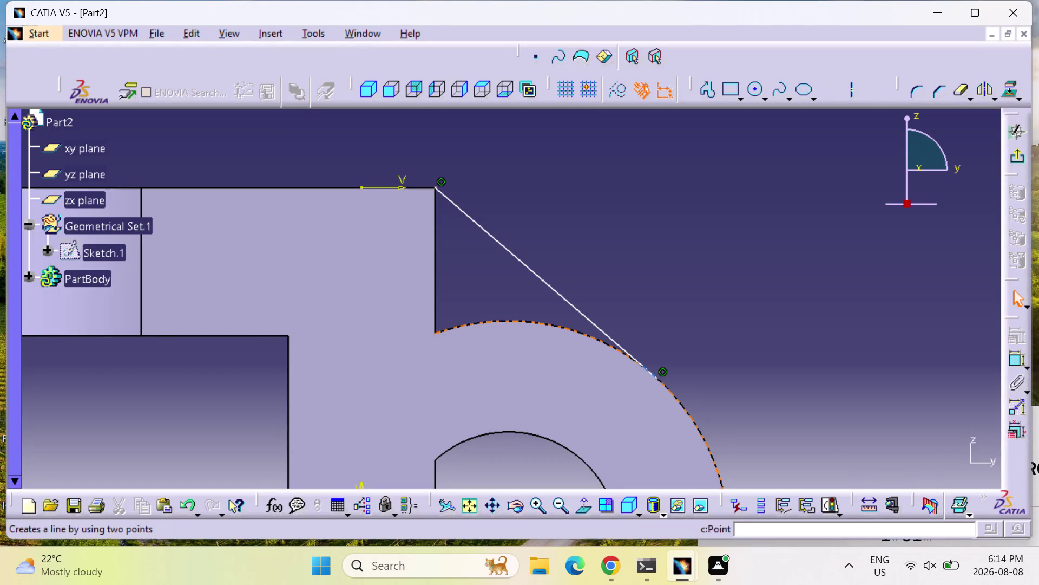
Leave the current sketch and return to the 3D part.
click(1013, 160)
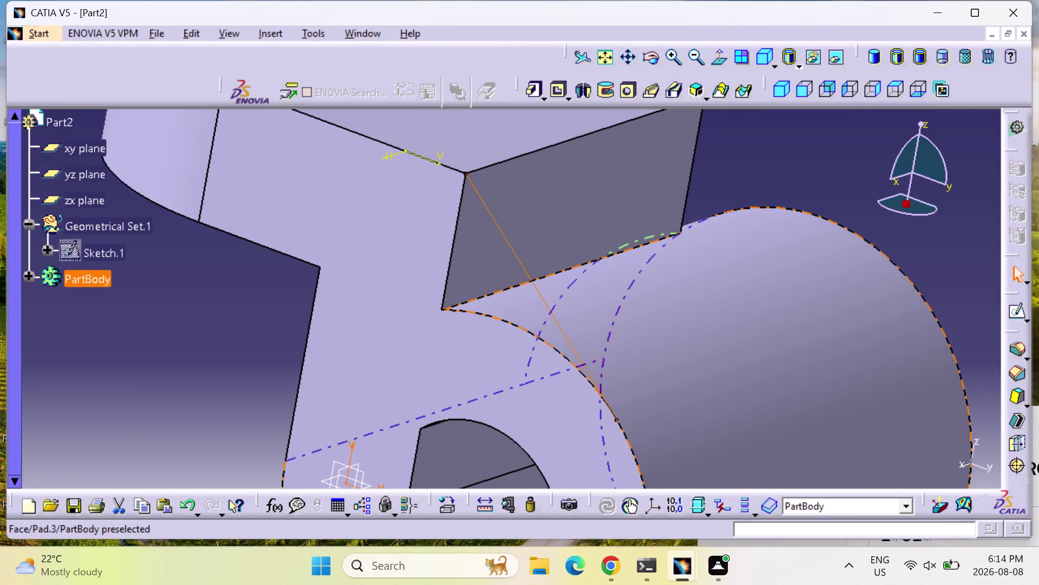
key(Escape)
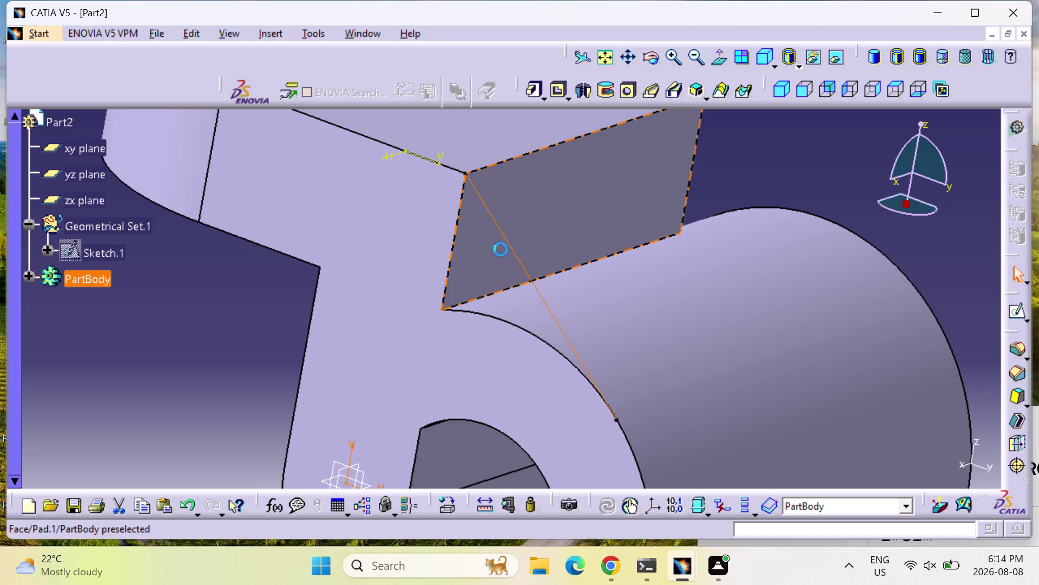
key(Escape)
key(Escape)
Delete the old Sketch.7 diagonal line and open a new sketch on the yz plane.
click(512, 243)
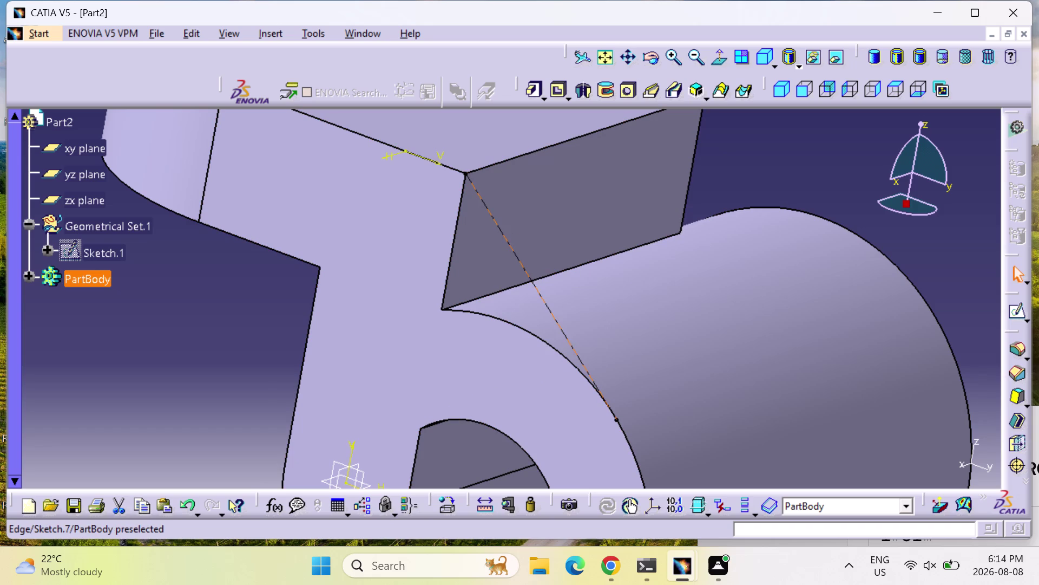
key(Delete)
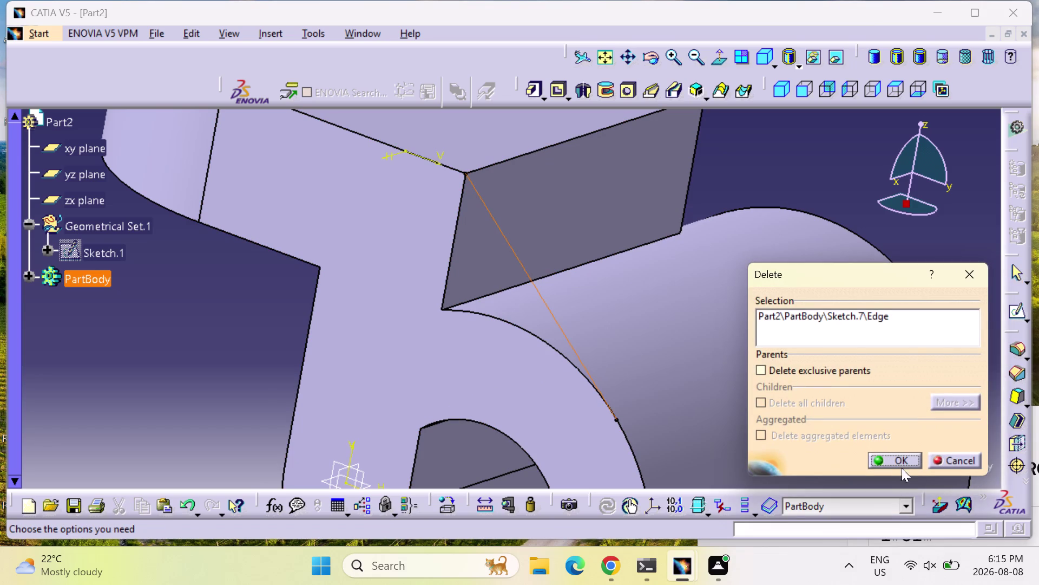
click(903, 461)
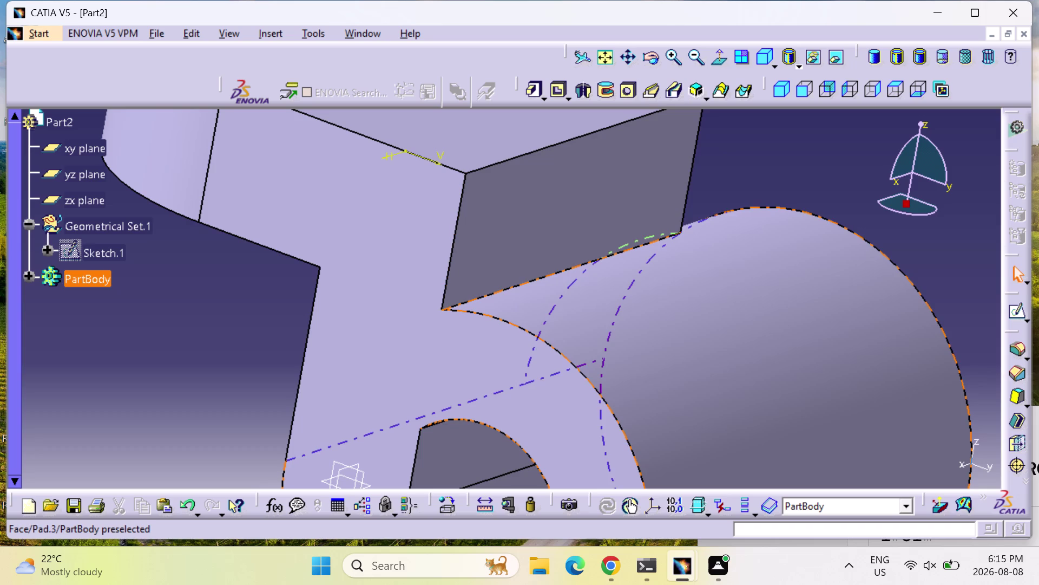
click(92, 206)
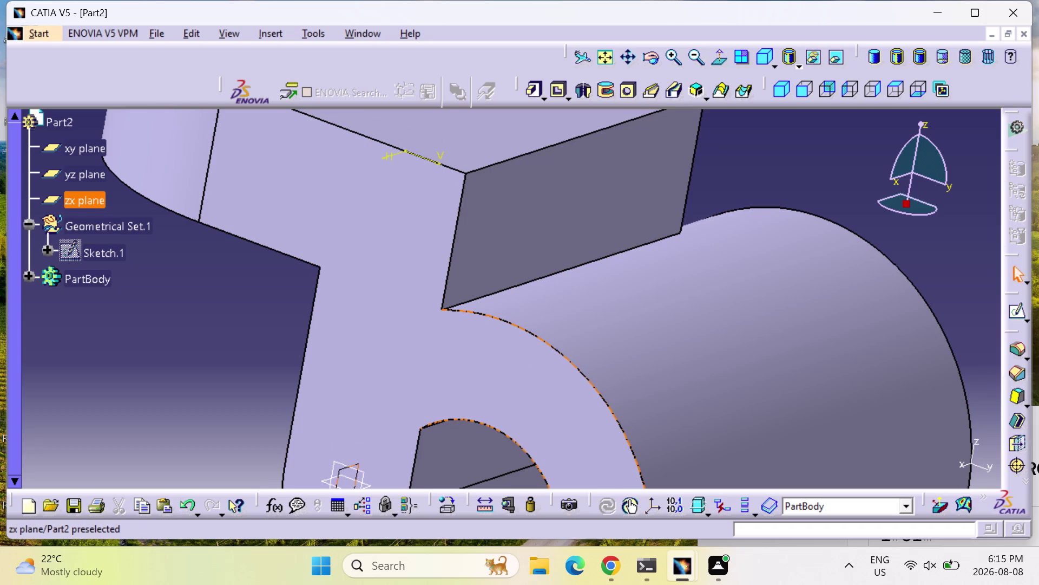
click(1020, 308)
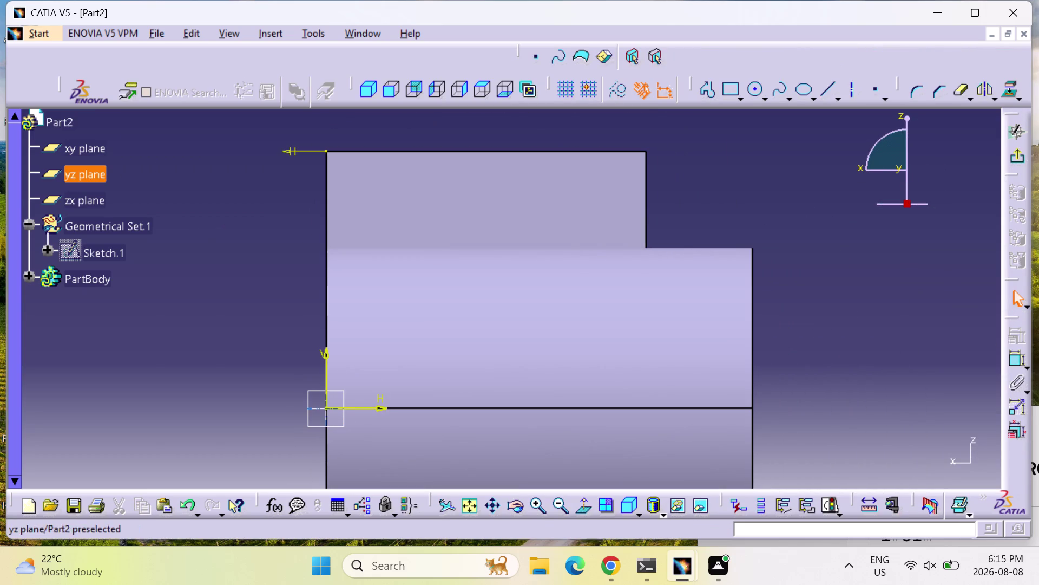
Leave the wrong-plane sketch and start a new sketch on the zx plane.
click(84, 173)
click(1021, 154)
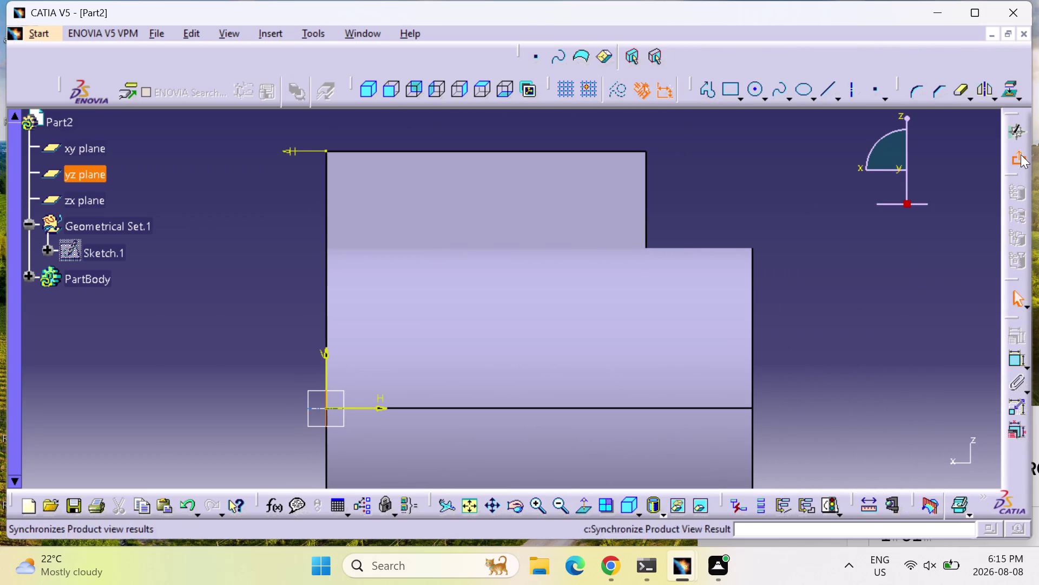
click(71, 168)
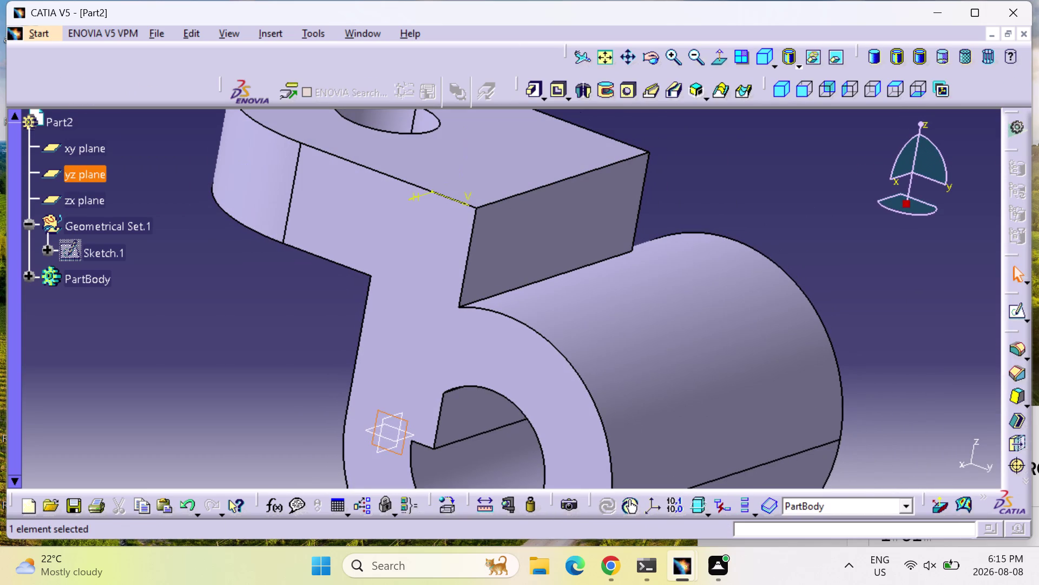
click(1011, 309)
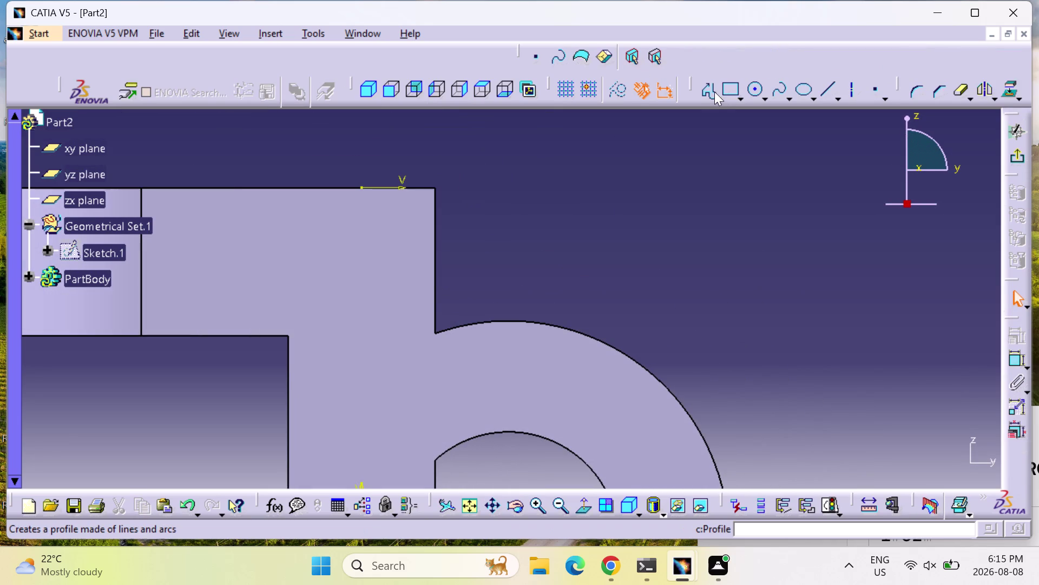
Draw a Profile line from the top corner down to the lug's outer arc.
click(712, 91)
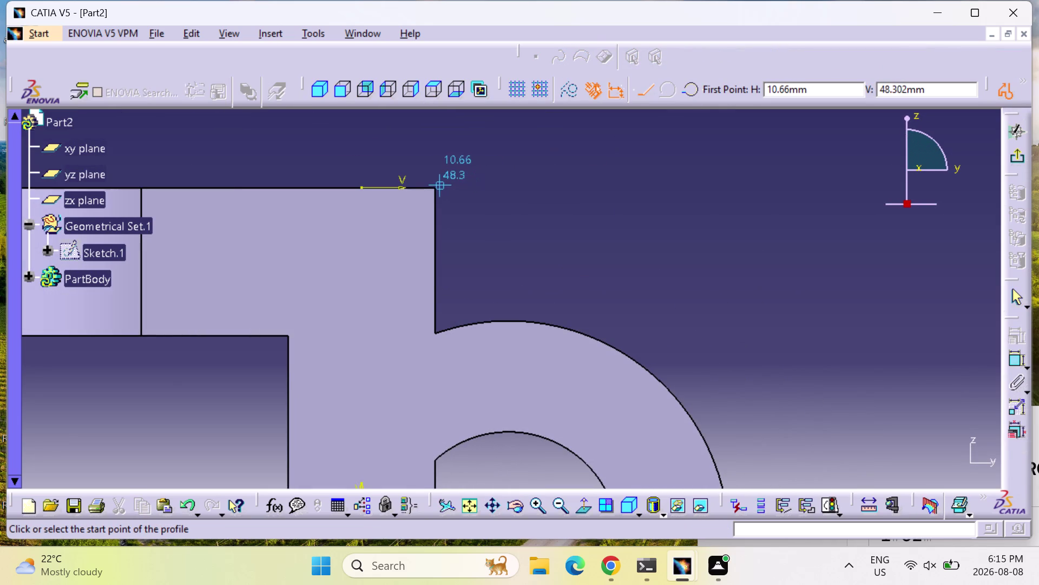
click(433, 189)
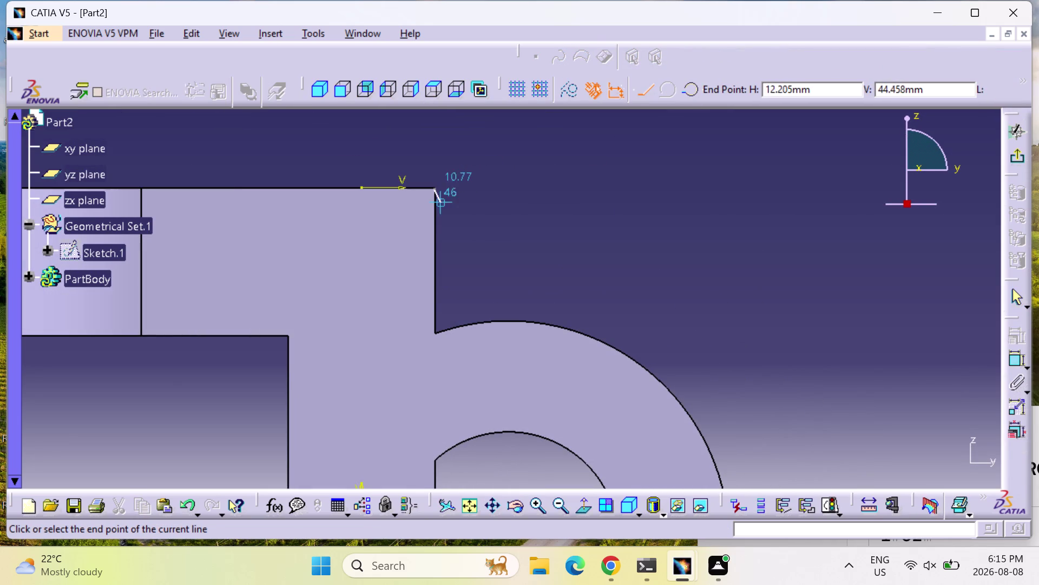
click(569, 330)
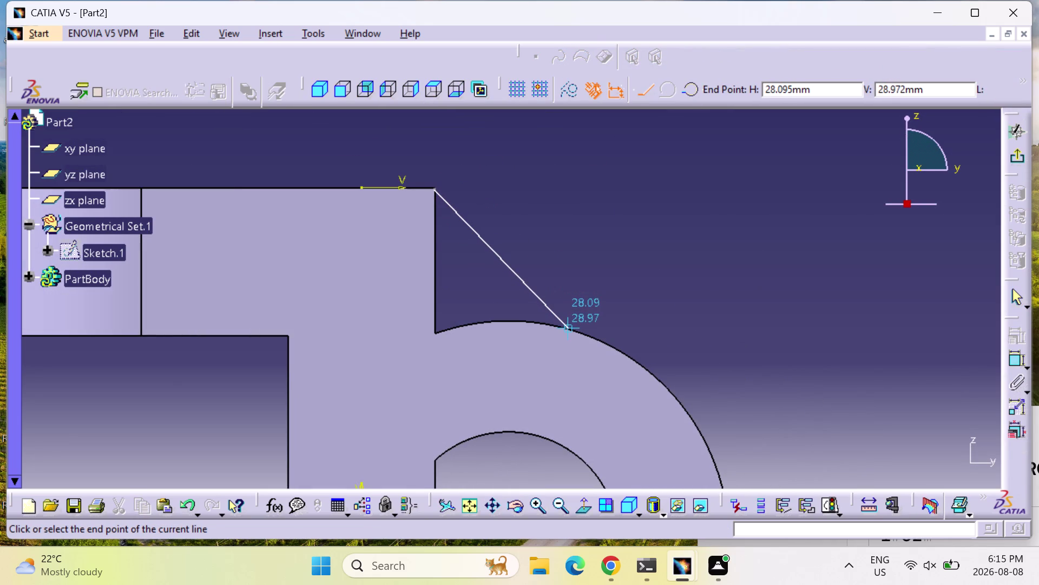
key(Escape)
key(Escape)
key(Escape)
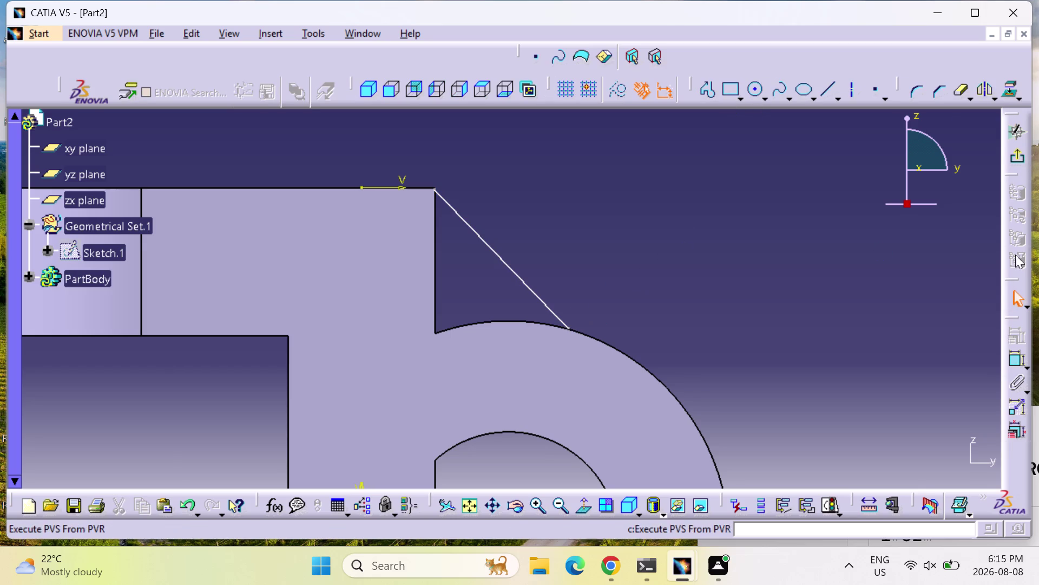
Try a tangency constraint between the line and the arc, then undo it.
click(1017, 359)
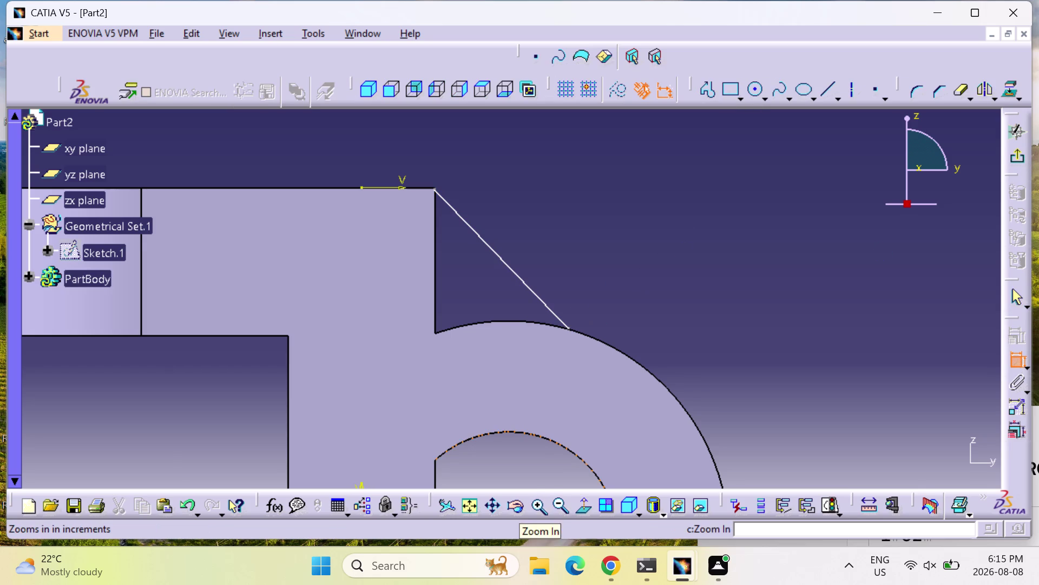
click(566, 322)
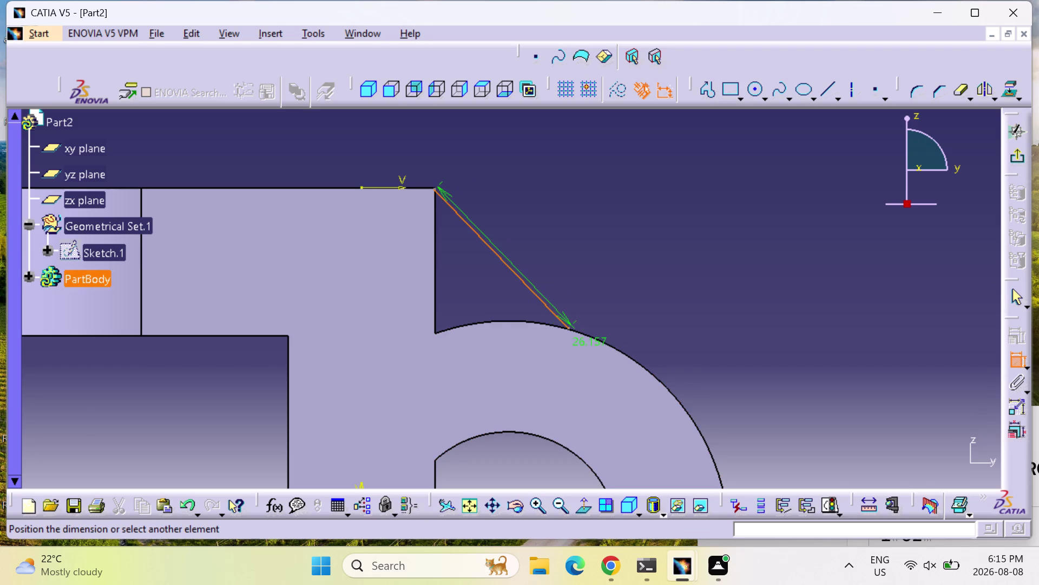
click(602, 342)
right_click(601, 341)
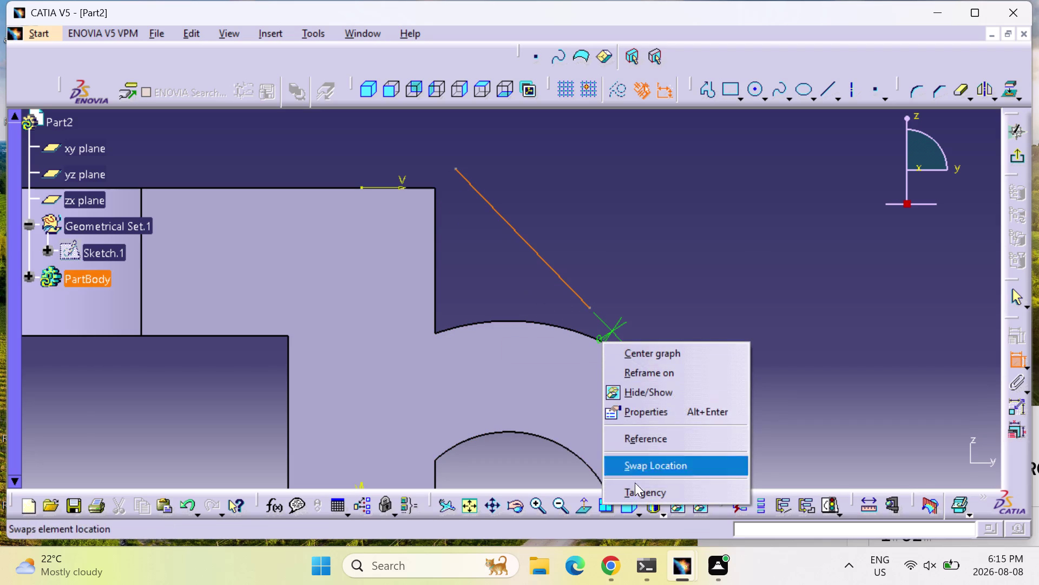
click(636, 491)
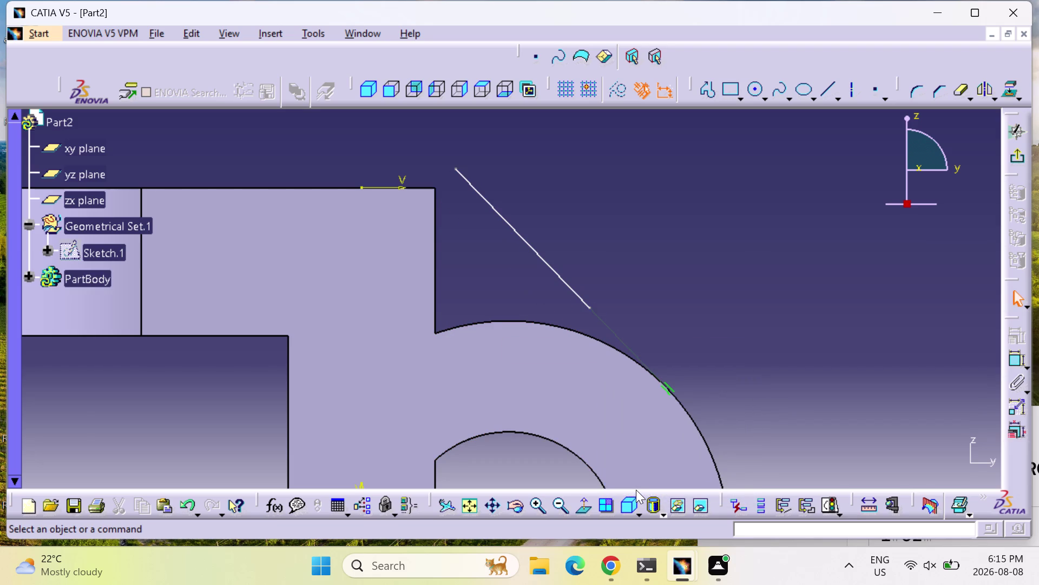
key(ctrl+z)
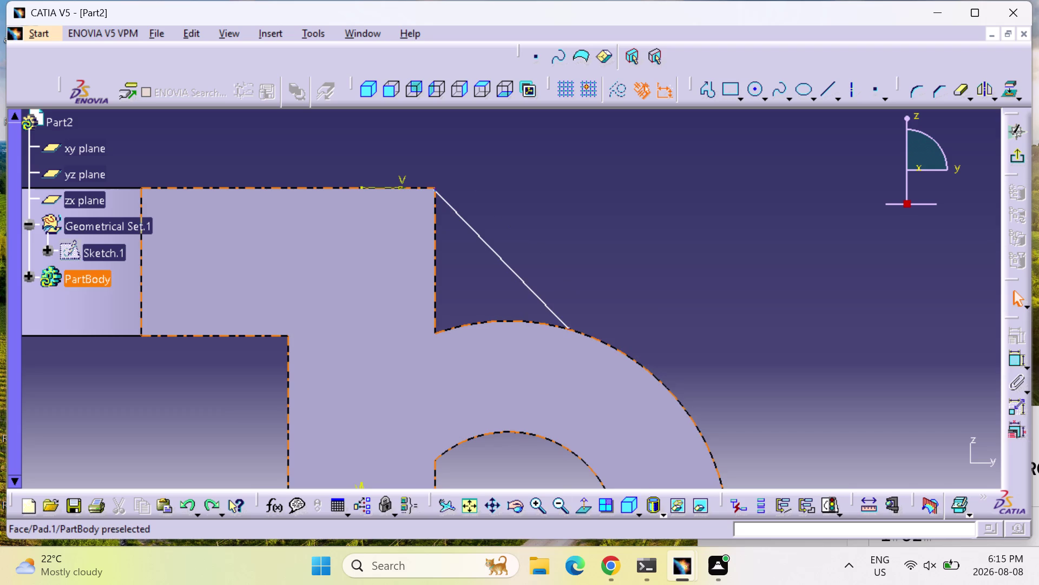
Start a new constraint on the lug arc and zoom toward the line's upper end.
click(1016, 354)
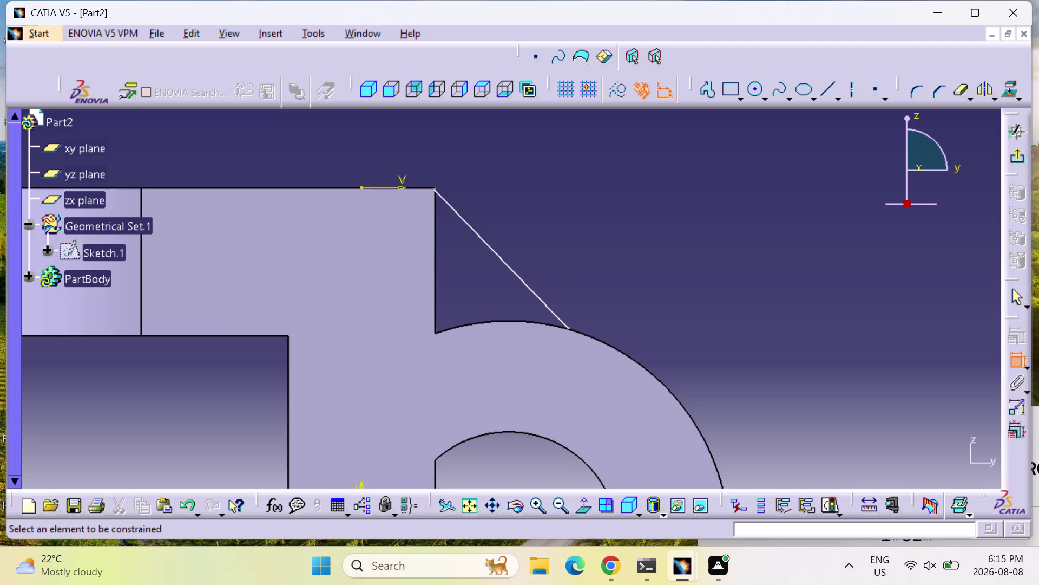
click(538, 503)
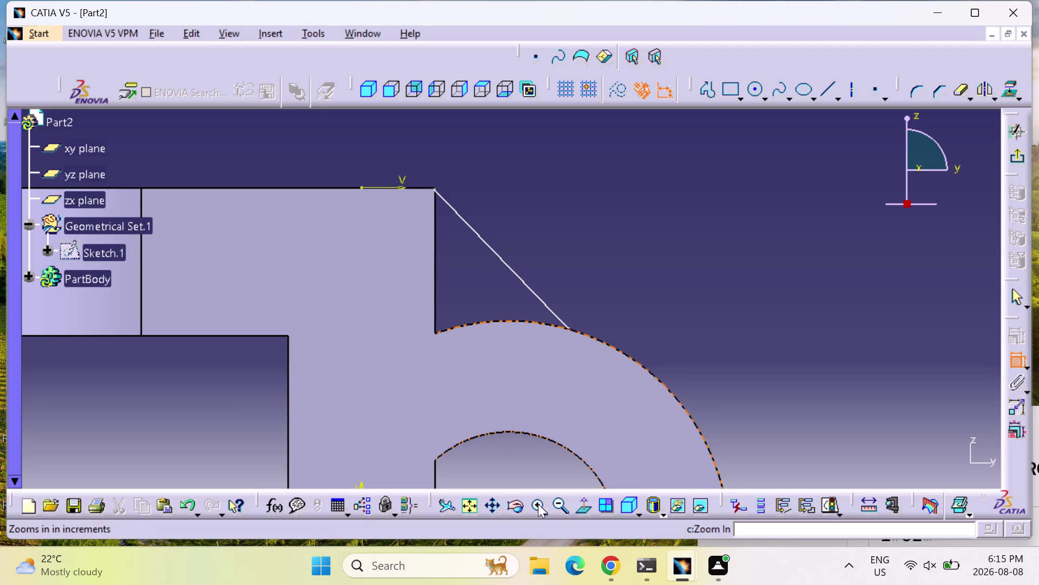
click(538, 504)
middle_drag(473, 289, 475, 410)
Make the line's upper end coincident with the profile's top corner.
click(539, 509)
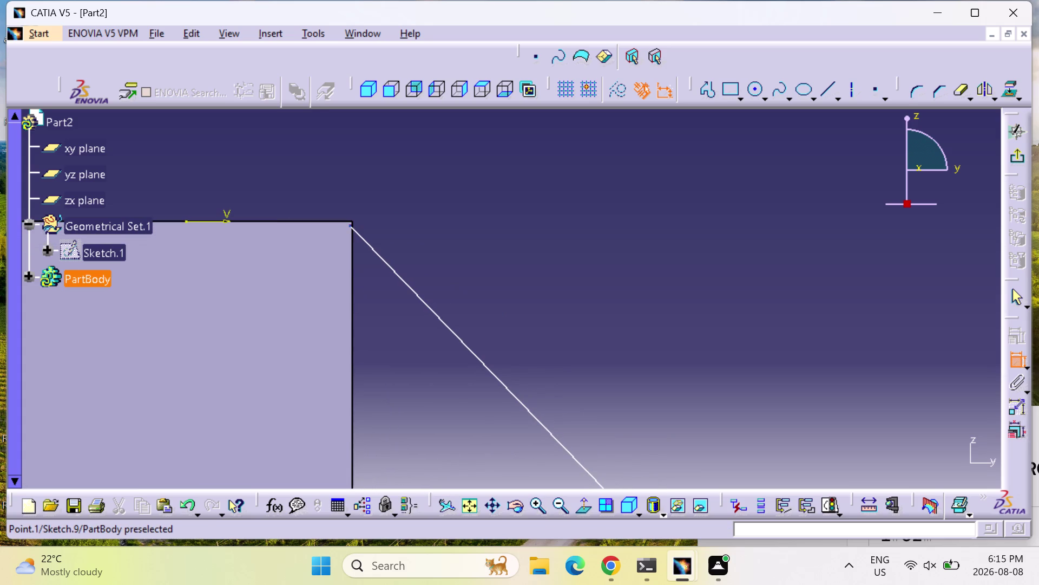
click(348, 227)
click(354, 221)
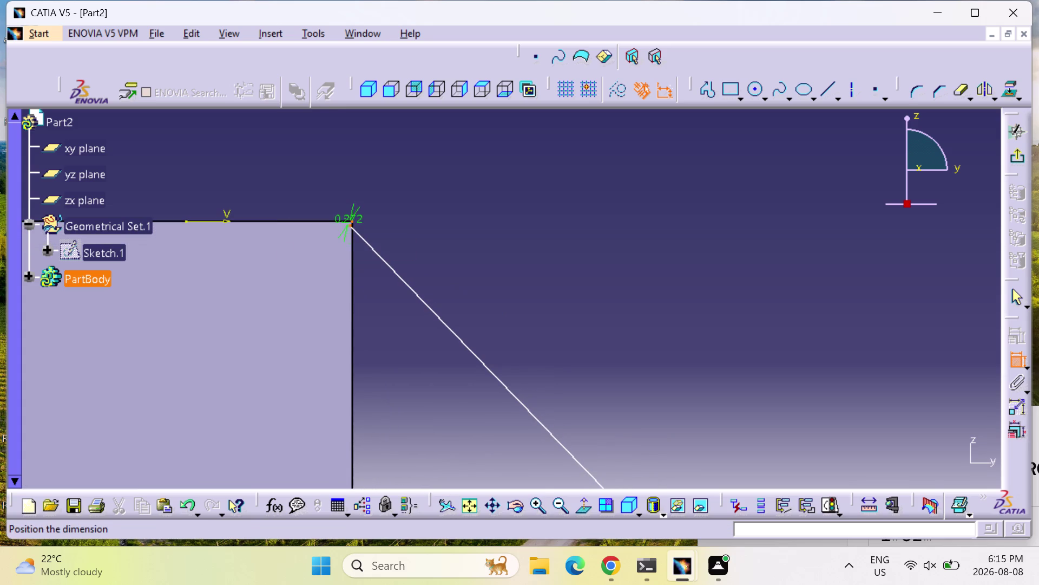
right_click(353, 220)
click(450, 413)
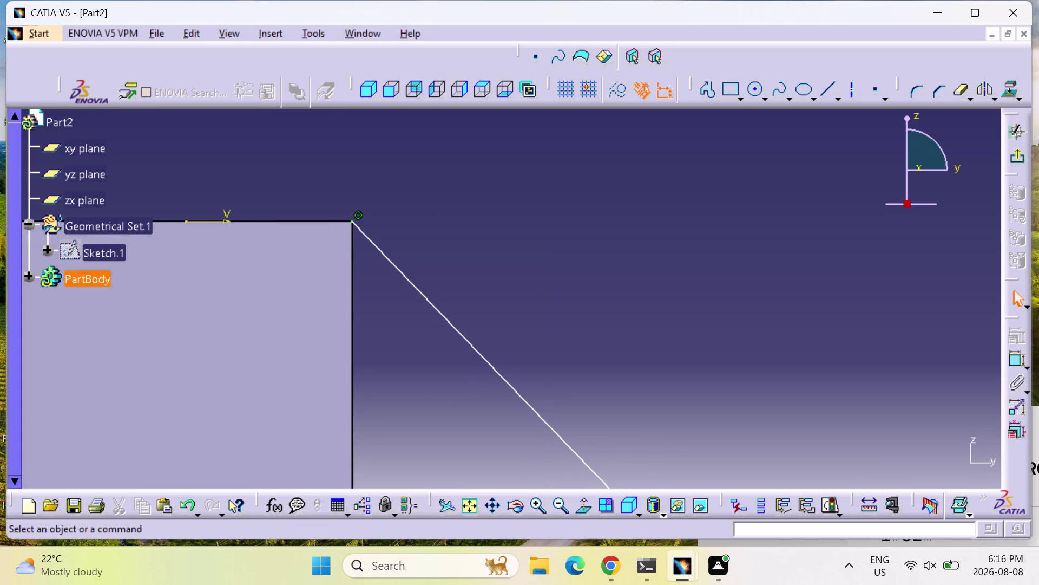
Constrain the line's lower end onto the lug's outer arc and exit the sketch.
scroll(down, 3)
double_click(561, 499)
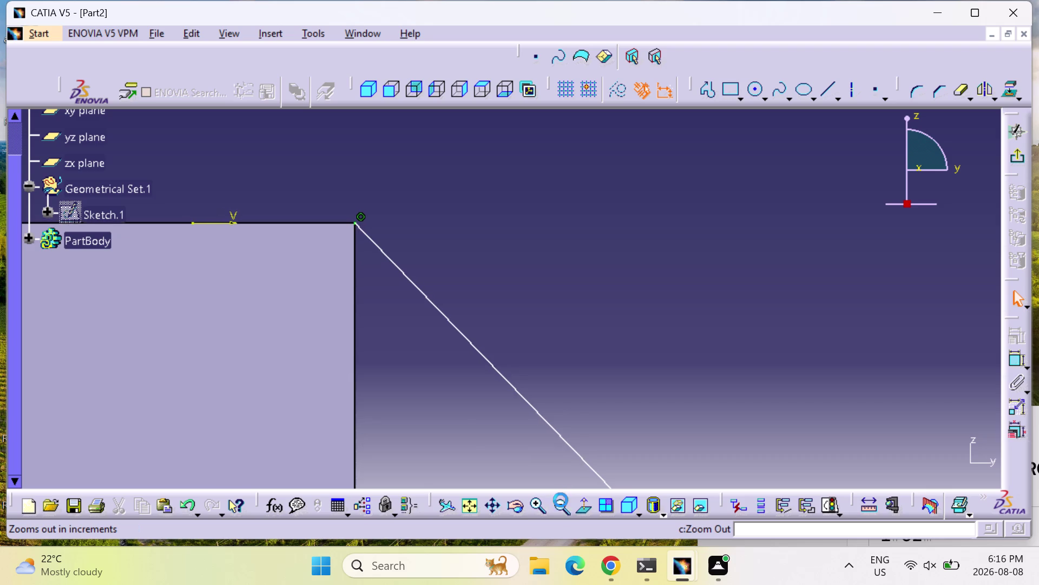
middle_drag(719, 403, 674, 391)
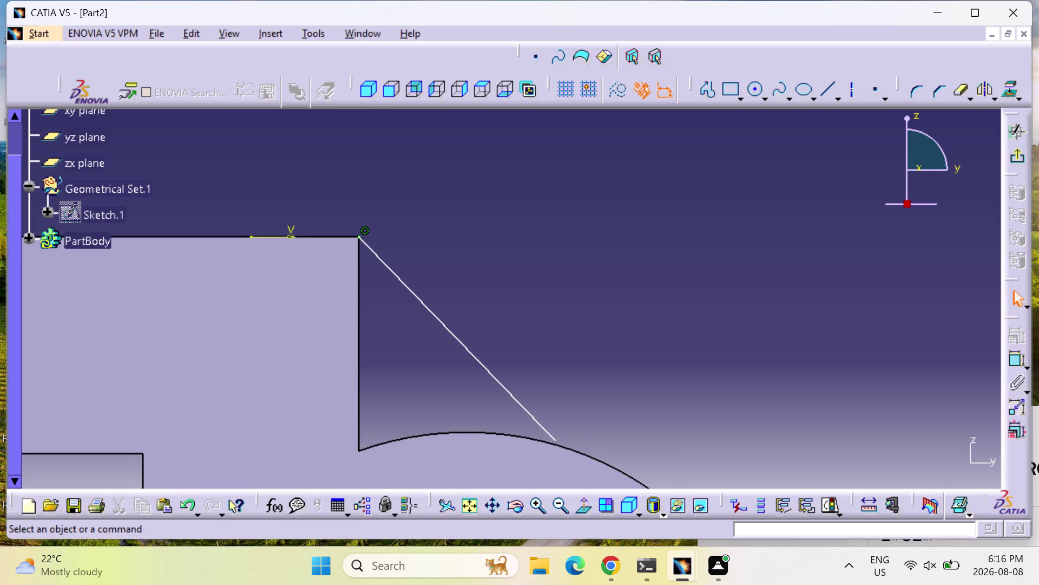
click(1017, 354)
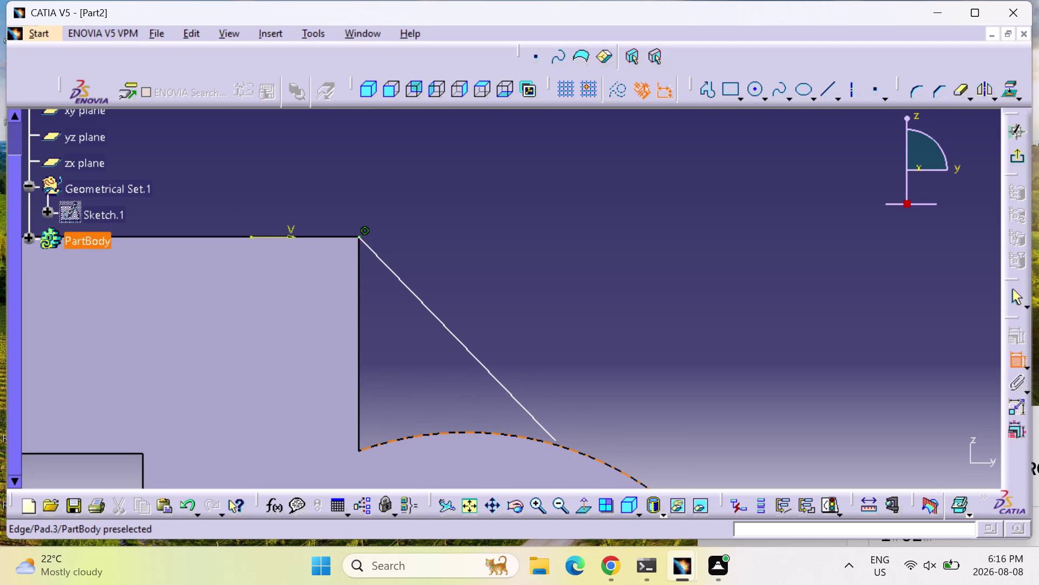
click(557, 438)
click(575, 454)
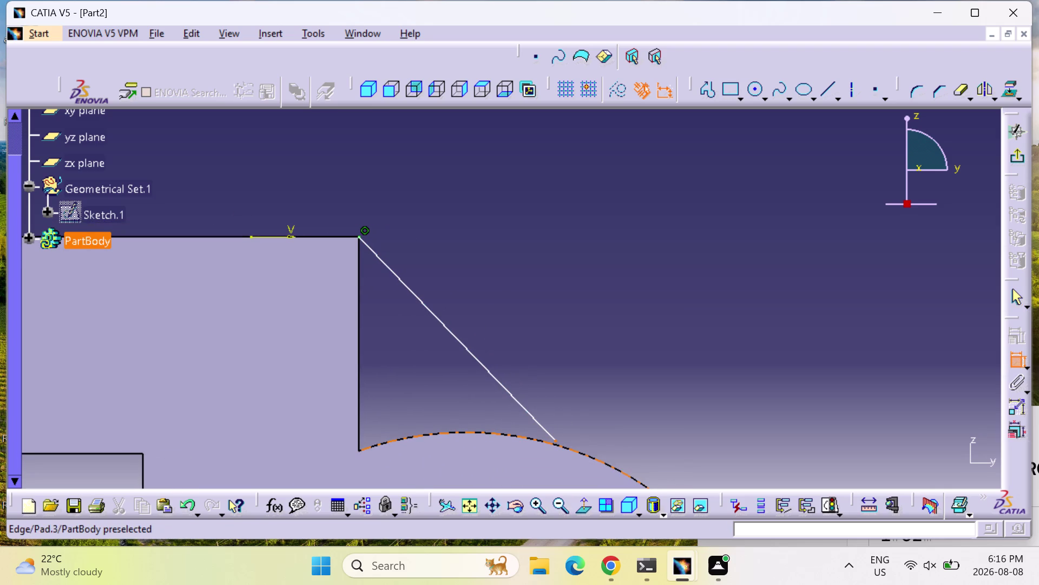
right_click(575, 454)
click(652, 439)
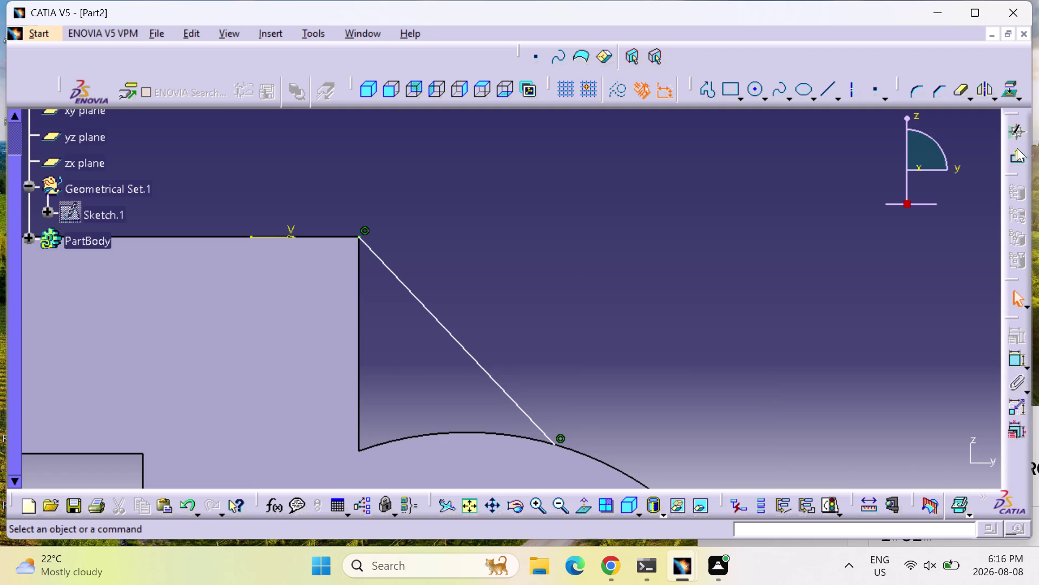
click(1018, 154)
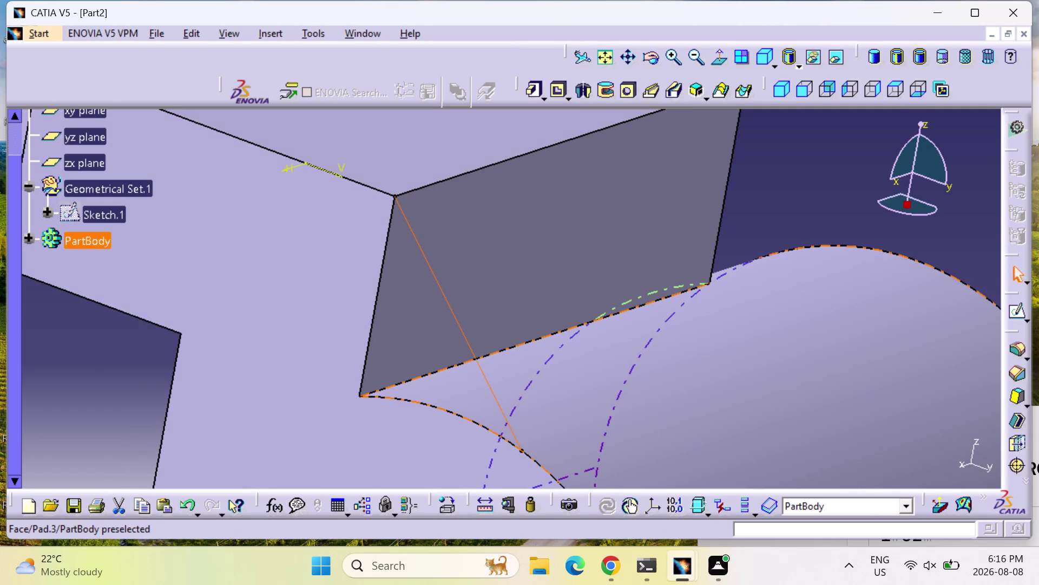
Delete the Sketch.9 diagonal line and select the side face for a new sketch.
click(461, 326)
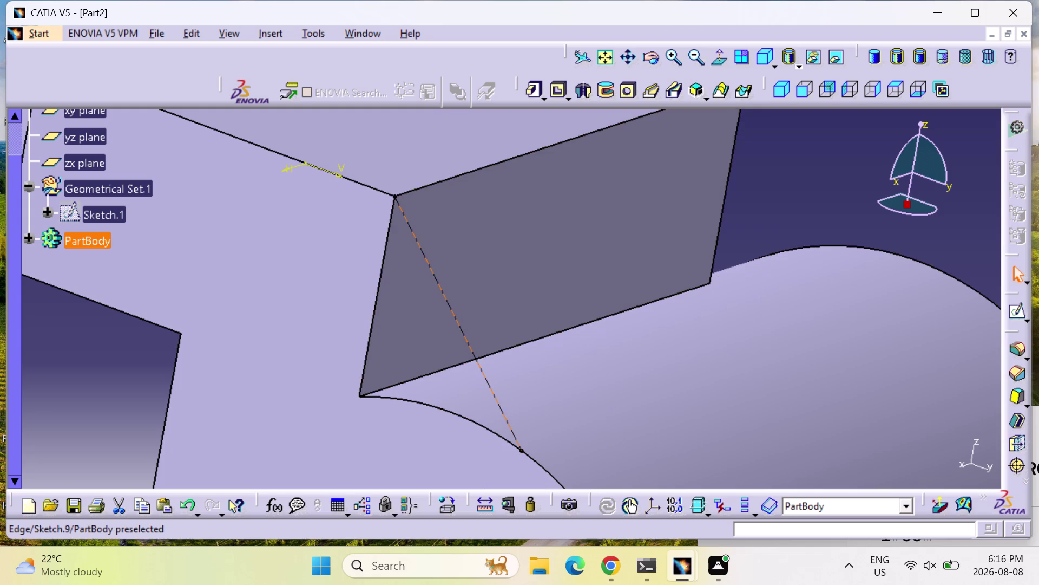
key(Delete)
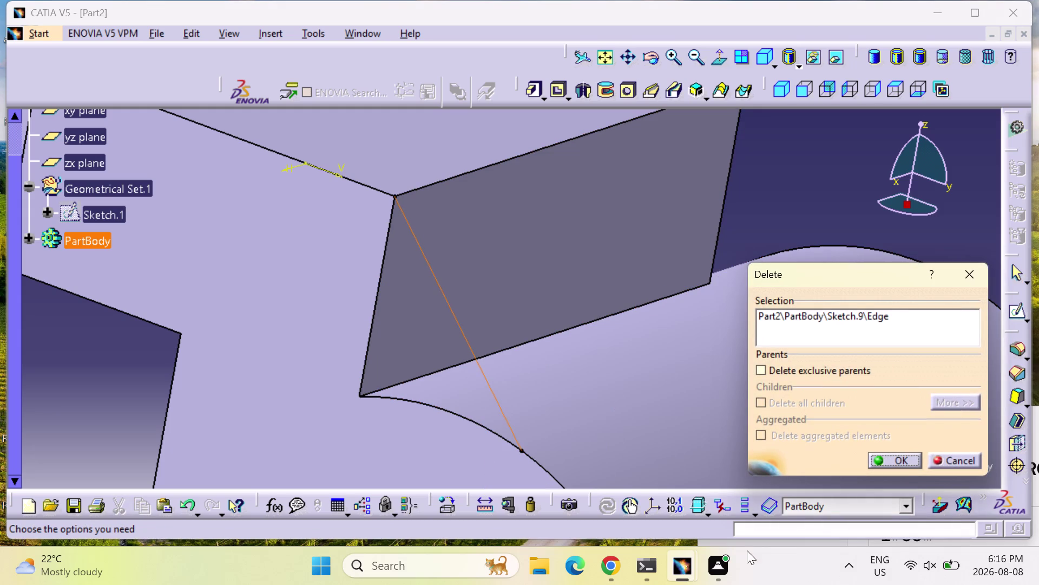
click(900, 462)
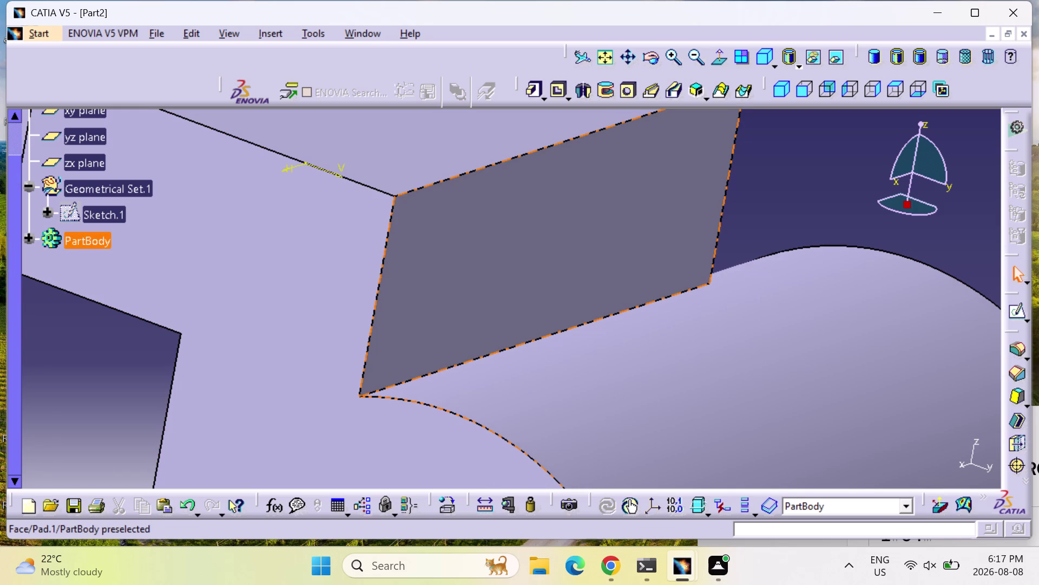
click(328, 306)
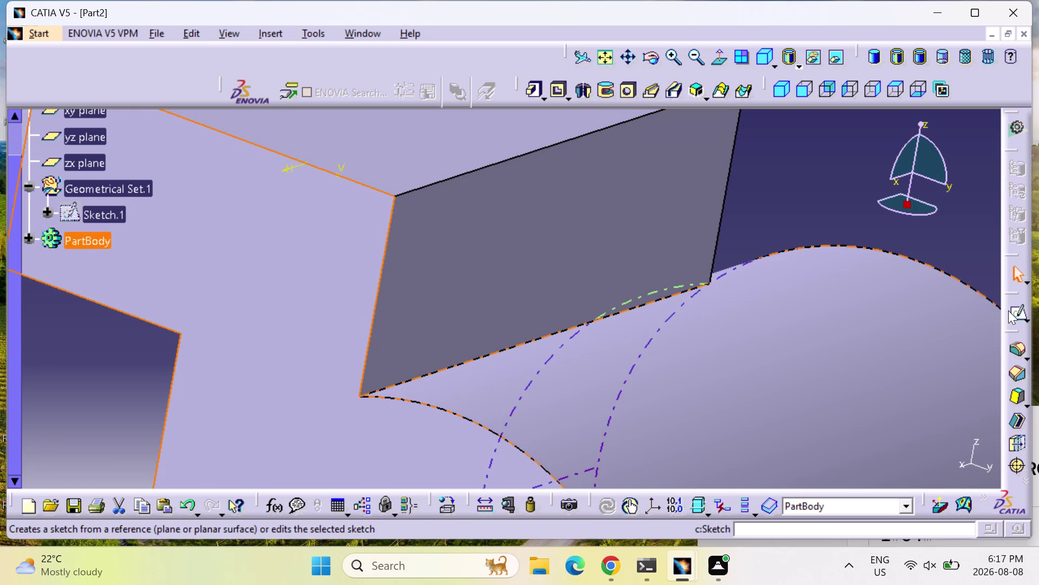
Open a sketch on the side face and draw a line from the top corner toward the arc.
click(1008, 310)
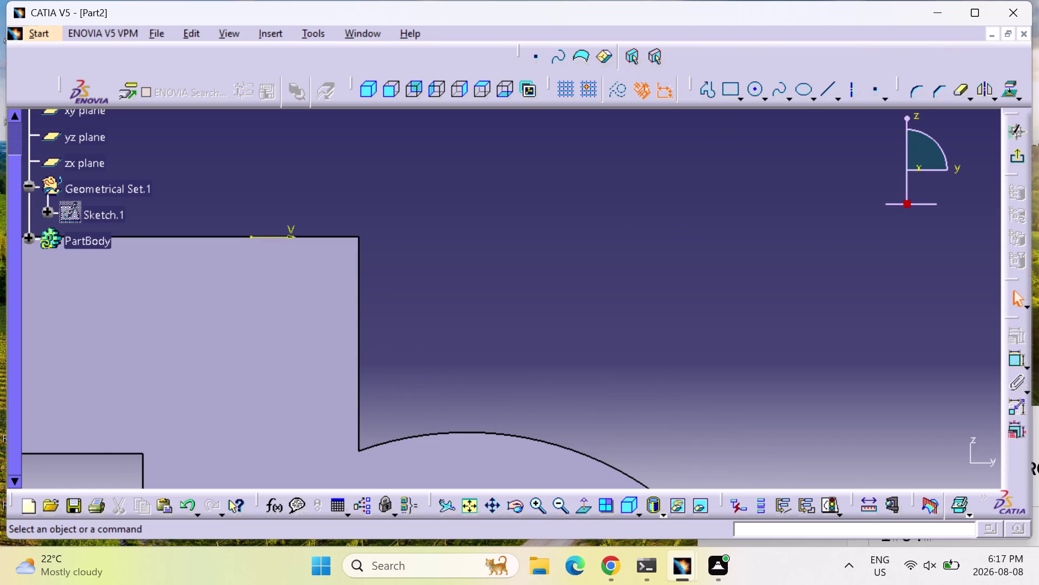
click(705, 88)
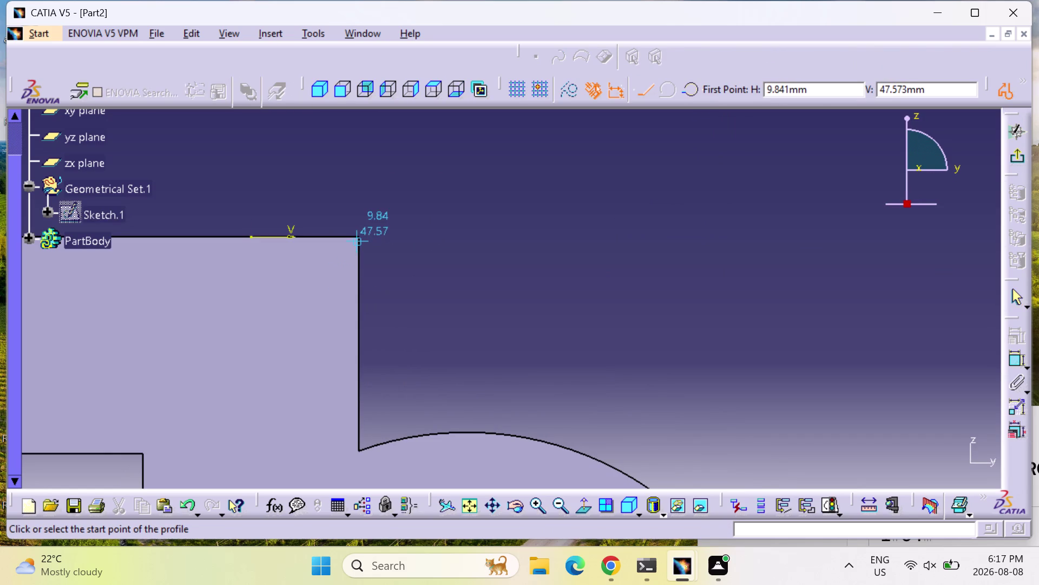
click(370, 231)
click(566, 415)
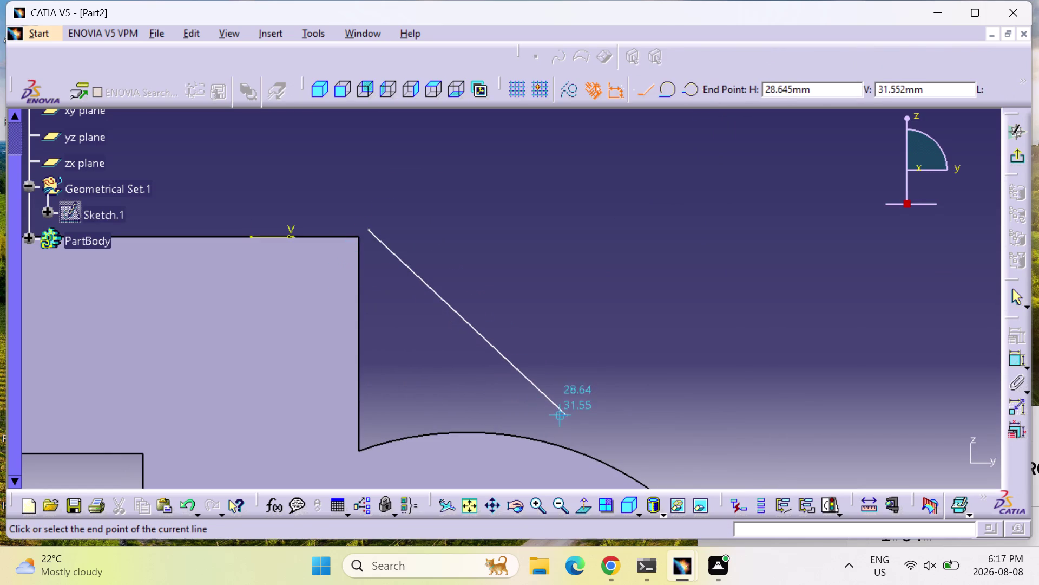
key(Escape)
key(Escape)
key(Escape)
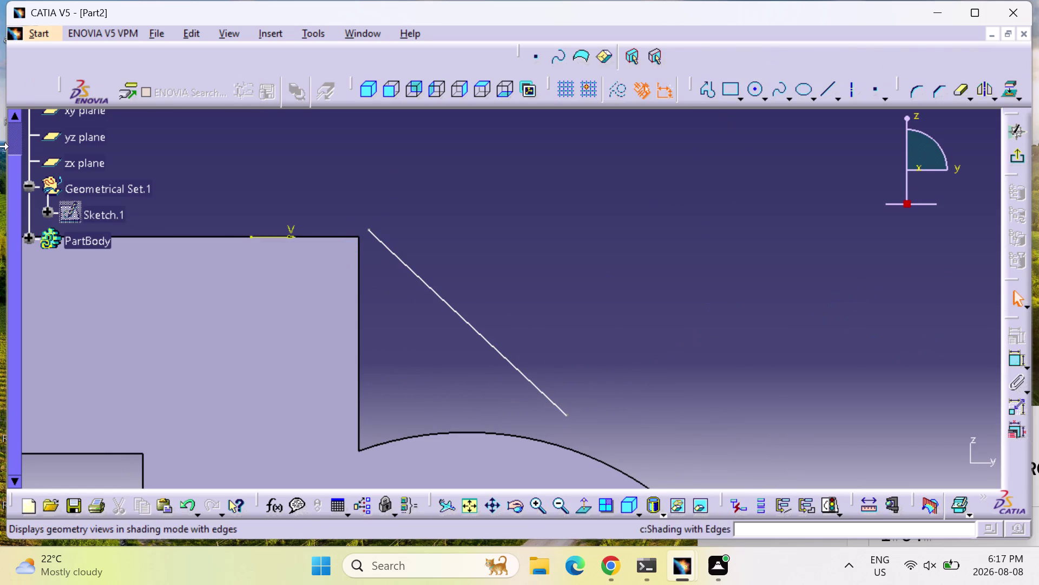
Make the line's upper endpoint coincident with the part's top corner.
click(1016, 358)
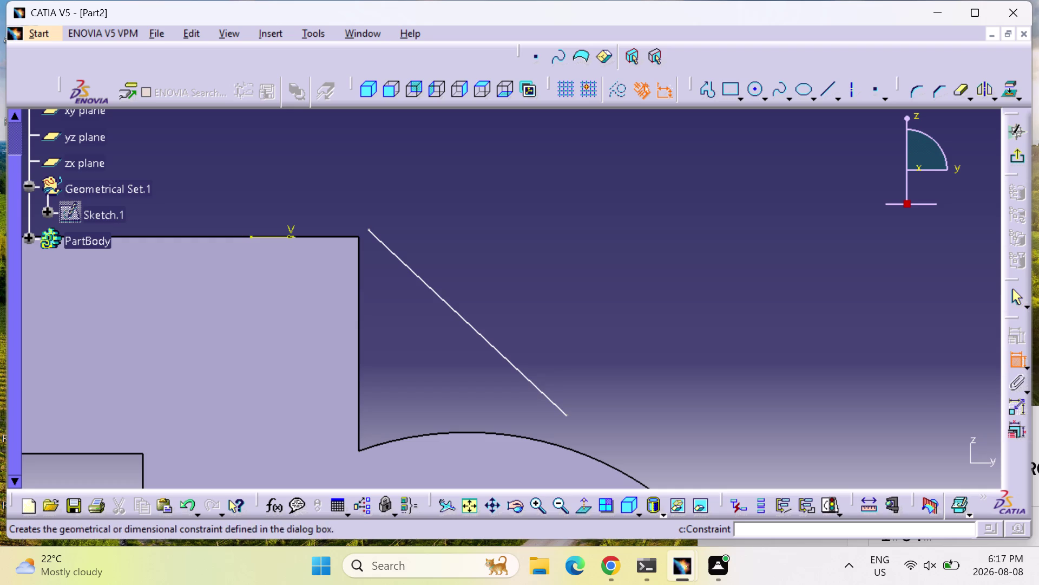
click(368, 229)
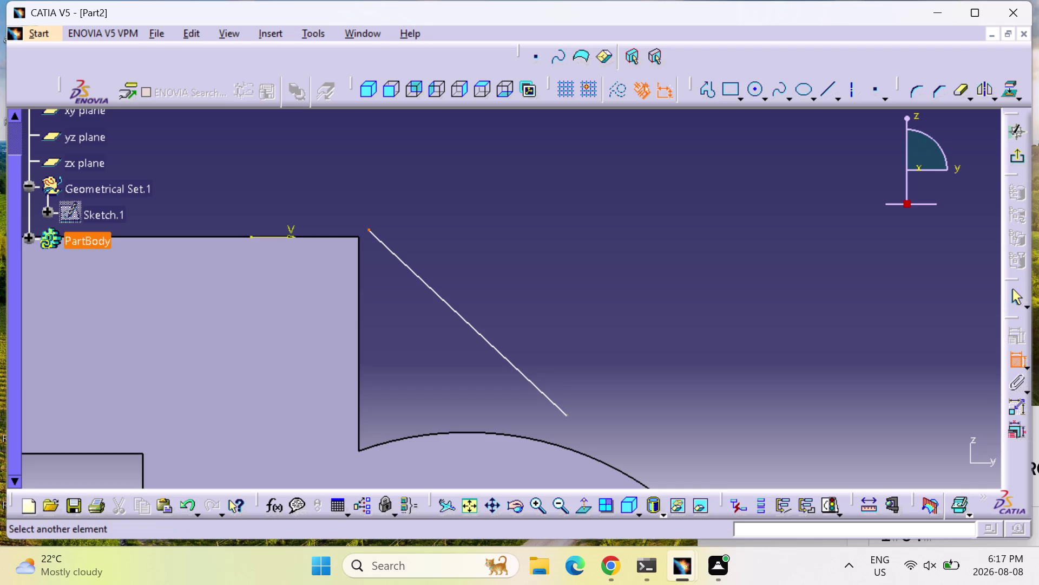
click(358, 239)
right_click(358, 239)
click(463, 436)
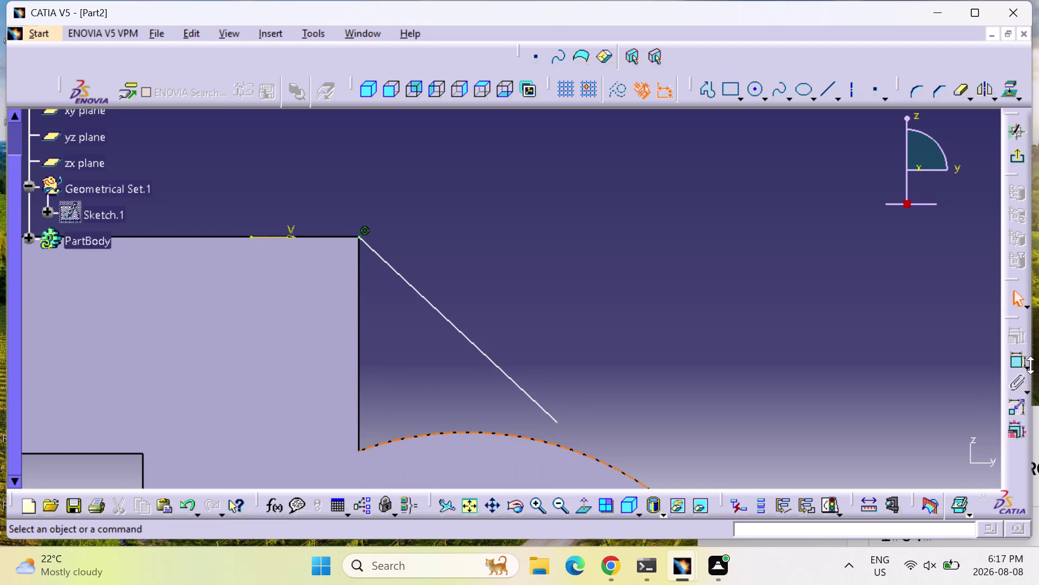
Constrain the line's lower endpoint to lie on the lug arc.
click(1014, 364)
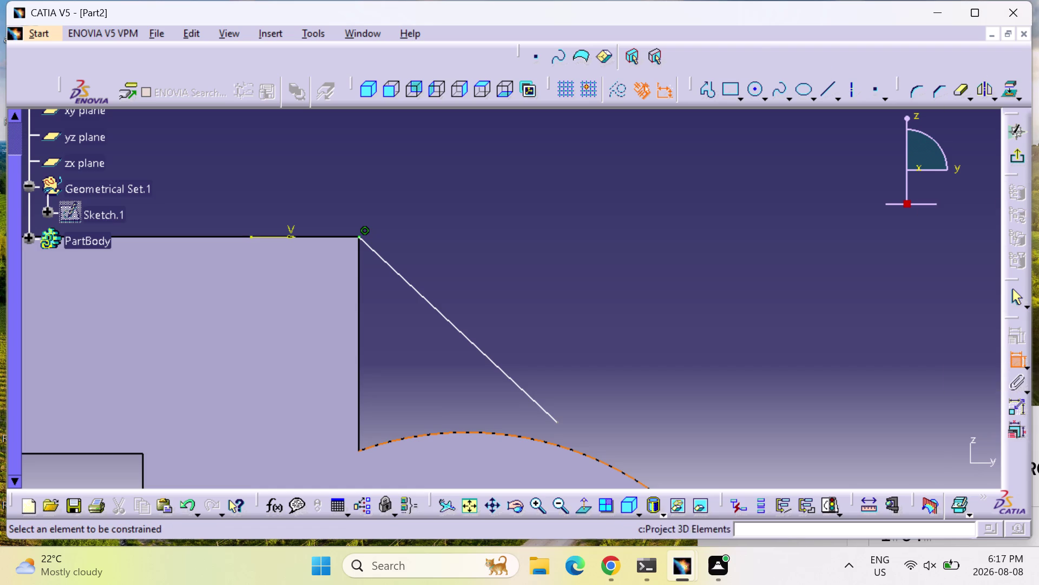
click(554, 423)
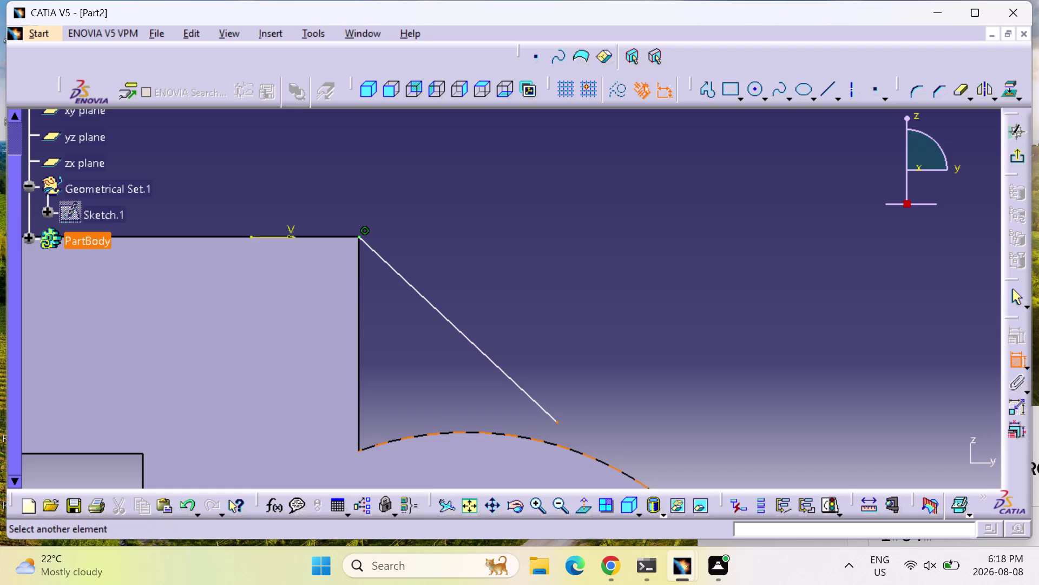
click(580, 457)
right_click(585, 442)
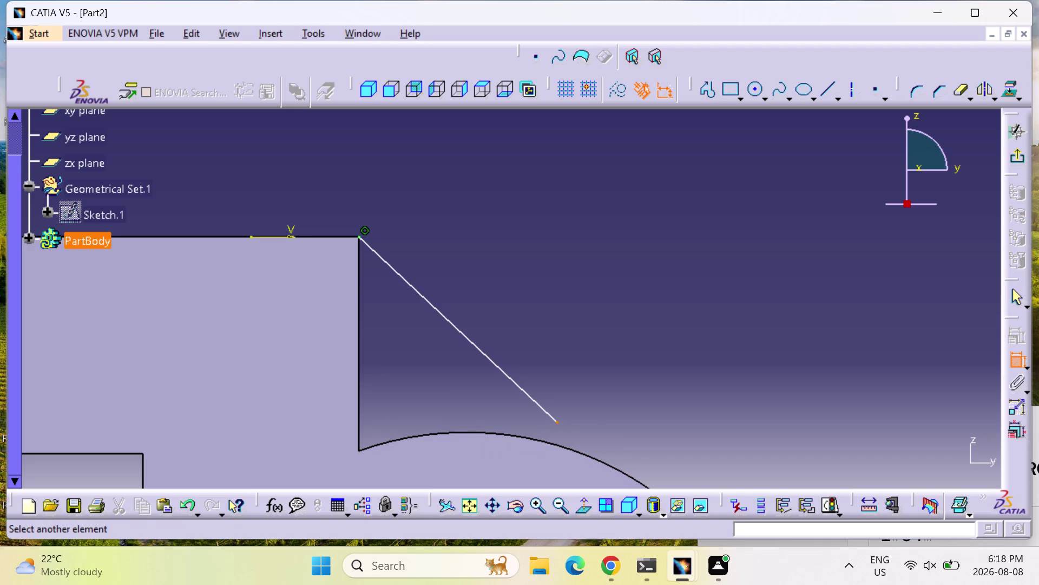
click(620, 471)
right_click(619, 451)
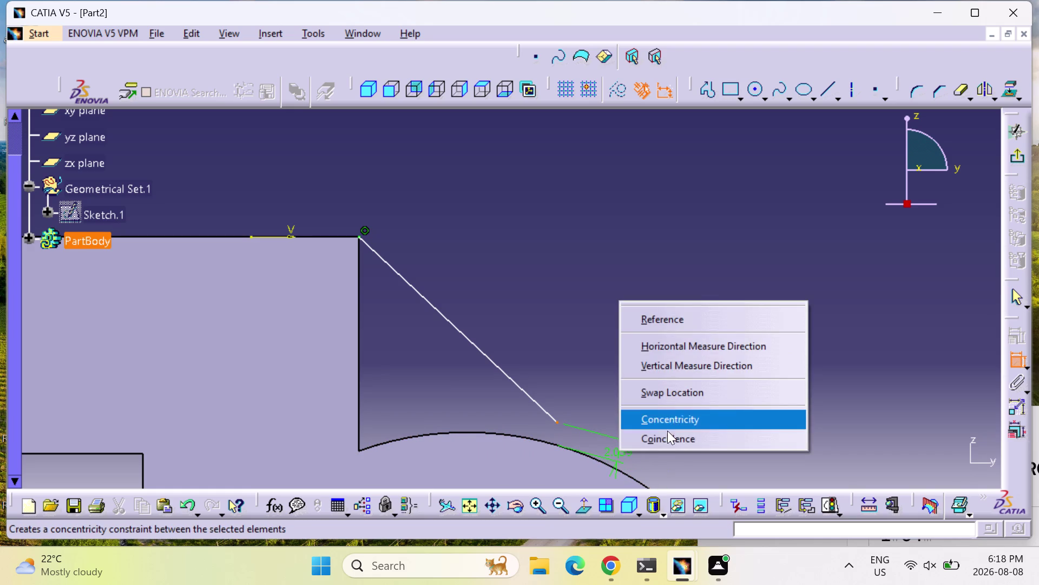
click(666, 438)
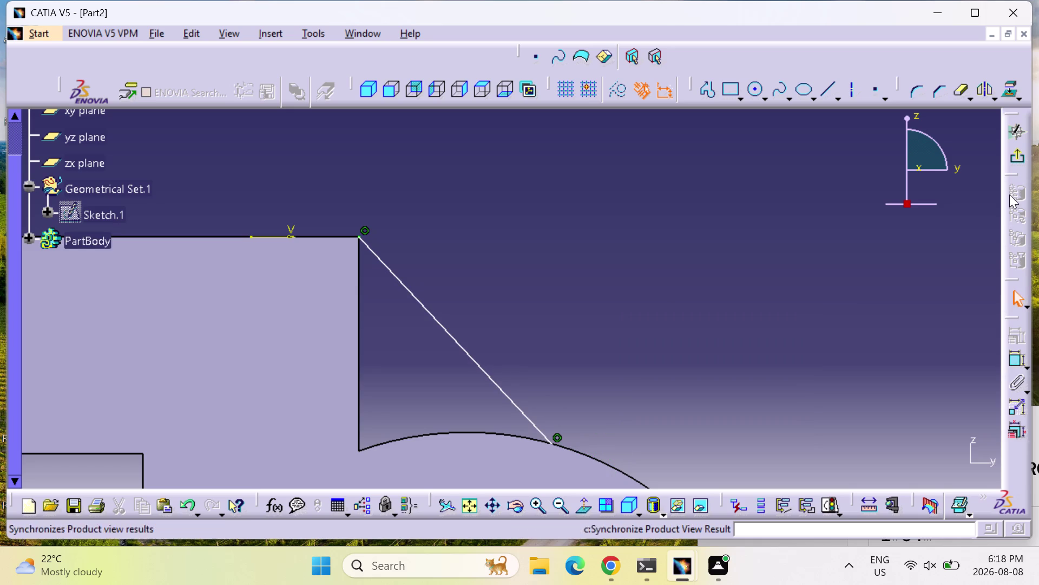
Exit the sketch, delete its diagonal line, and fit the whole bracket in view.
click(1015, 156)
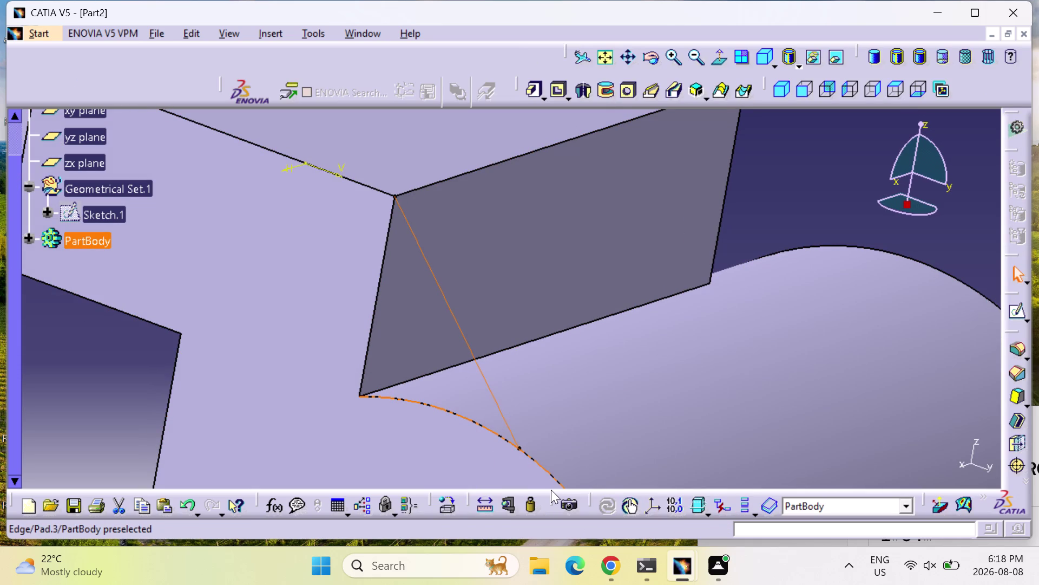
click(455, 314)
key(Delete)
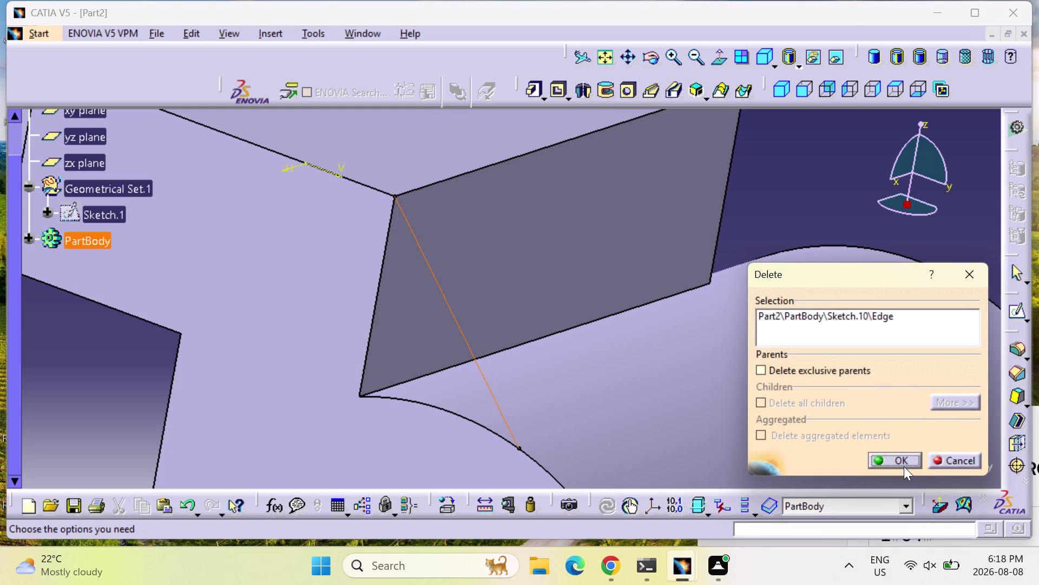
click(904, 466)
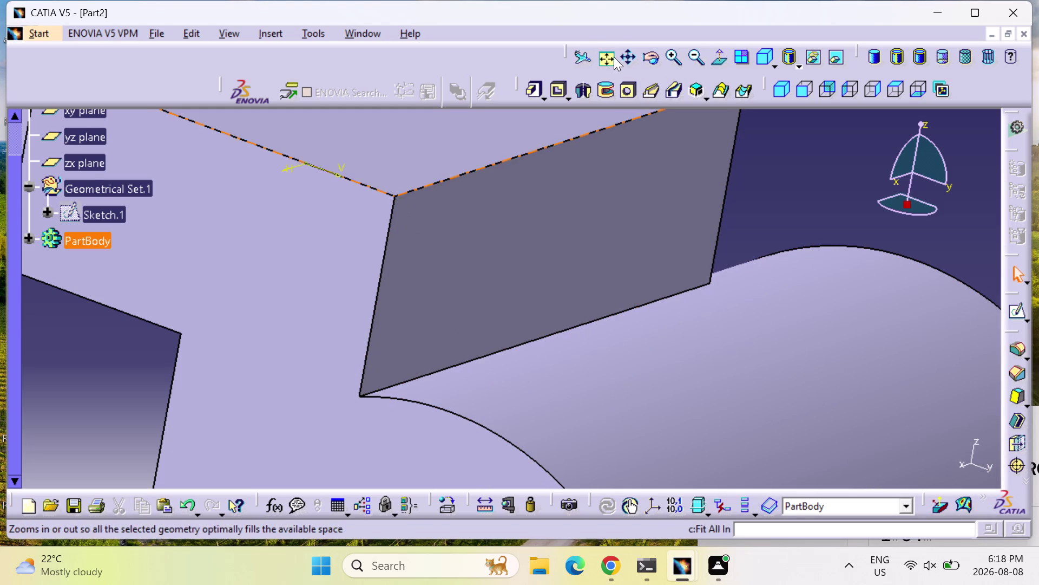
click(613, 57)
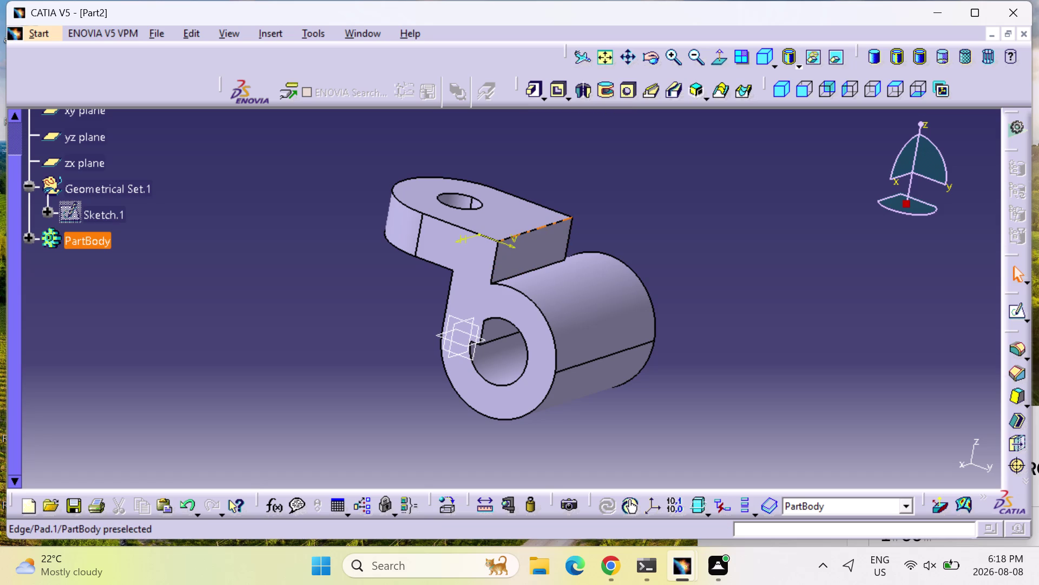
Orbit the bracket to bring the flat ring face around the large hole into view.
middle_drag(768, 253, 733, 276)
right_drag(769, 252, 733, 276)
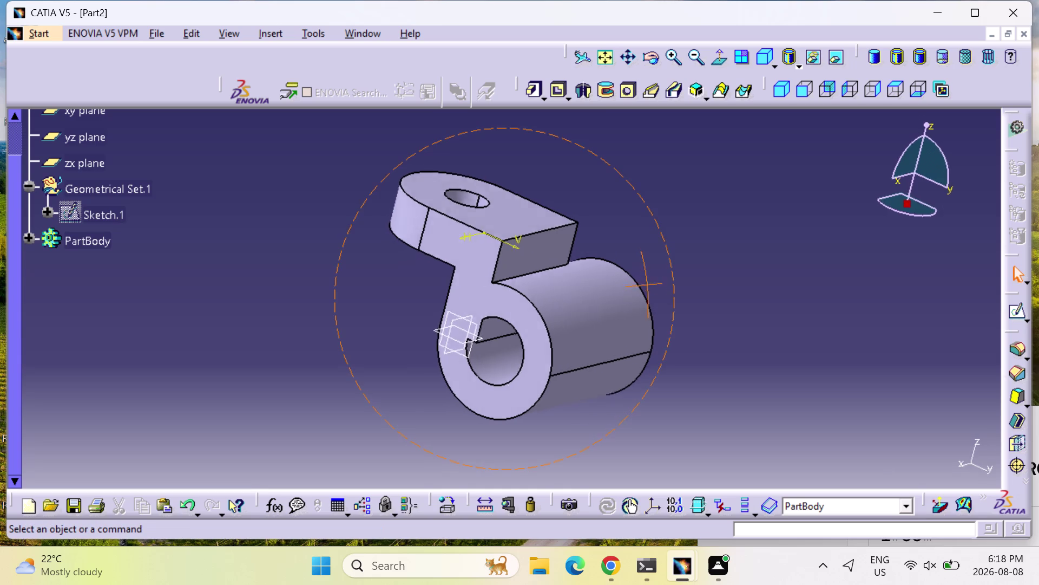
middle_drag(734, 275, 589, 300)
right_drag(733, 276, 588, 300)
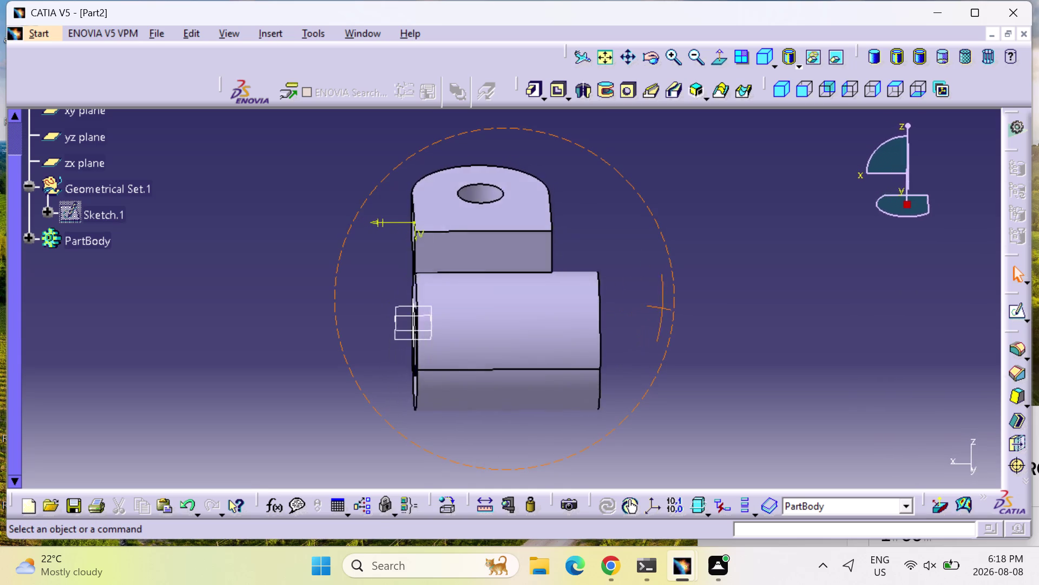
middle_drag(588, 299, 689, 315)
right_drag(588, 299, 689, 316)
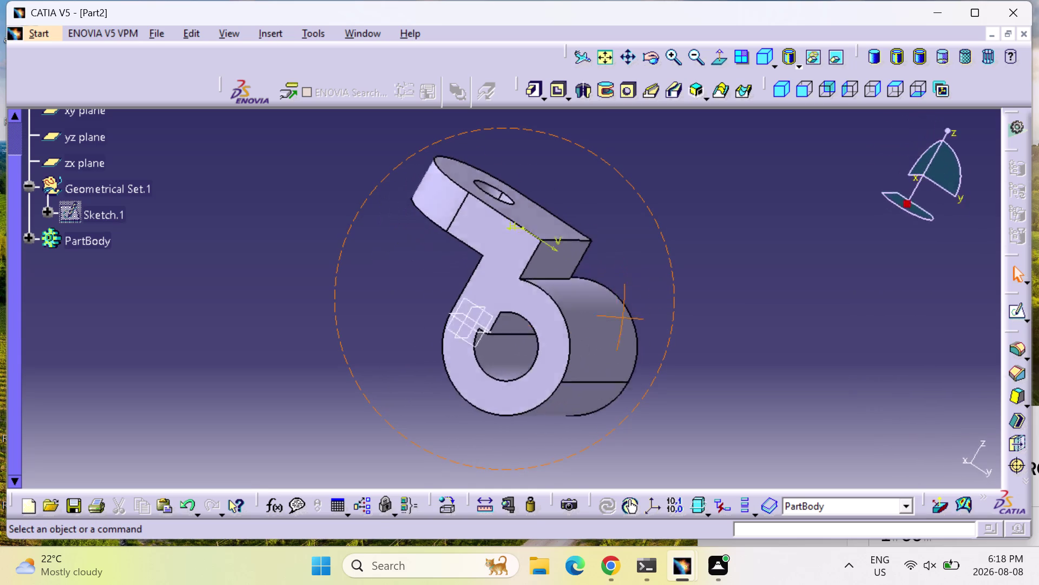
middle_drag(689, 315, 621, 424)
right_drag(689, 316, 621, 424)
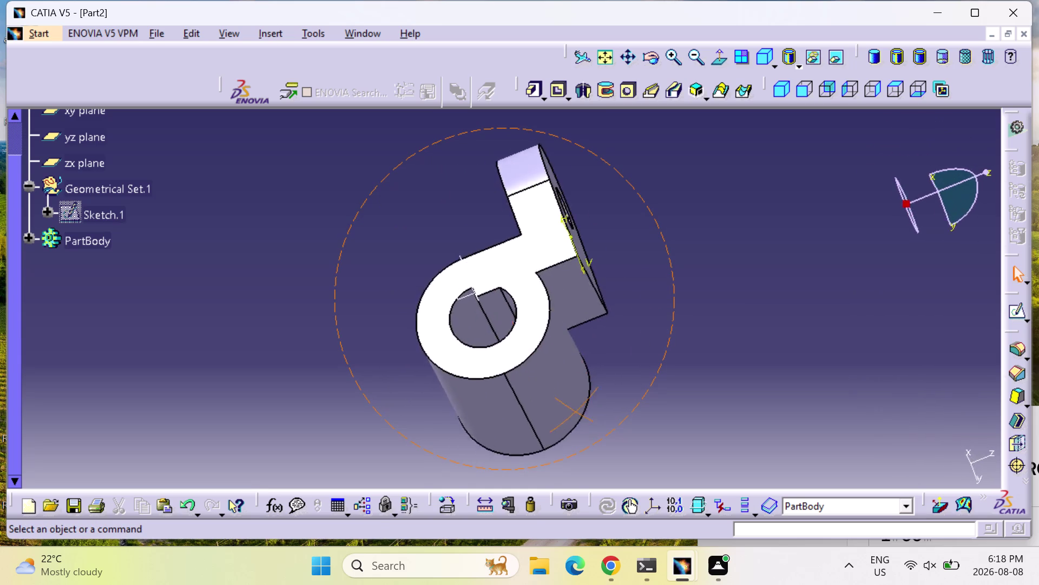
middle_drag(621, 424, 509, 383)
right_drag(621, 424, 509, 383)
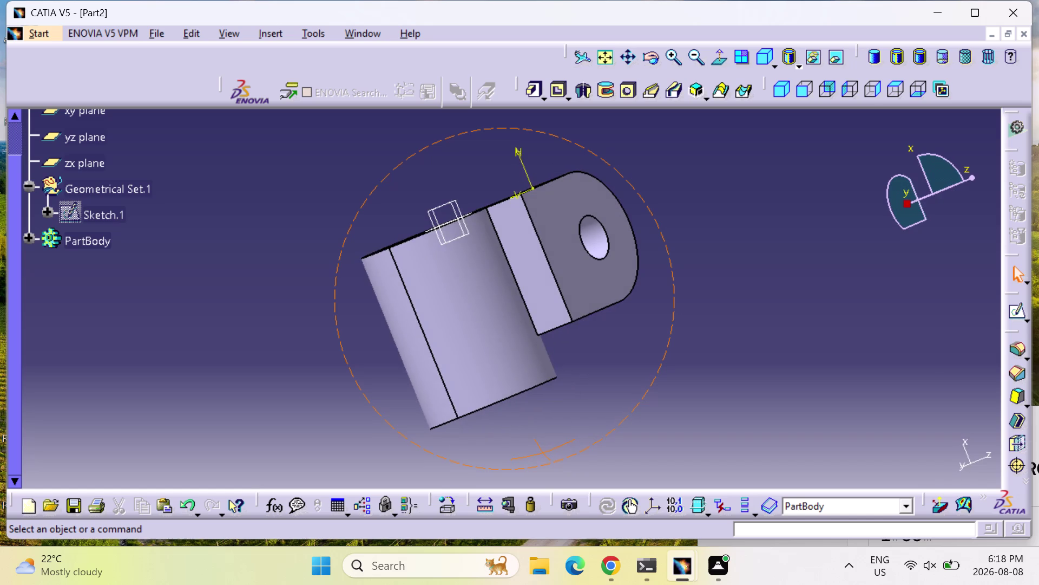
middle_drag(509, 383, 723, 417)
right_drag(510, 383, 727, 417)
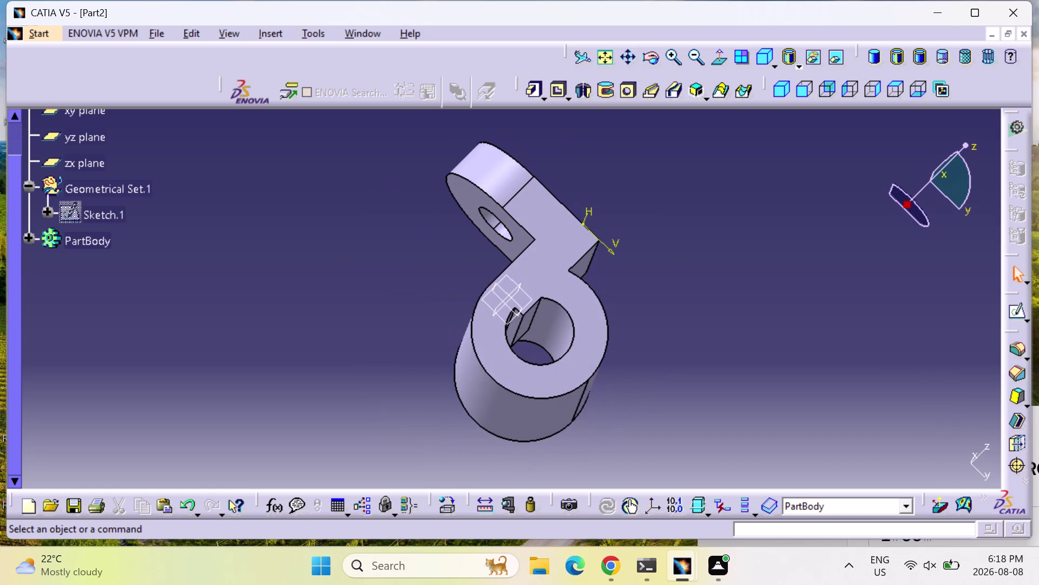
right_drag(727, 417, 641, 392)
middle_drag(735, 419, 746, 419)
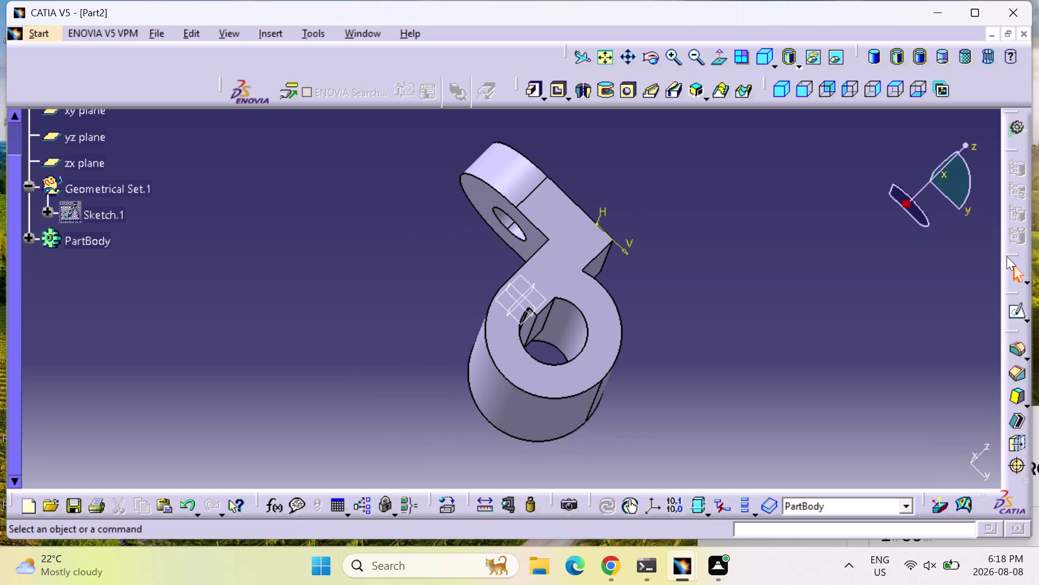
middle_drag(344, 324, 438, 453)
right_drag(348, 323, 437, 454)
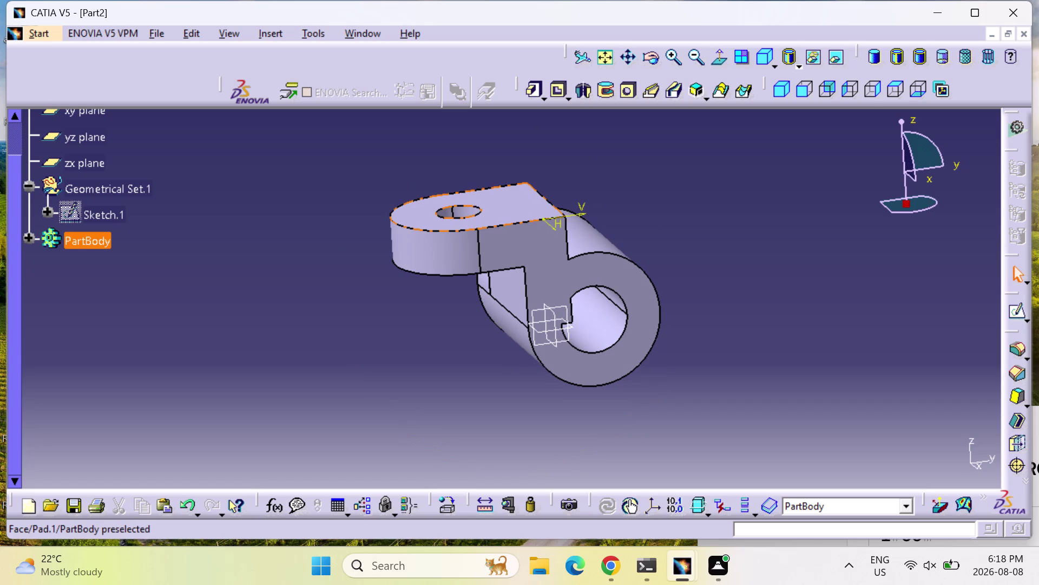
Select the flat ring face around the hole and open a new sketch on it.
click(499, 244)
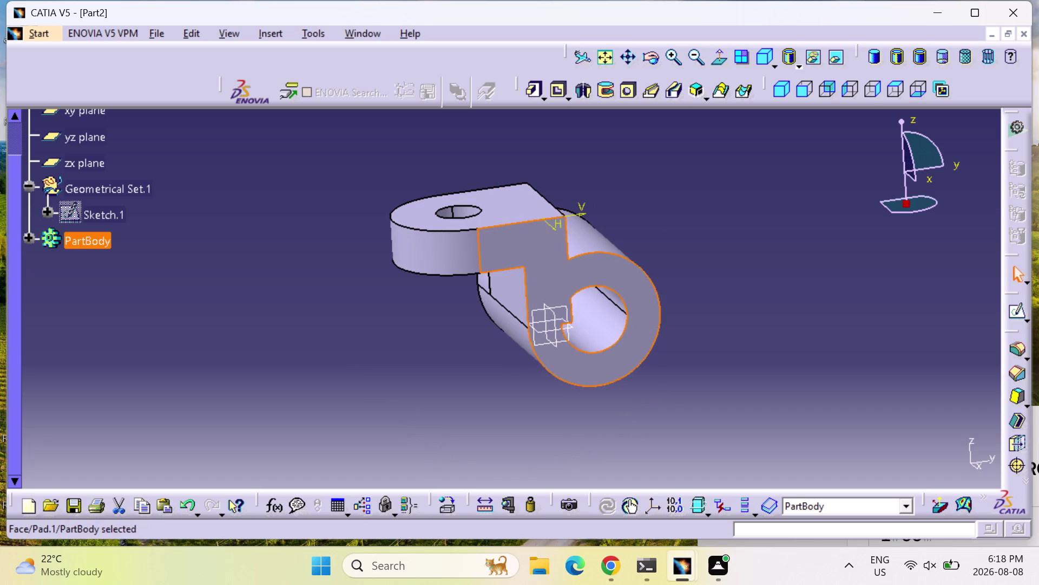
click(457, 240)
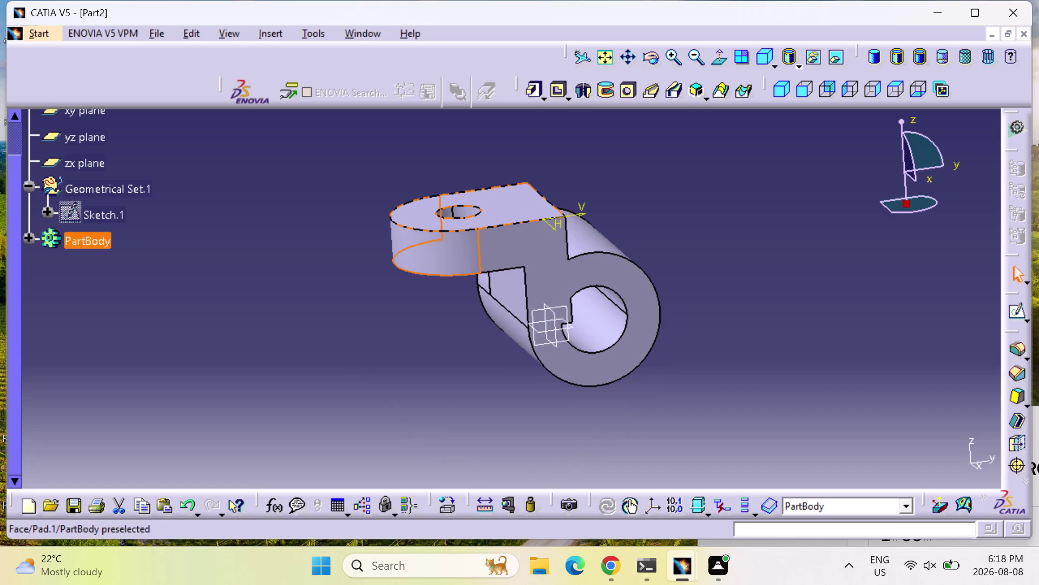
click(455, 250)
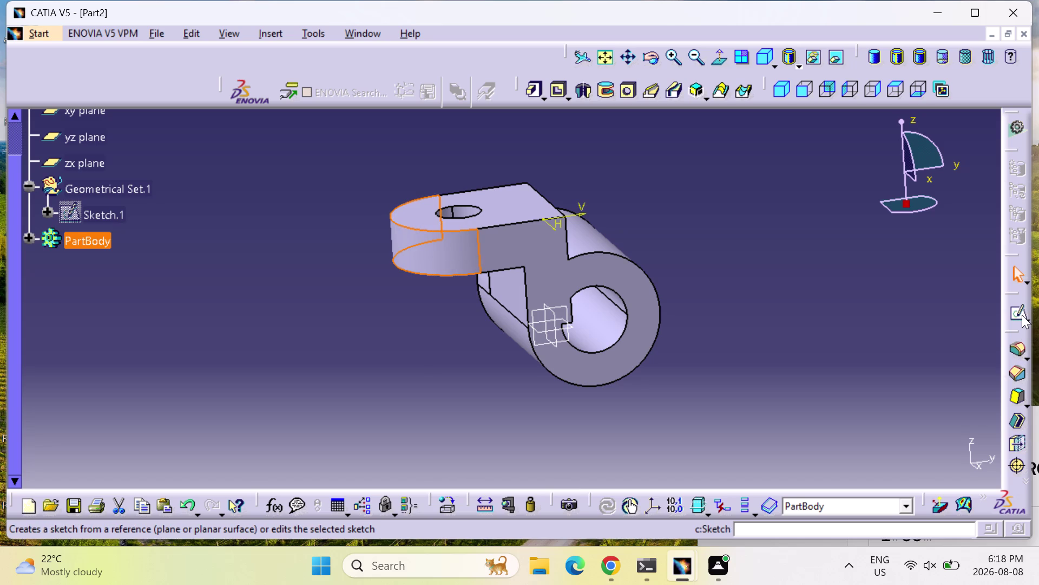
click(1022, 314)
click(1017, 310)
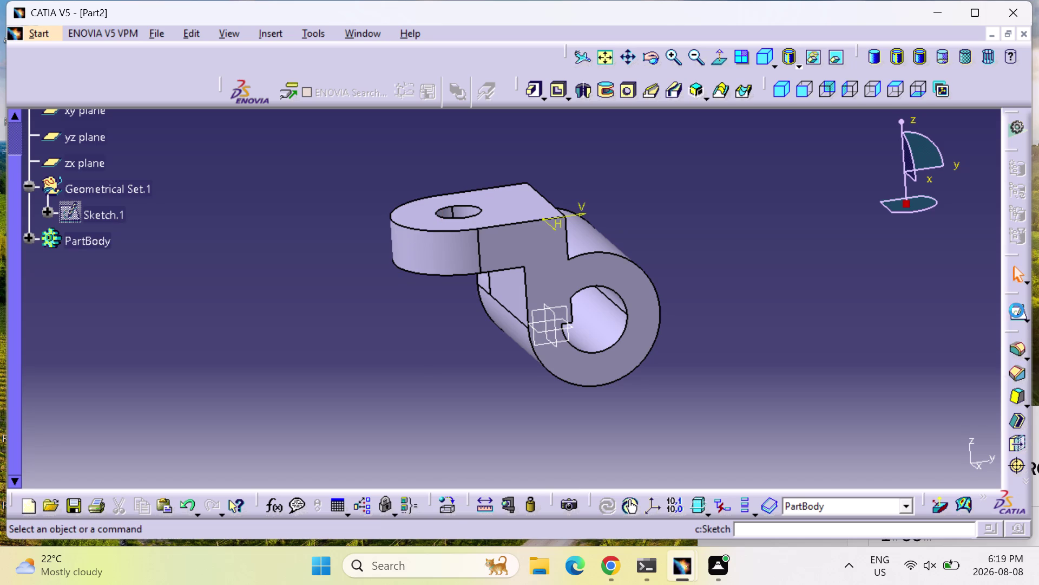
click(502, 236)
click(1014, 312)
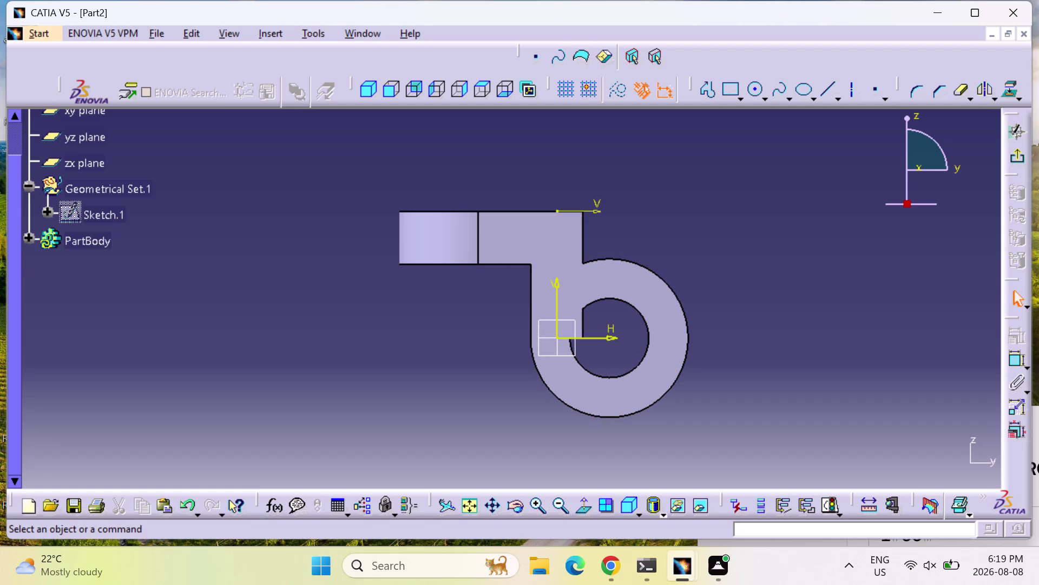
Start a line on the left arm's top edge, then cancel it.
click(704, 84)
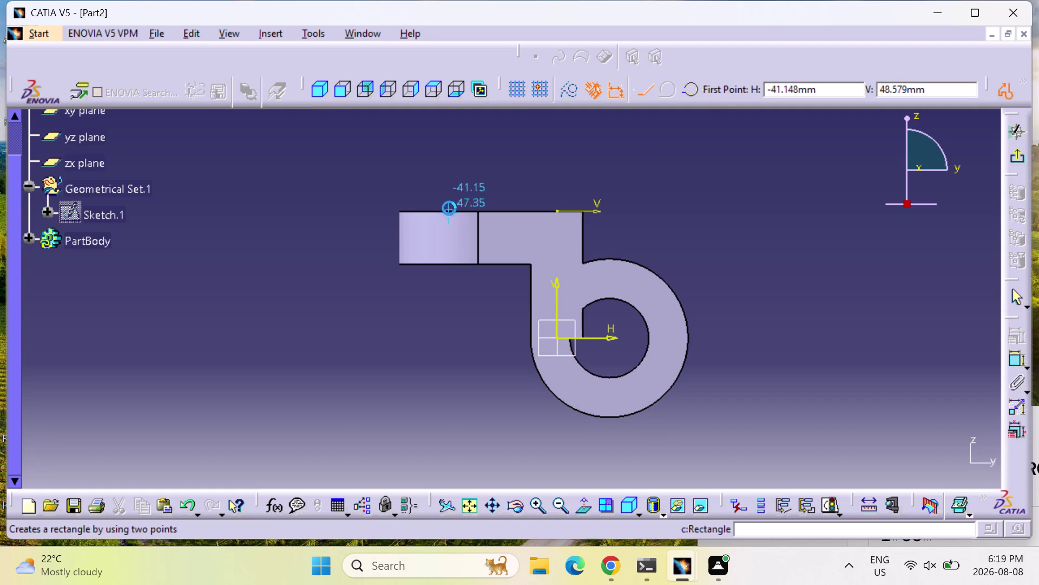
click(399, 214)
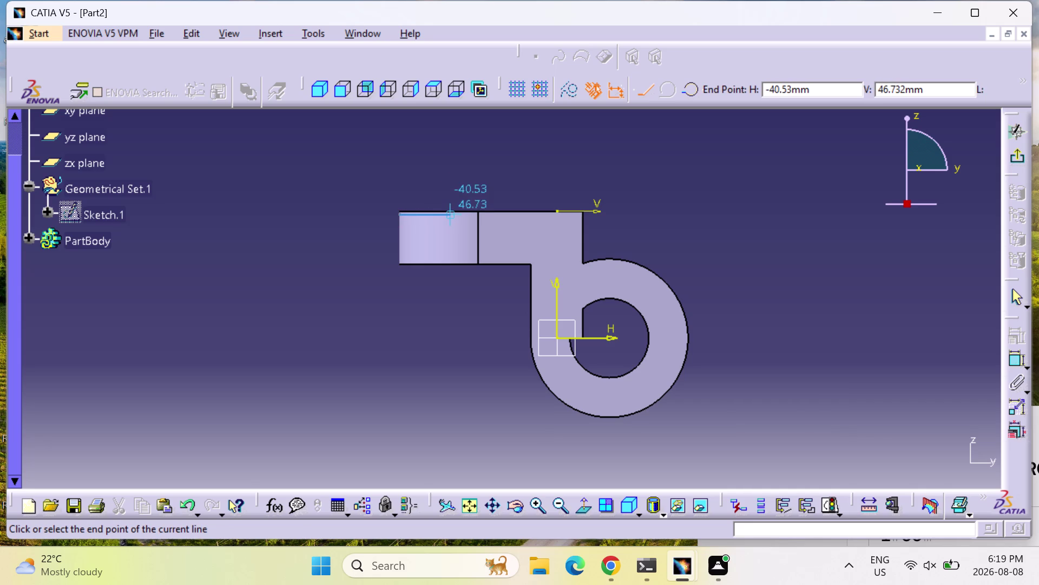
key(Escape)
key(Escape)
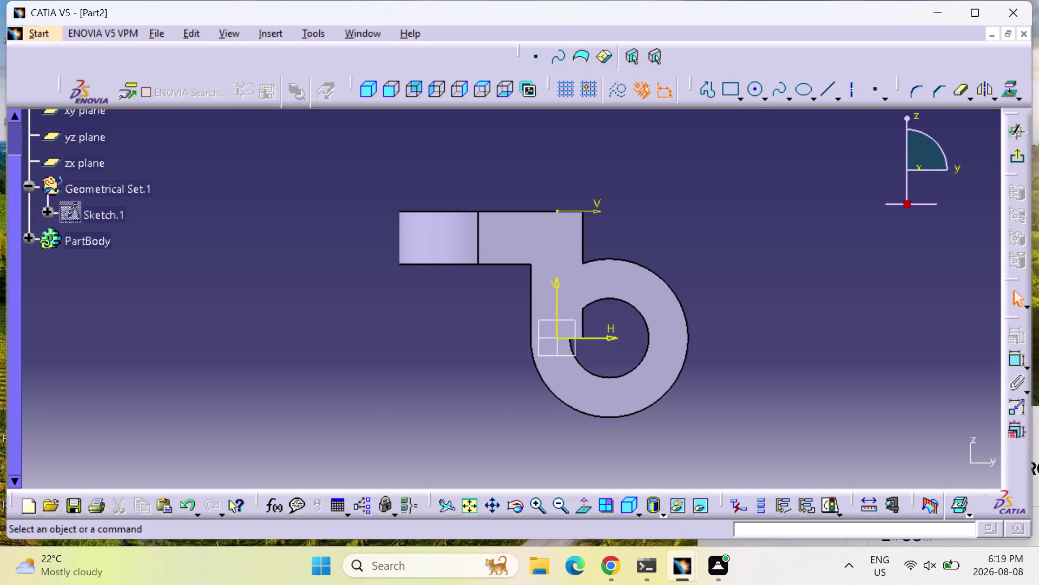
Draw a closed four-corner trapezoid profile standing on the left arm's top edge.
click(702, 92)
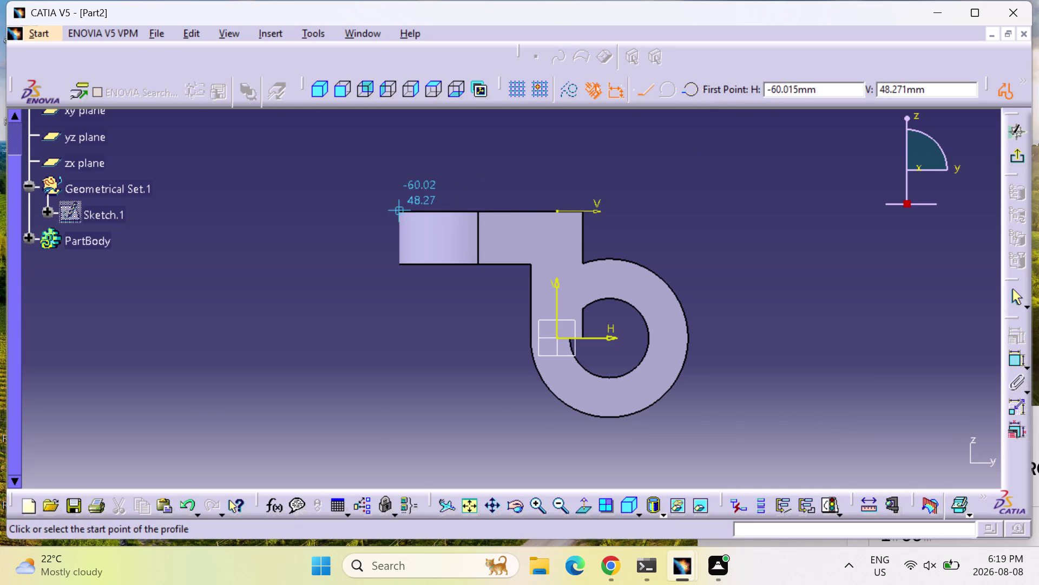
click(397, 208)
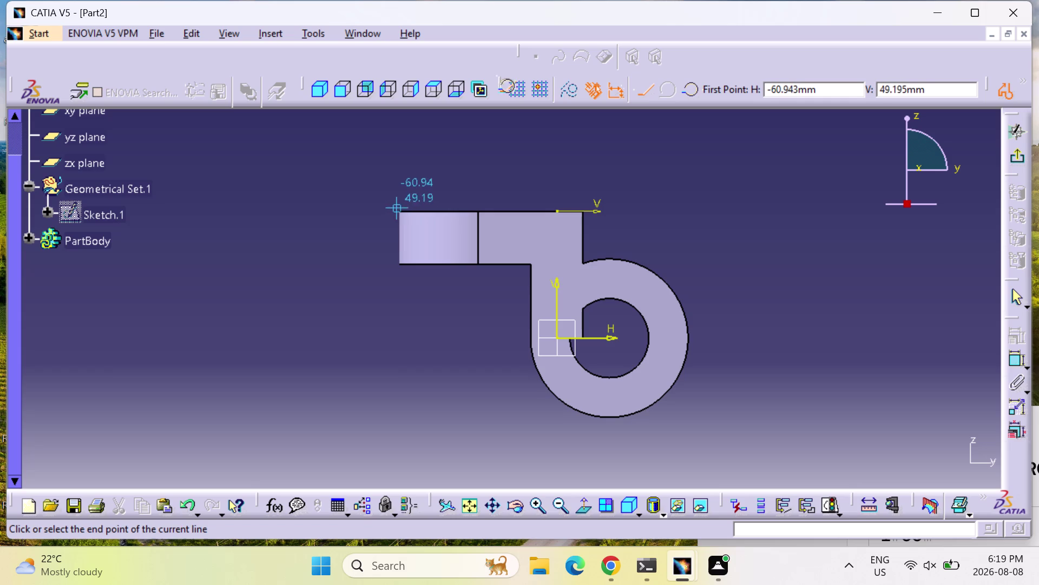
click(499, 210)
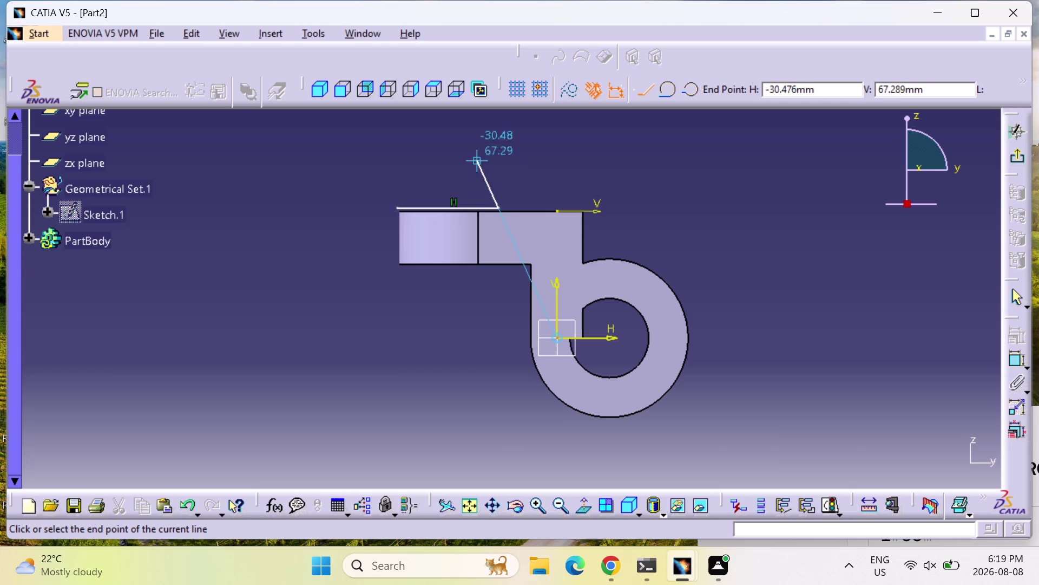
click(483, 130)
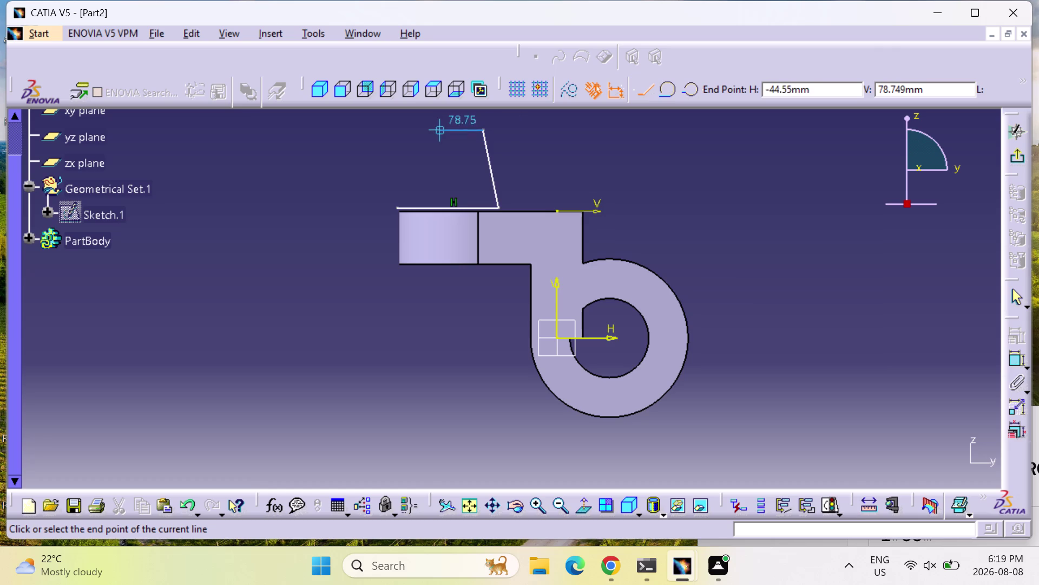
click(416, 128)
click(395, 210)
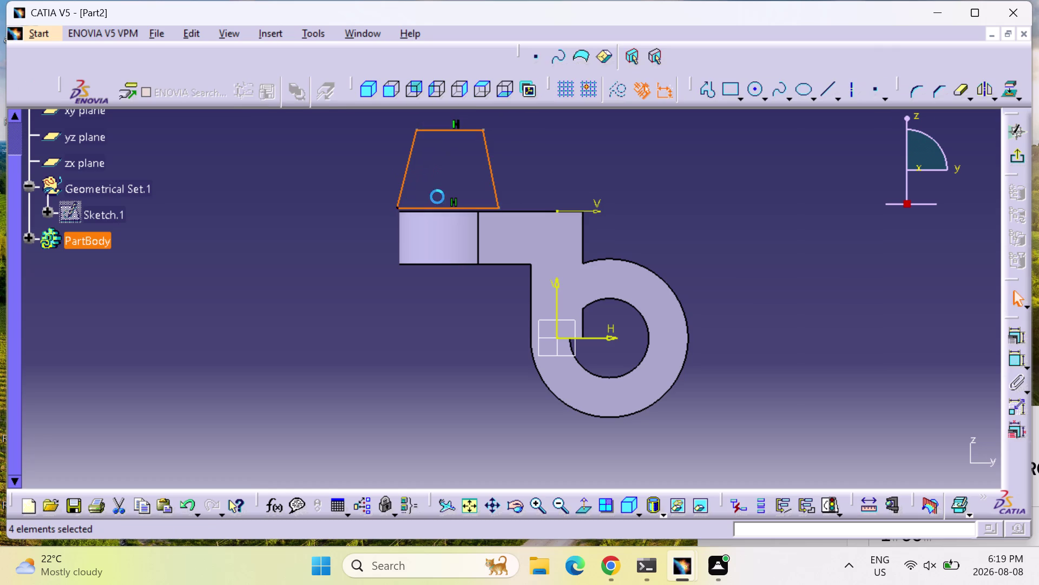
key(Escape)
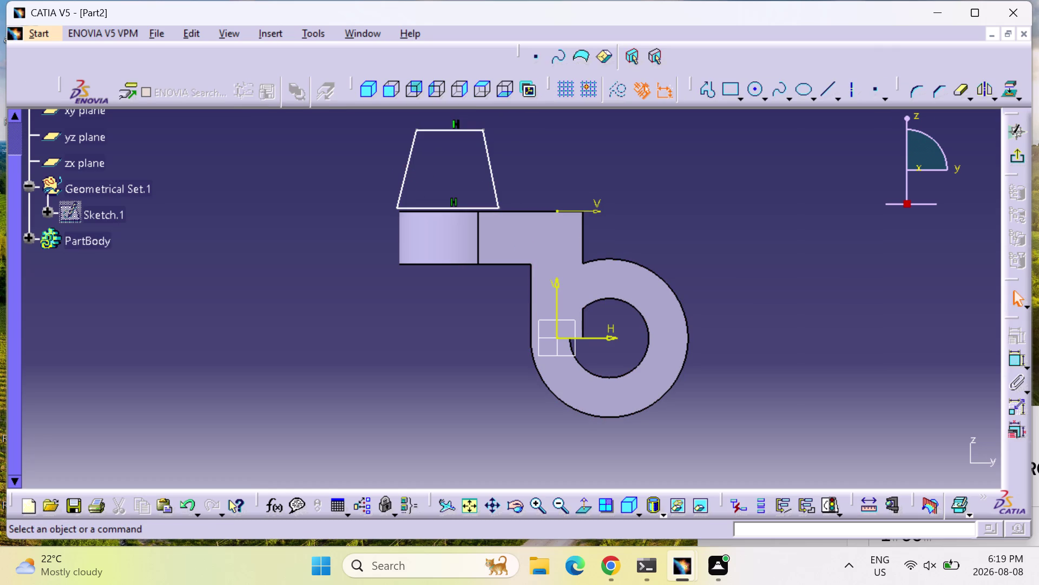
Dimension the trapezoid's bottom edge and set its length to 40 mm.
click(1015, 360)
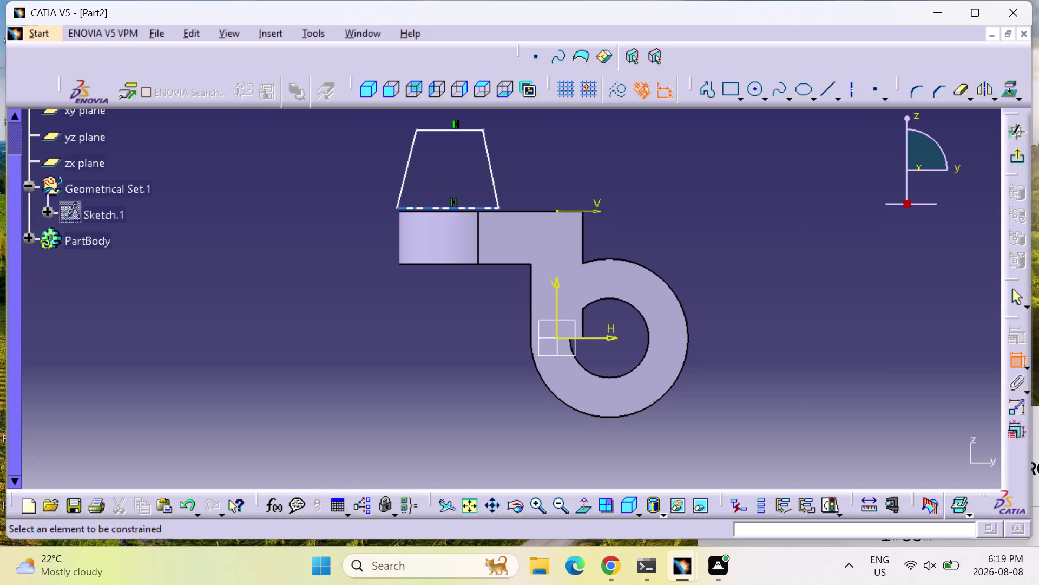
click(460, 210)
click(460, 197)
double_click(462, 188)
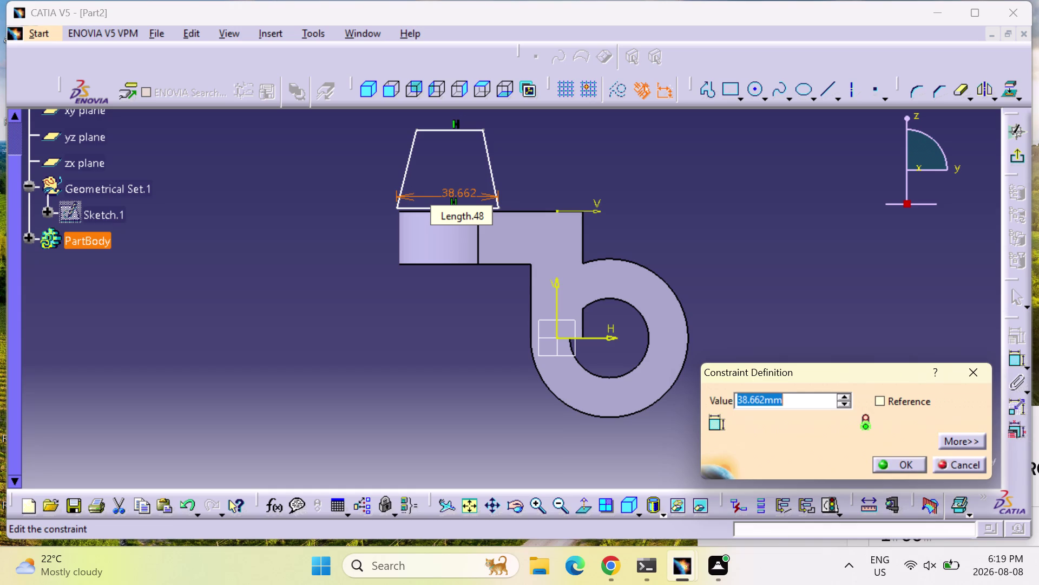
text(40)
key(Return)
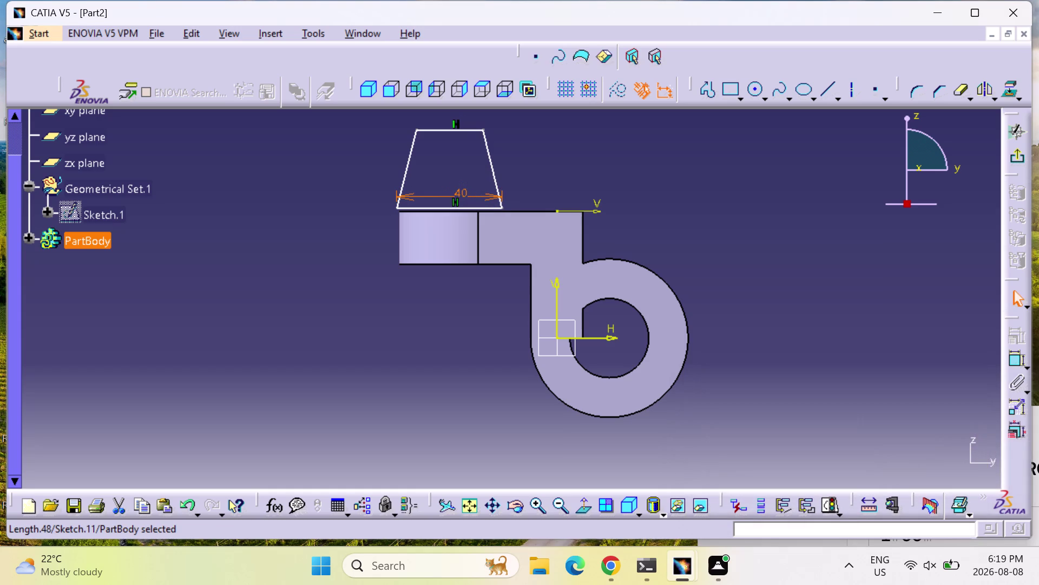
Dimension the top edge at 40 mm and change the bottom edge to 60 mm.
click(1023, 362)
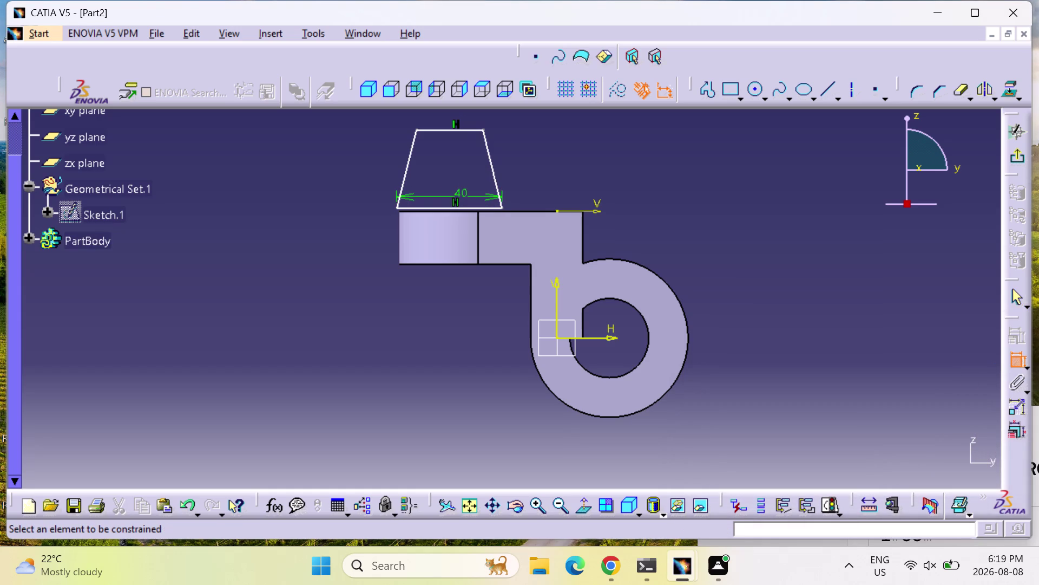
click(563, 500)
middle_drag(451, 299, 451, 300)
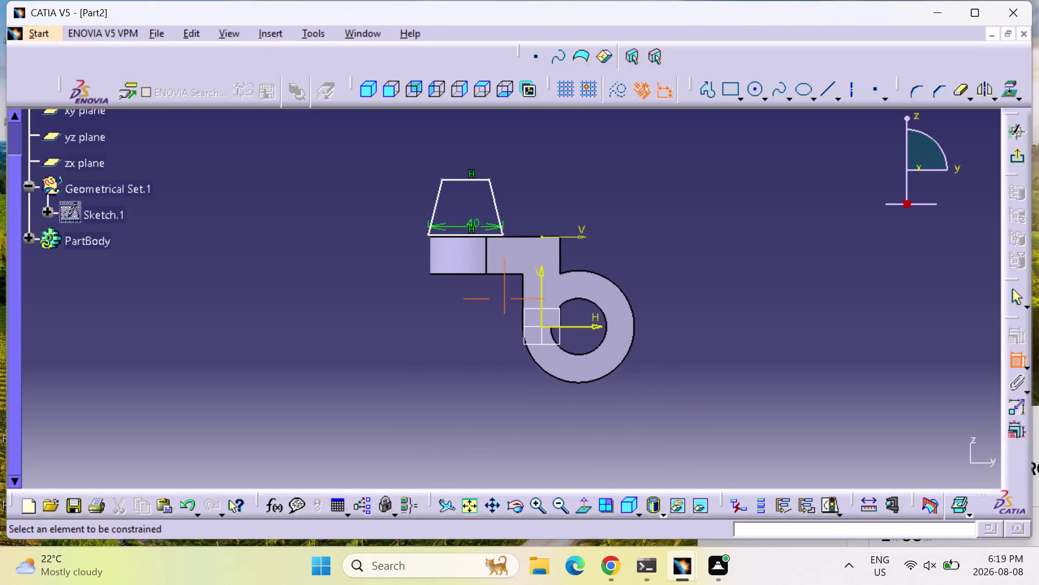
middle_drag(452, 300, 429, 403)
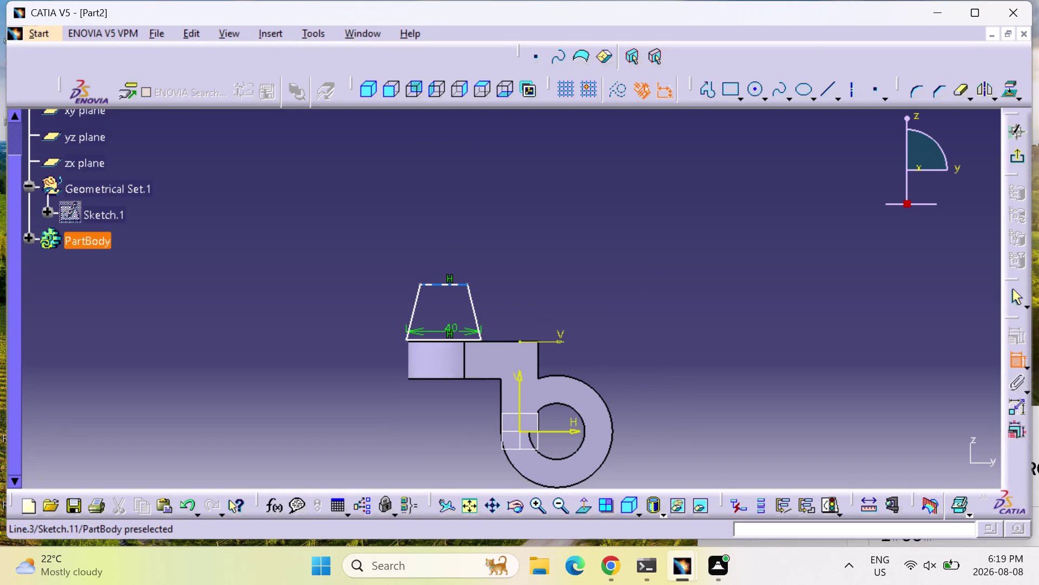
click(458, 283)
click(452, 260)
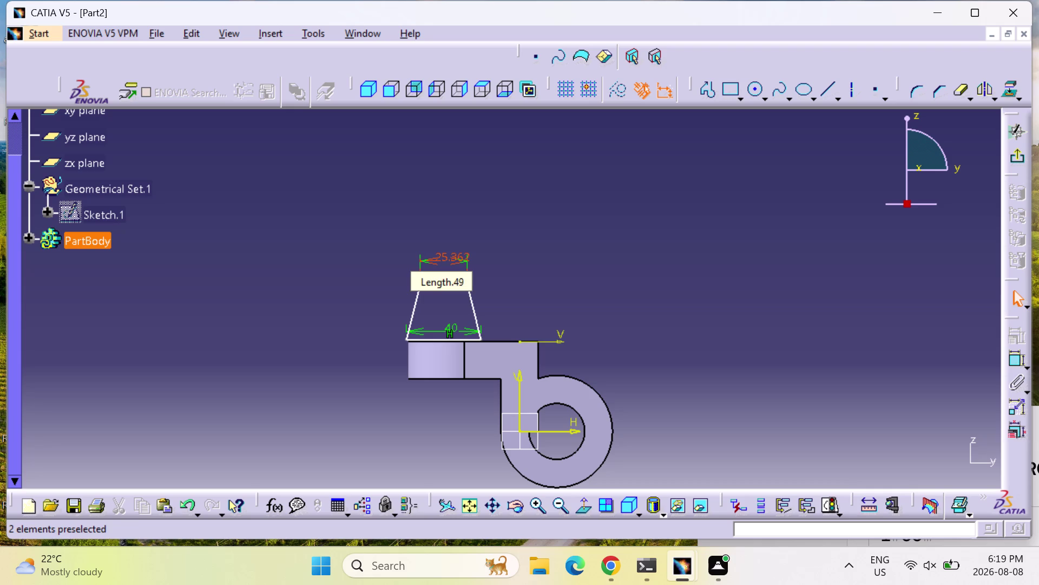
double_click(438, 258)
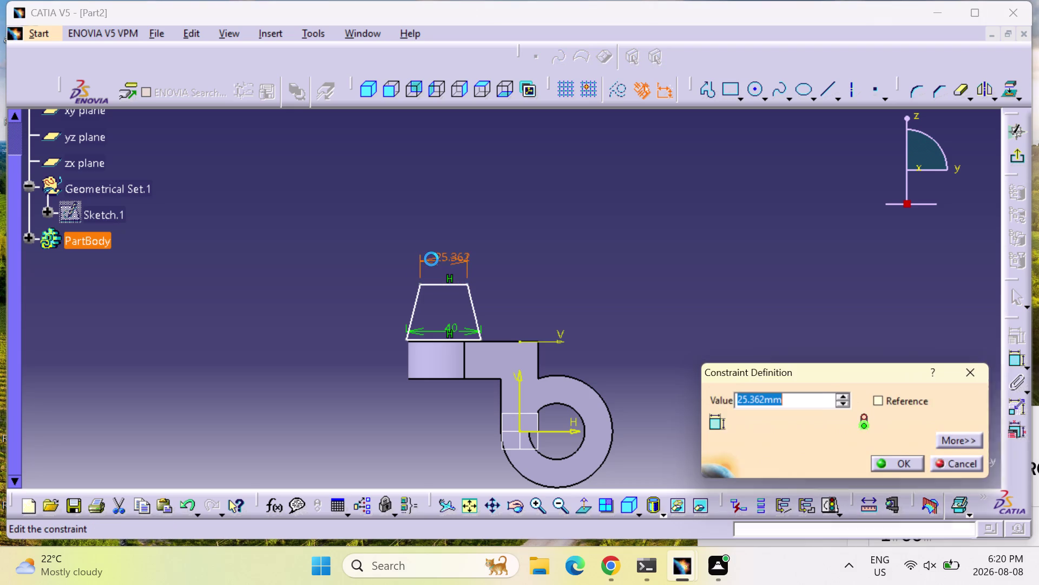
text(40)
key(Return)
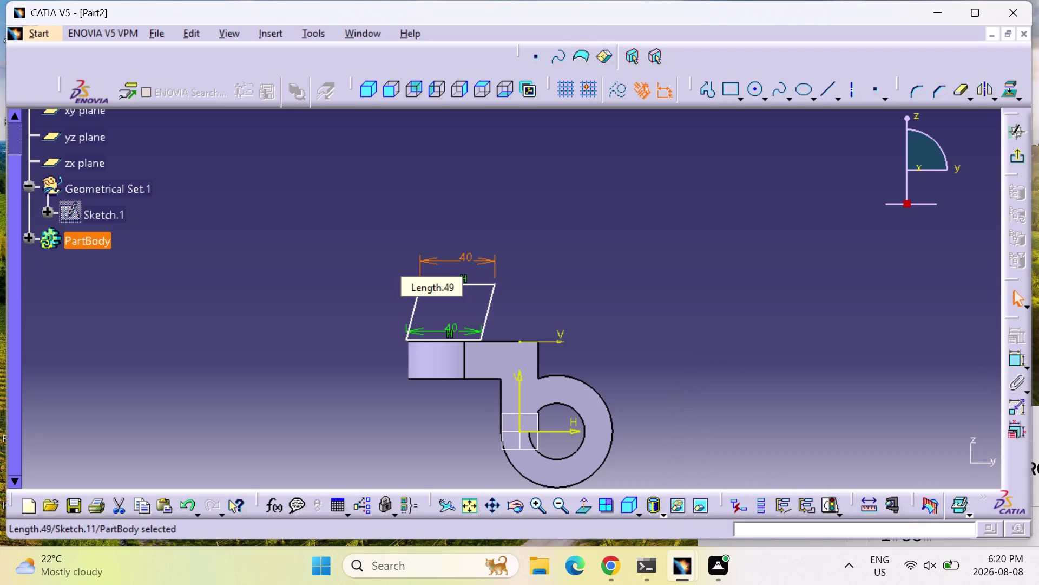
double_click(452, 325)
text(6)
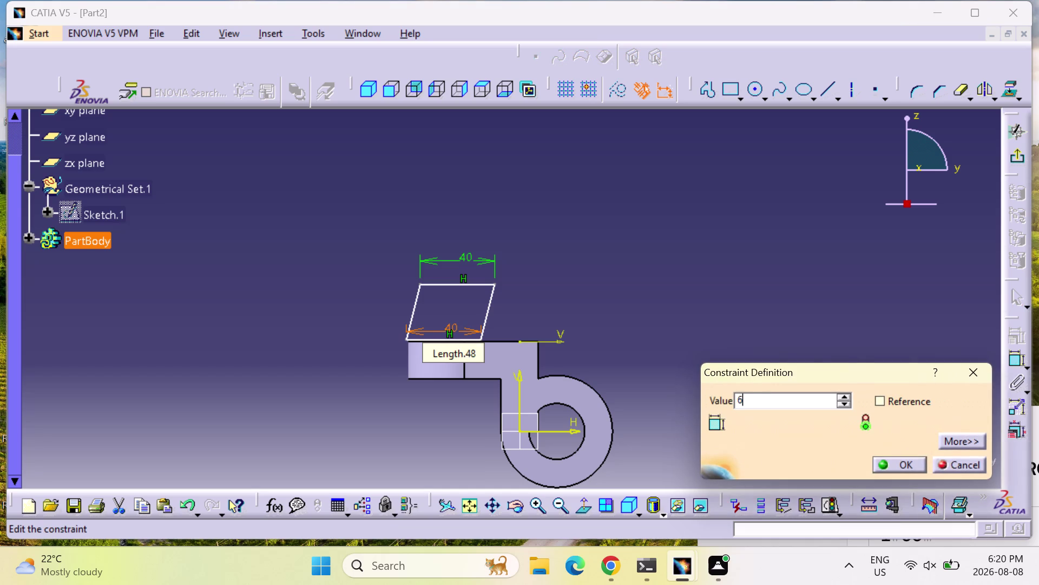
text(0)
key(Return)
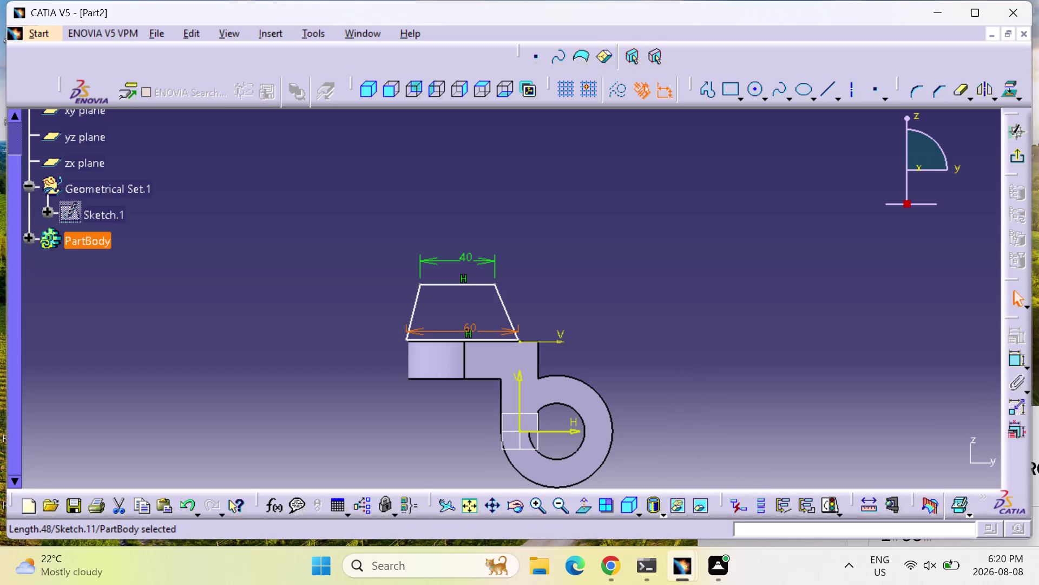
Zoom in and make the trapezoid base coincide with the part's top edge.
click(1016, 362)
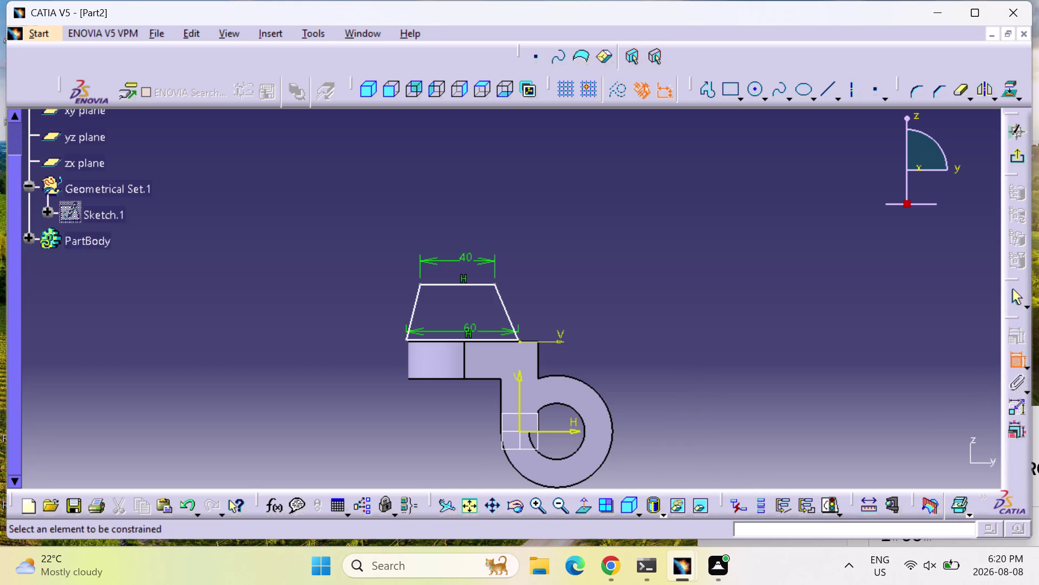
triple_click(537, 500)
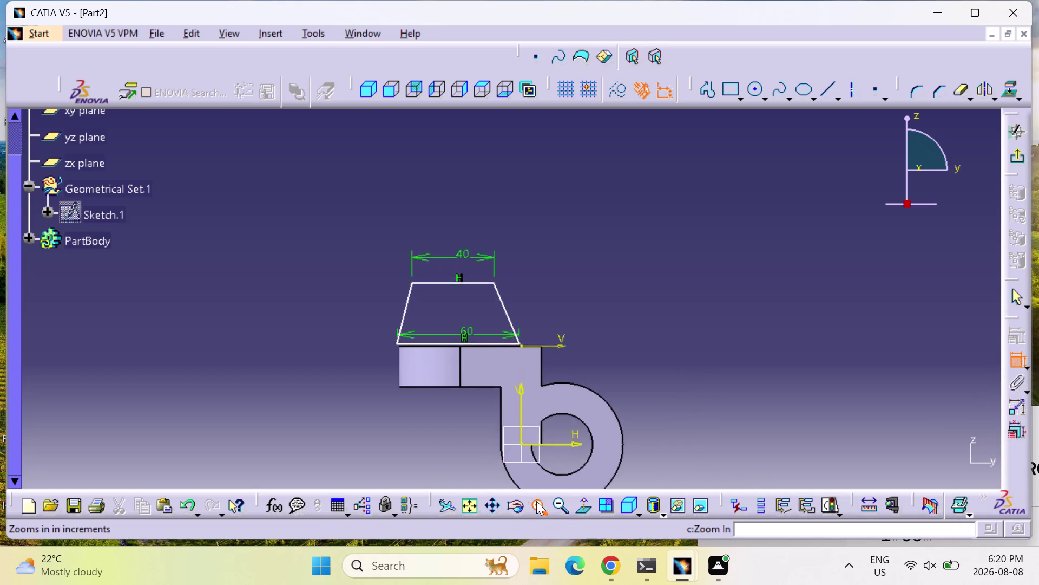
triple_click(537, 501)
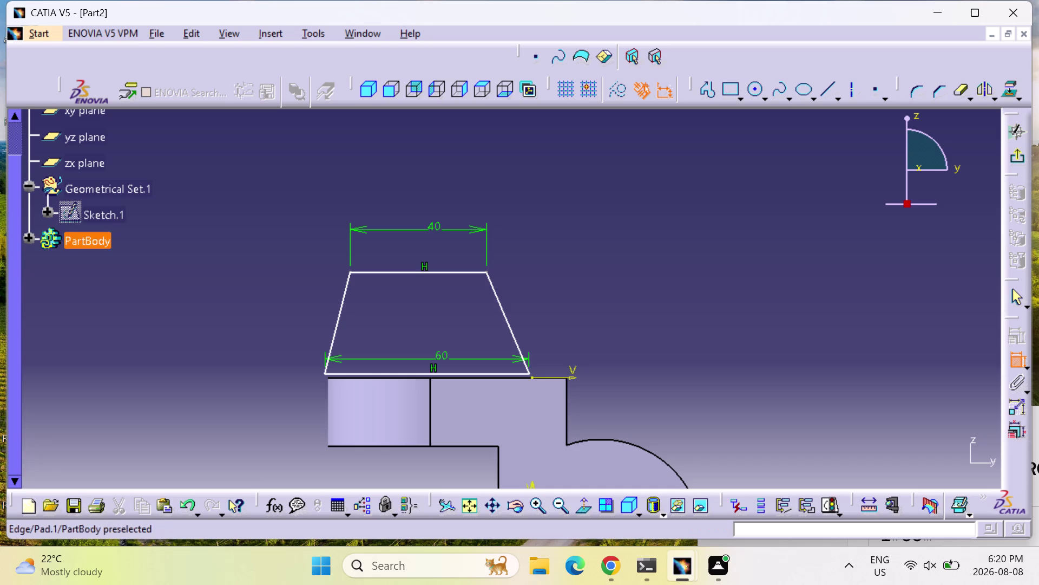
click(452, 373)
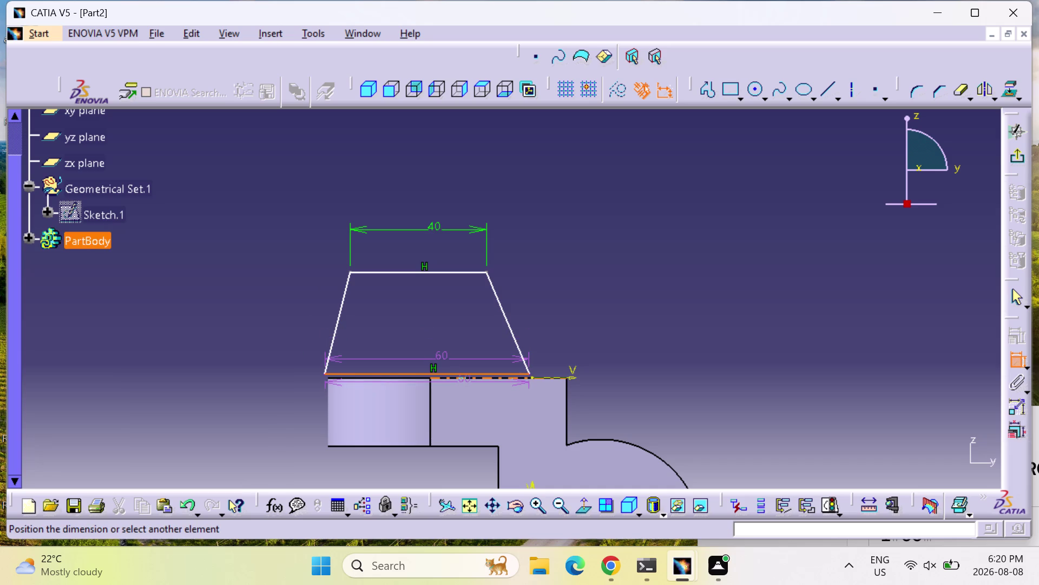
click(470, 377)
right_click(470, 378)
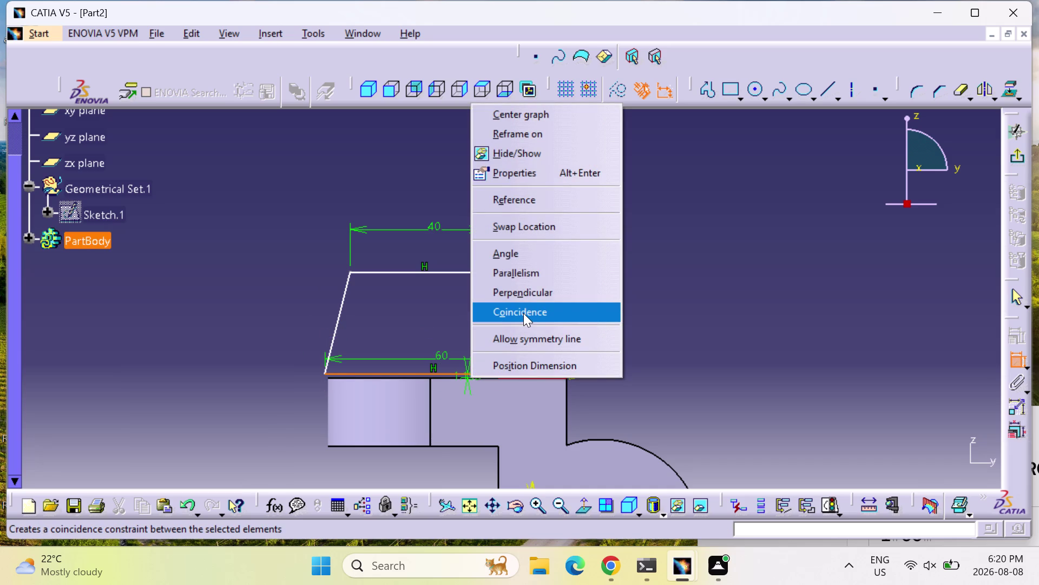
click(523, 313)
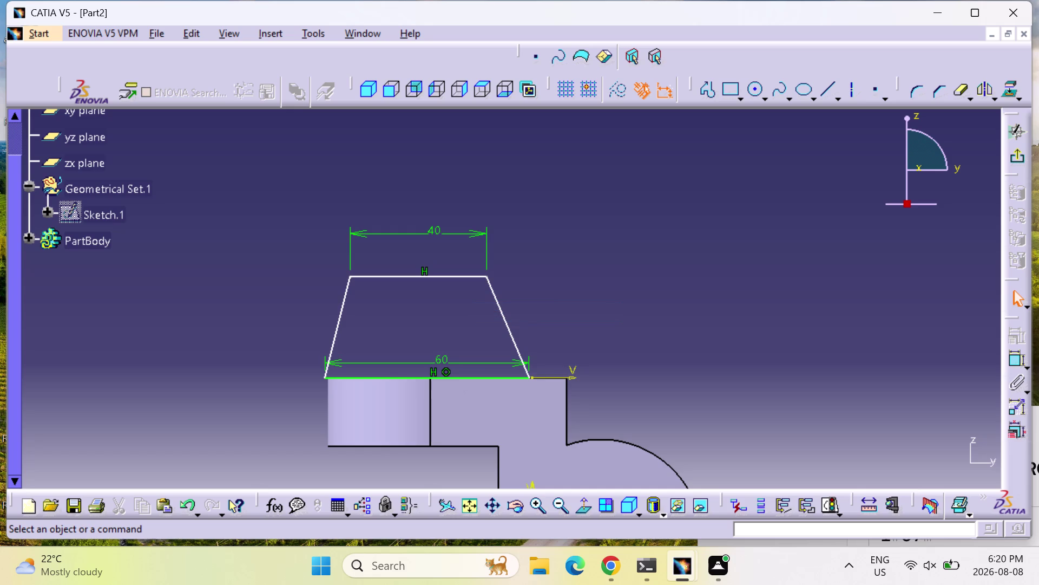
Try another constraint on the base line, cancel it, and shift the trapezoid slightly right.
click(1024, 366)
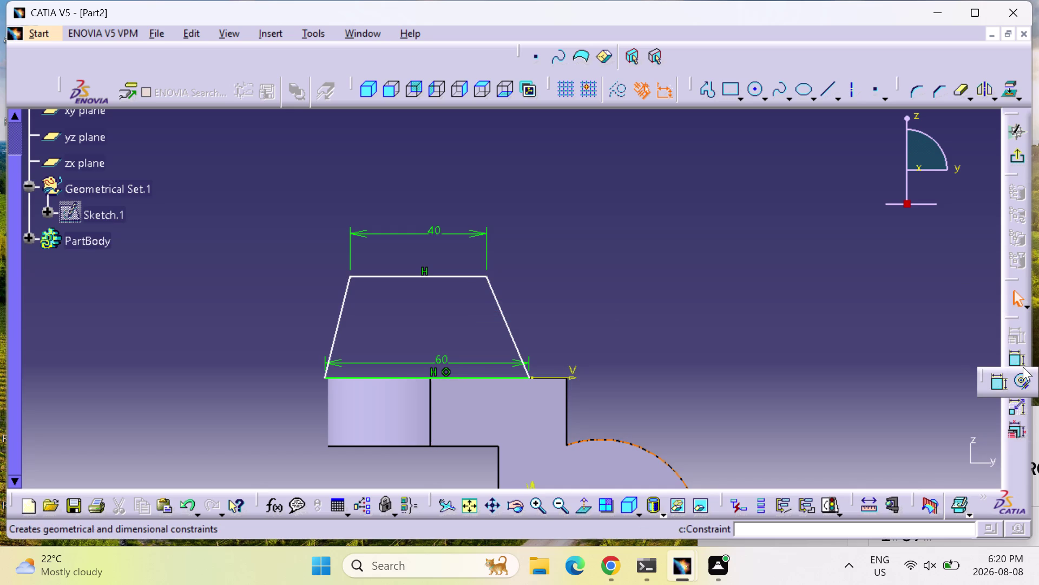
click(1003, 379)
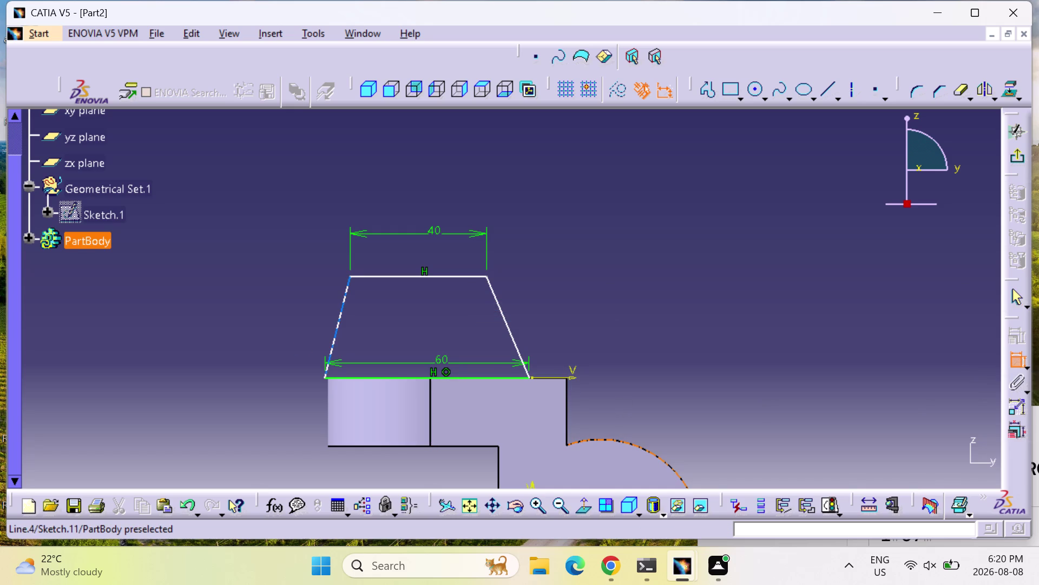
click(323, 379)
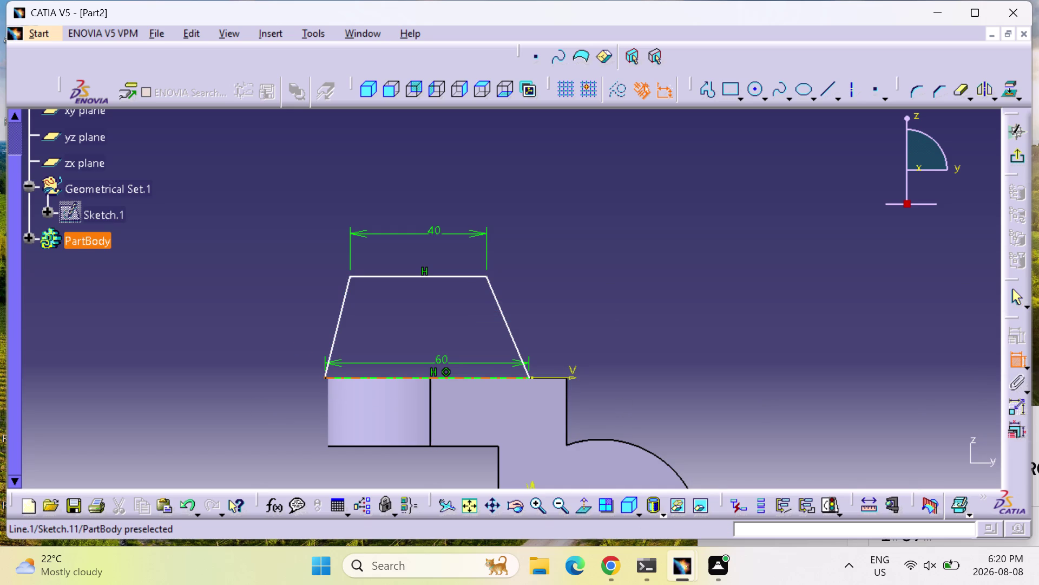
click(332, 378)
right_click(333, 377)
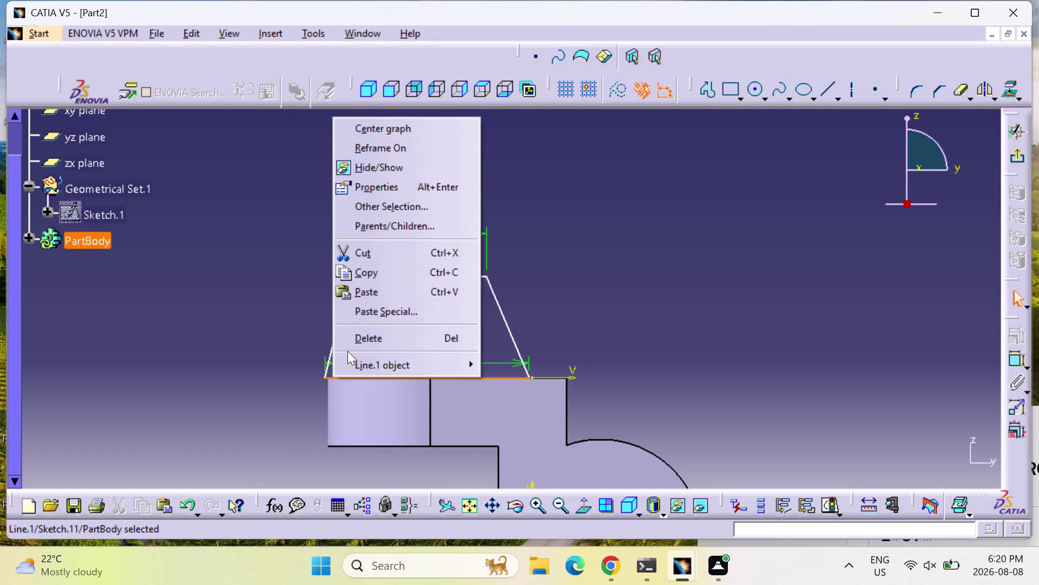
key(Escape)
key(Escape)
key(Escape)
drag(363, 378, 364, 369)
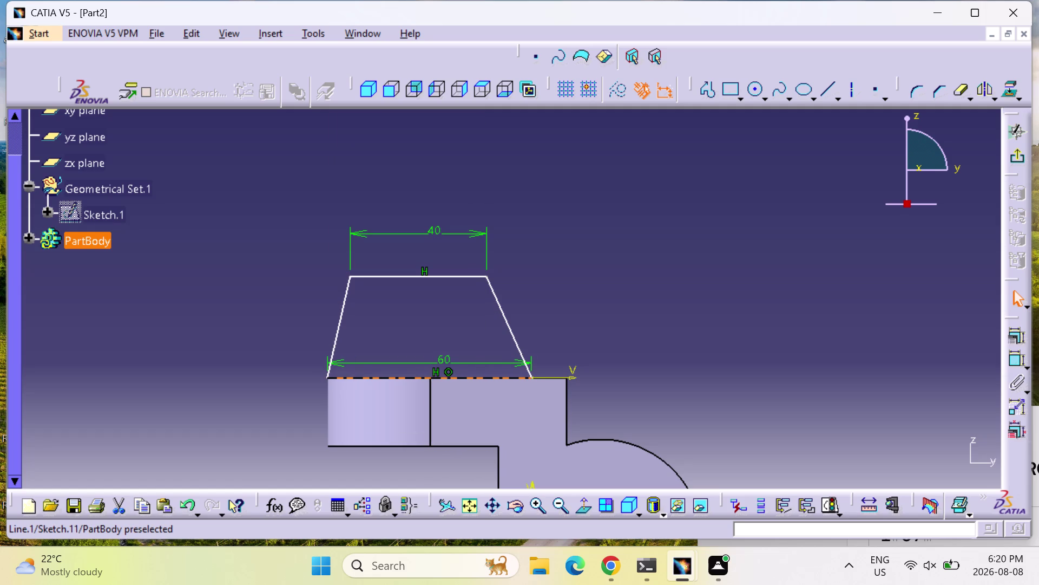
drag(364, 369, 371, 363)
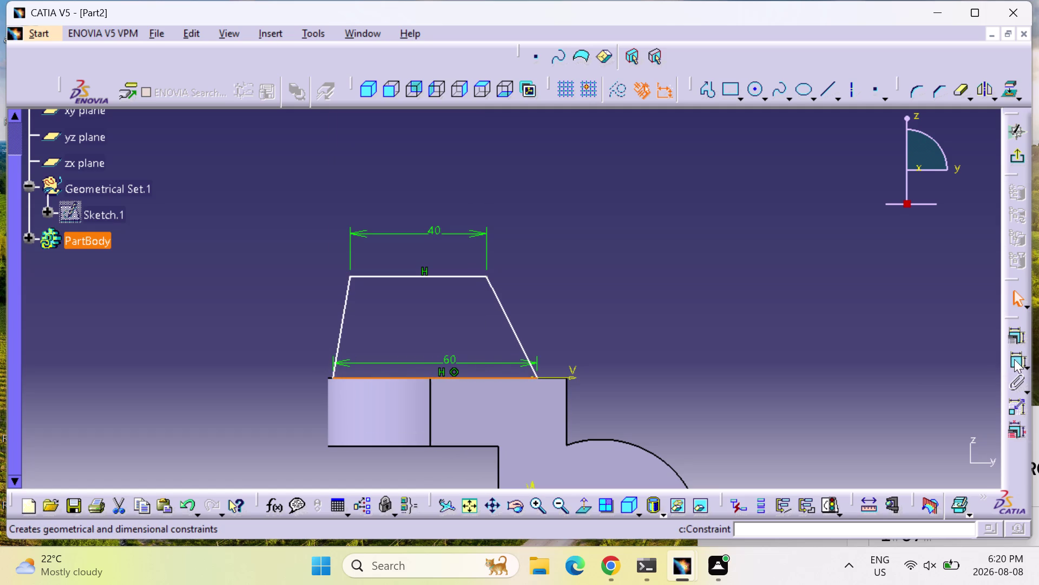
Apply a Coincidence constraint between the trapezoid's lower-left corner and the bracket's top edge.
click(1018, 358)
key(Escape)
key(Escape)
key(Escape)
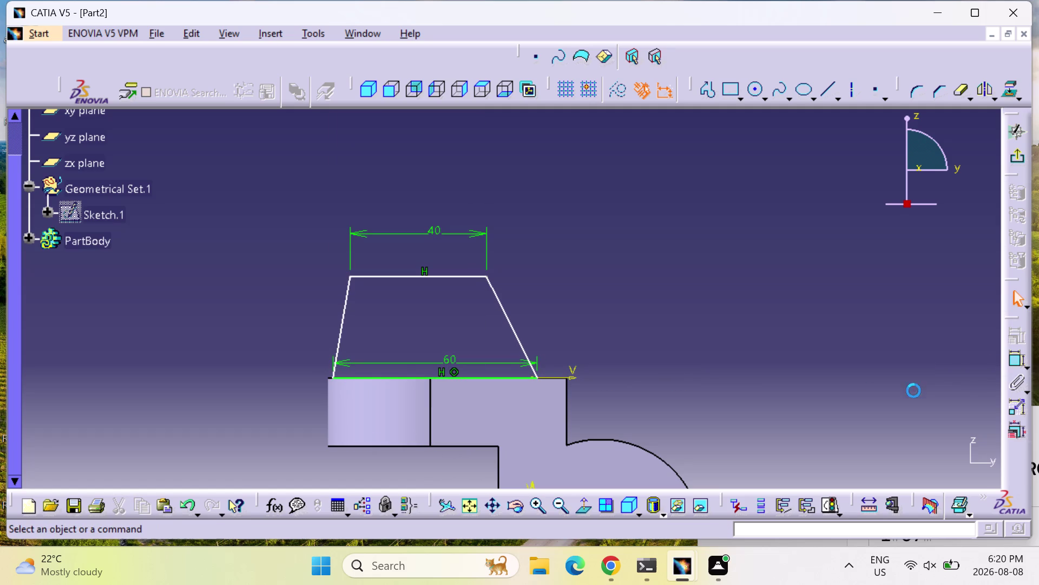
key(Escape)
click(1019, 362)
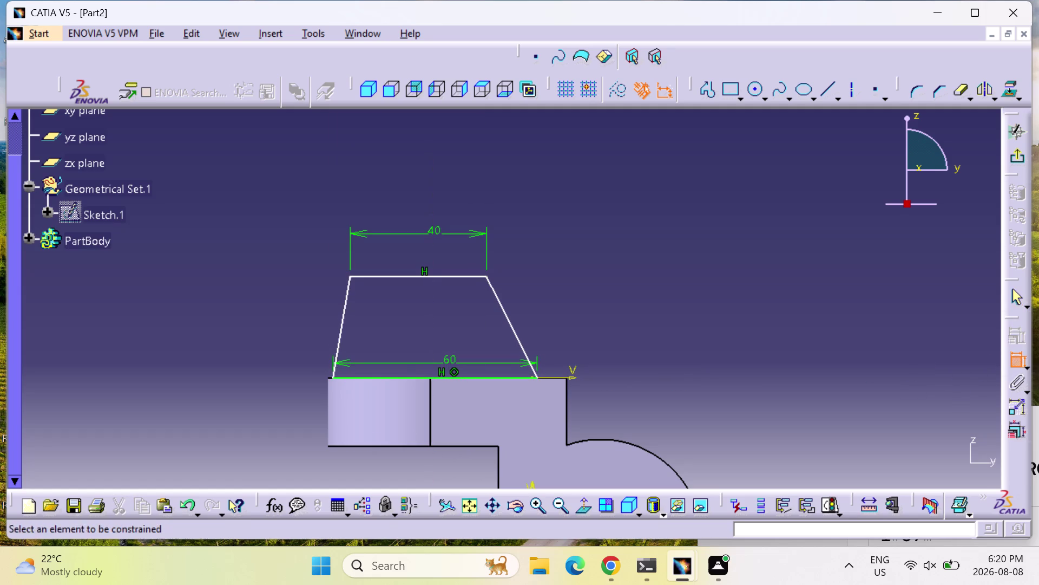
click(334, 376)
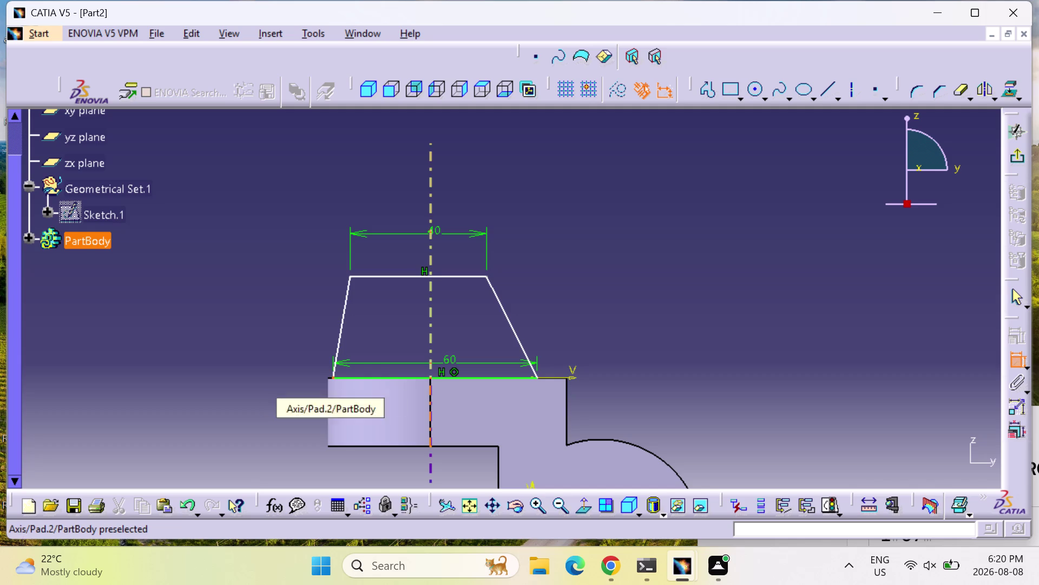
click(327, 377)
right_click(327, 376)
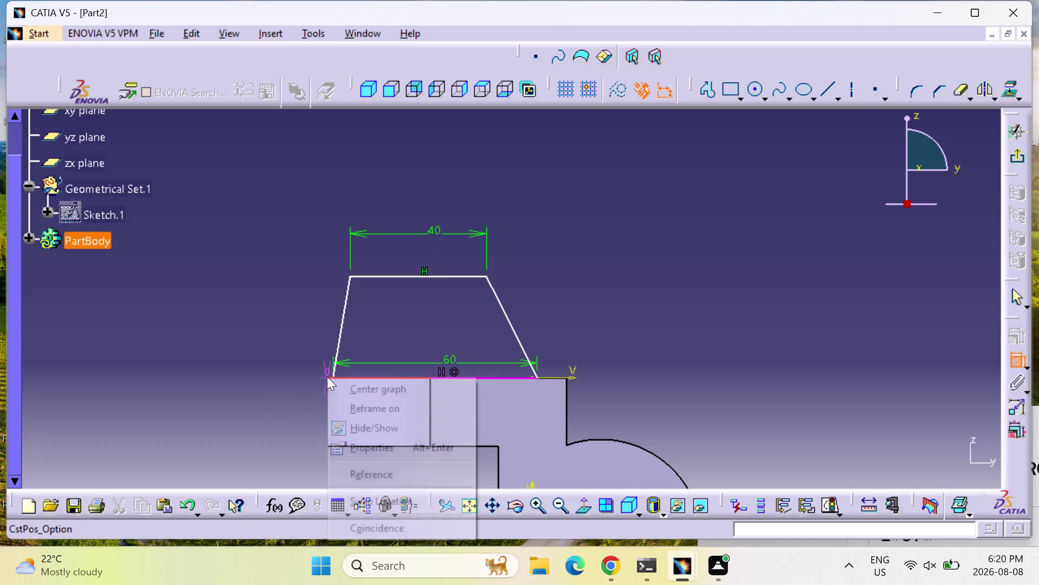
click(353, 517)
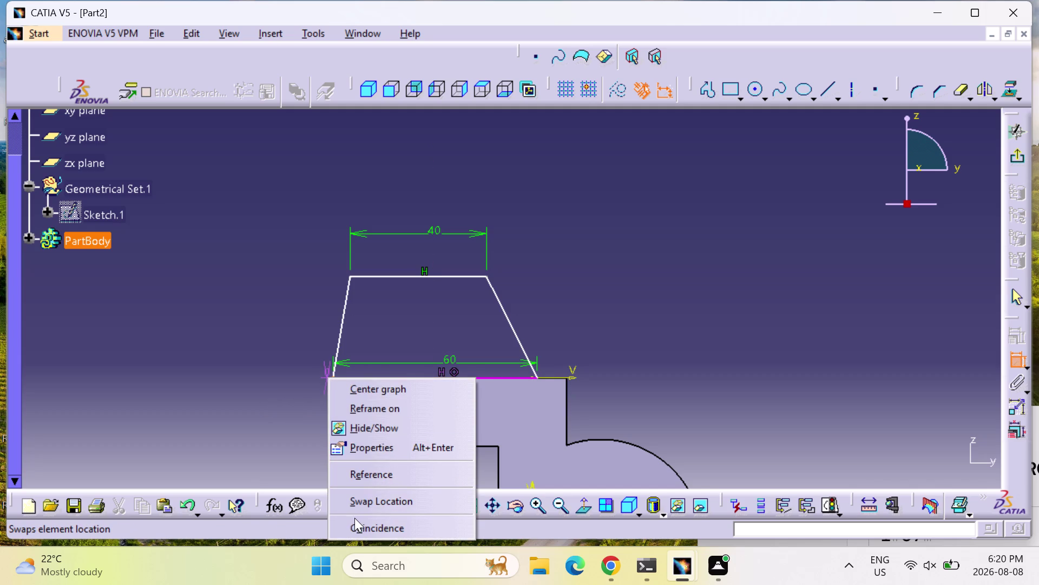
click(356, 523)
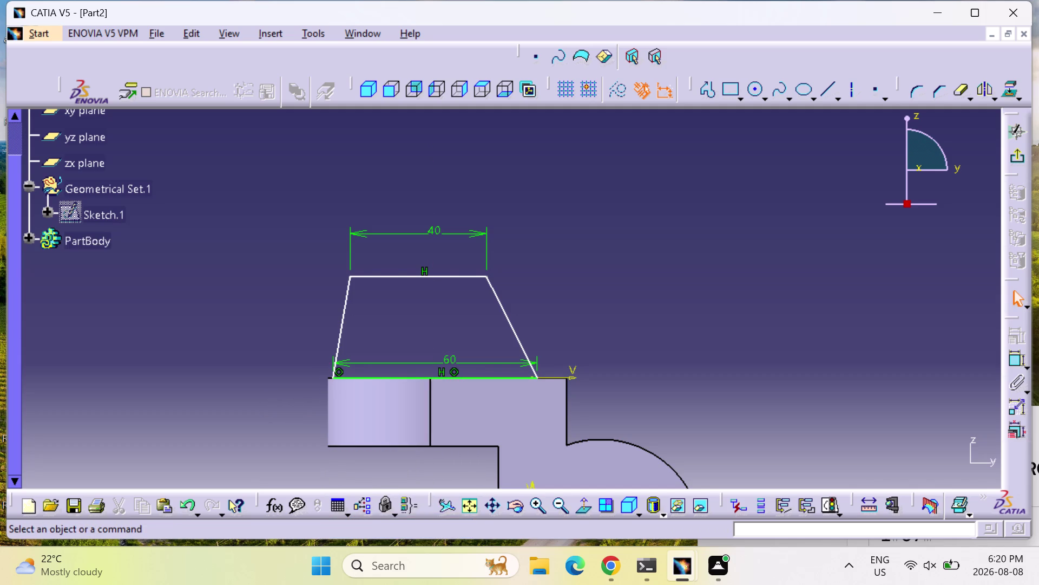
key(Escape)
key(Escape)
key(Escape)
scroll(down, 3)
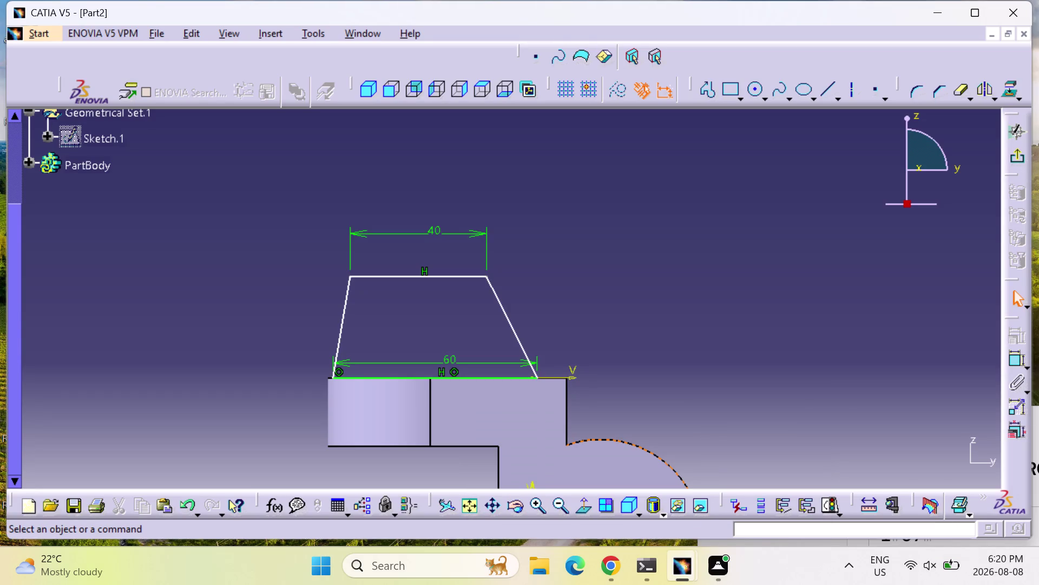
click(1016, 364)
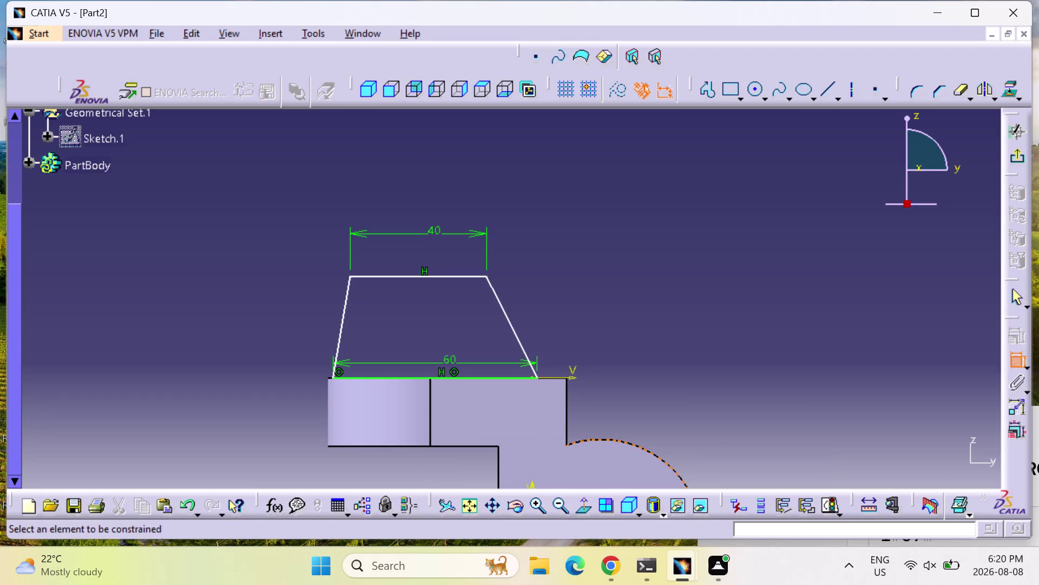
click(336, 317)
click(340, 327)
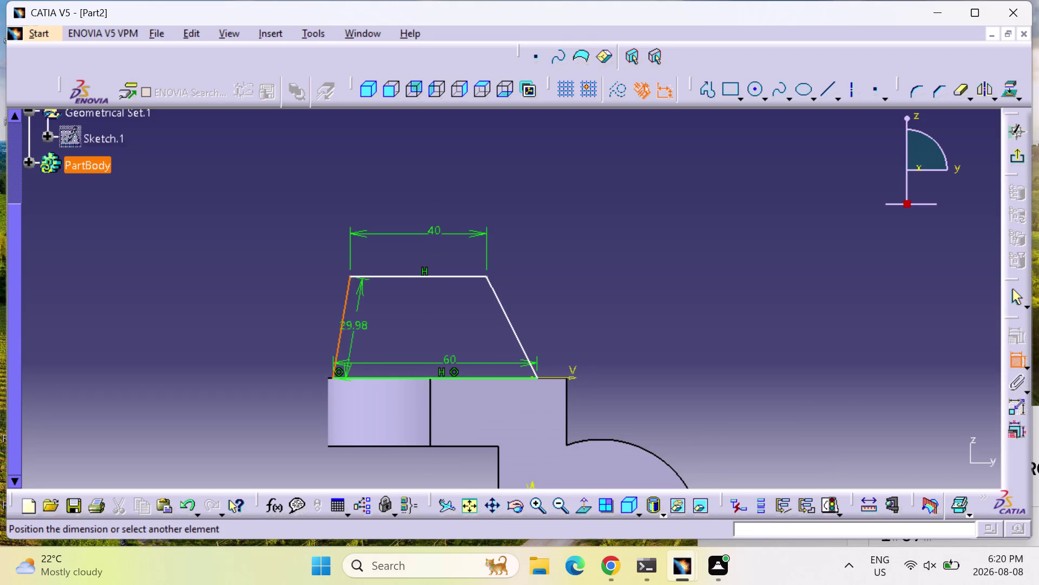
click(520, 340)
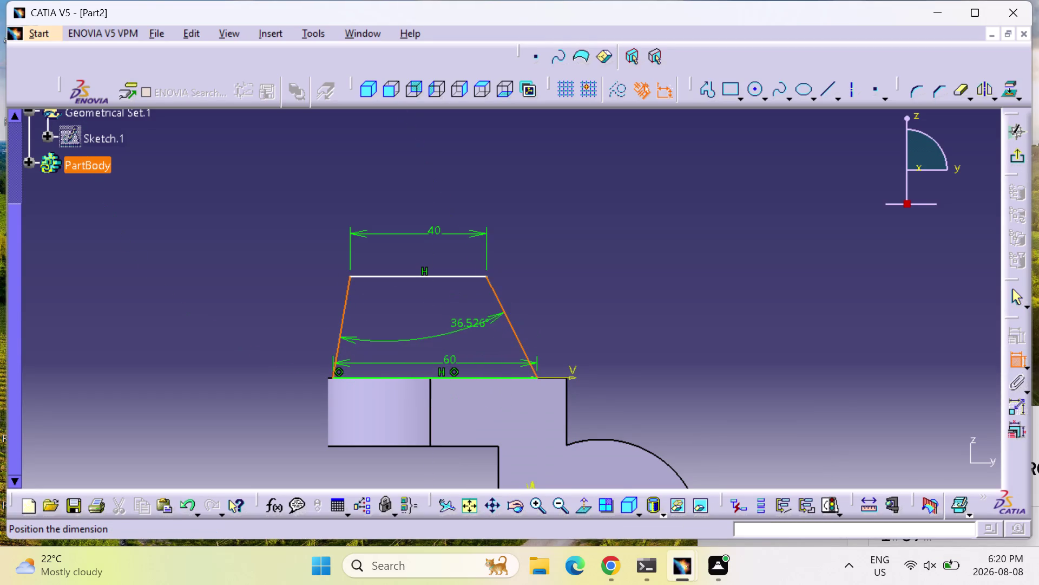
right_click(469, 326)
click(544, 460)
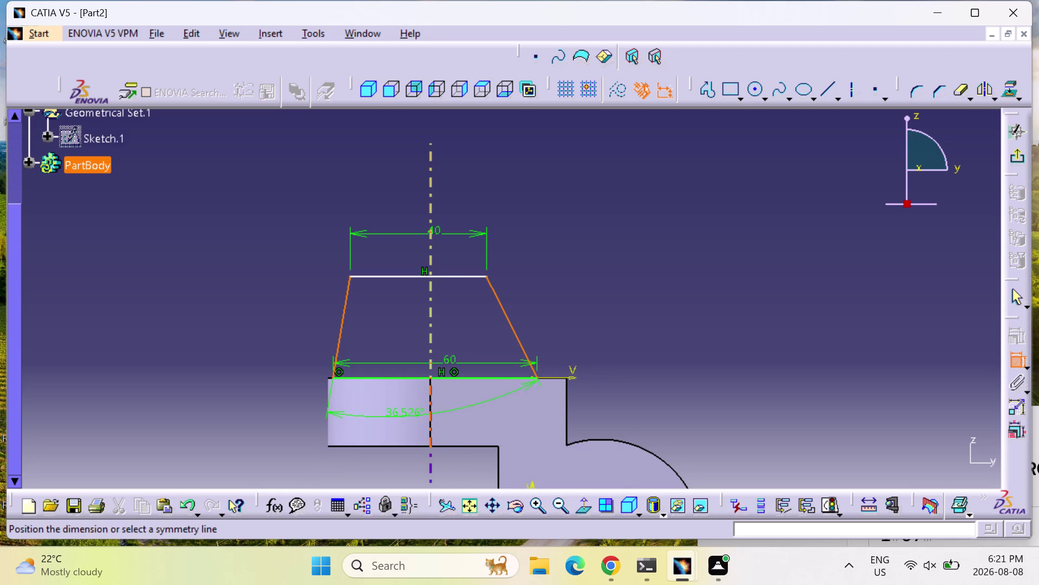
key(Escape)
key(Escape)
key(Escape)
key(Escape)
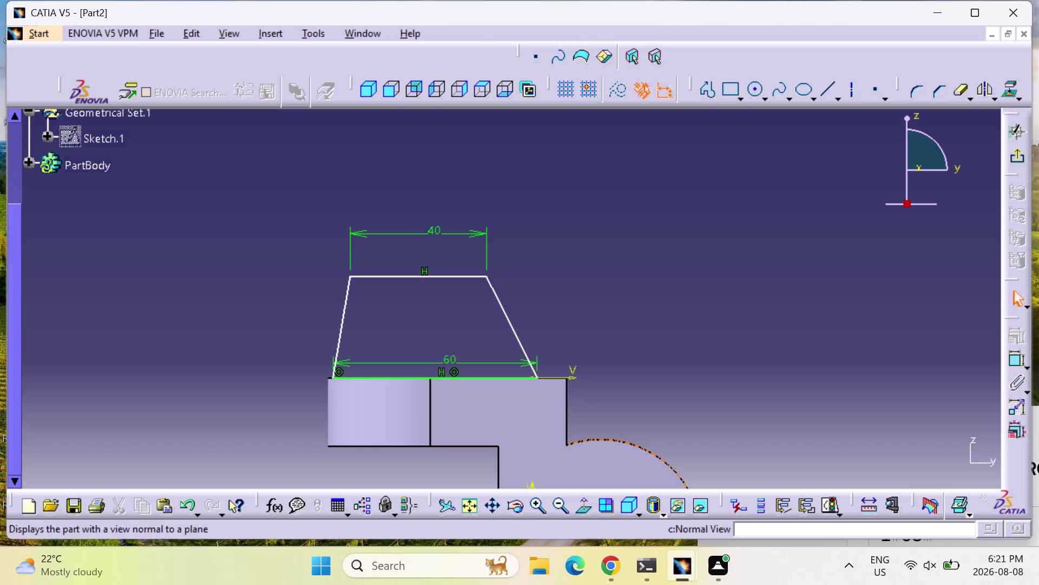
Draw a vertical line to the right of the trapezoid.
click(706, 90)
drag(549, 261, 547, 269)
click(550, 453)
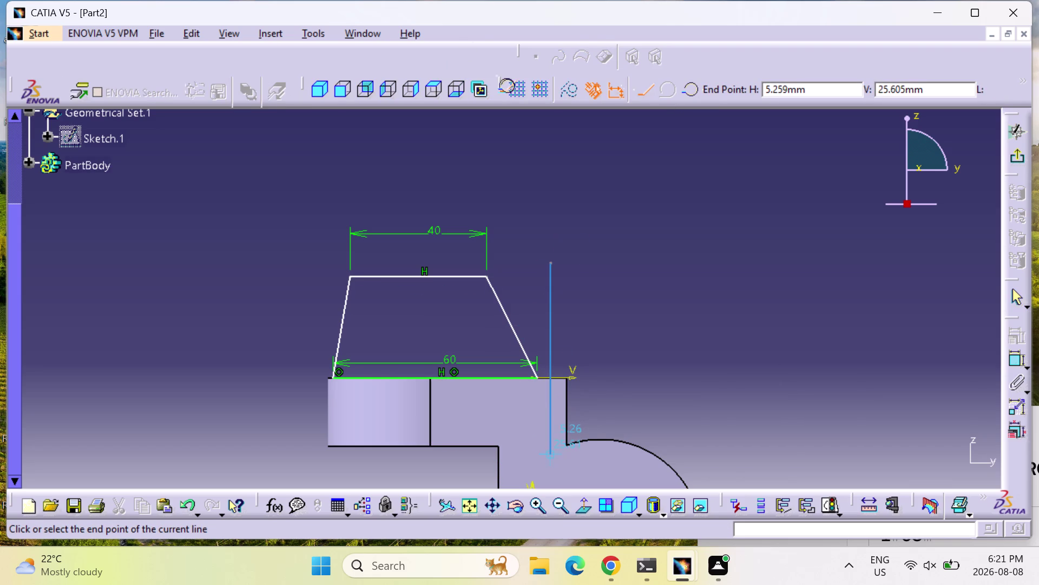
key(Escape)
key(Escape)
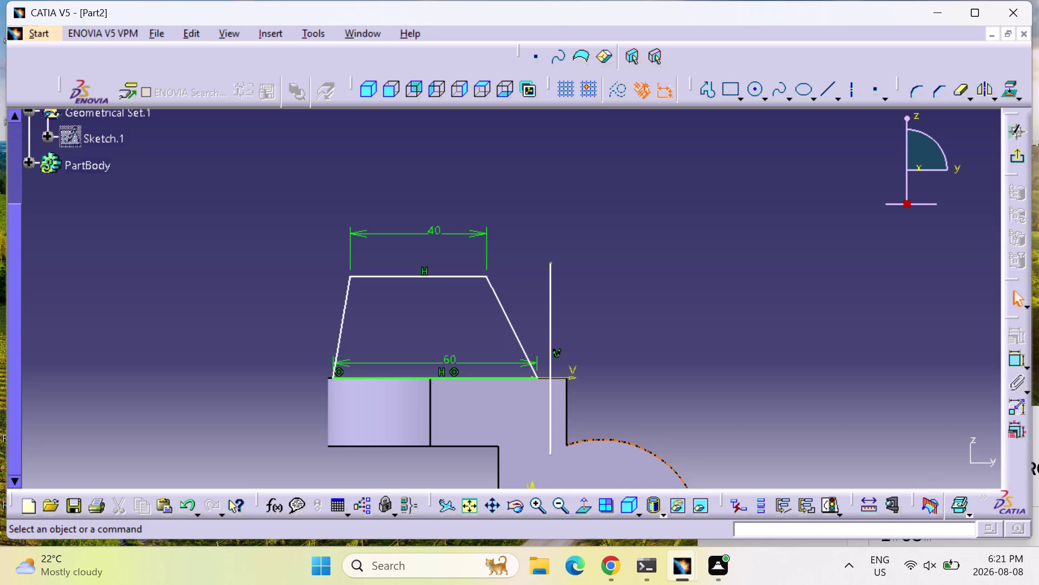
Start another line and a constraint, then cancel both.
click(716, 91)
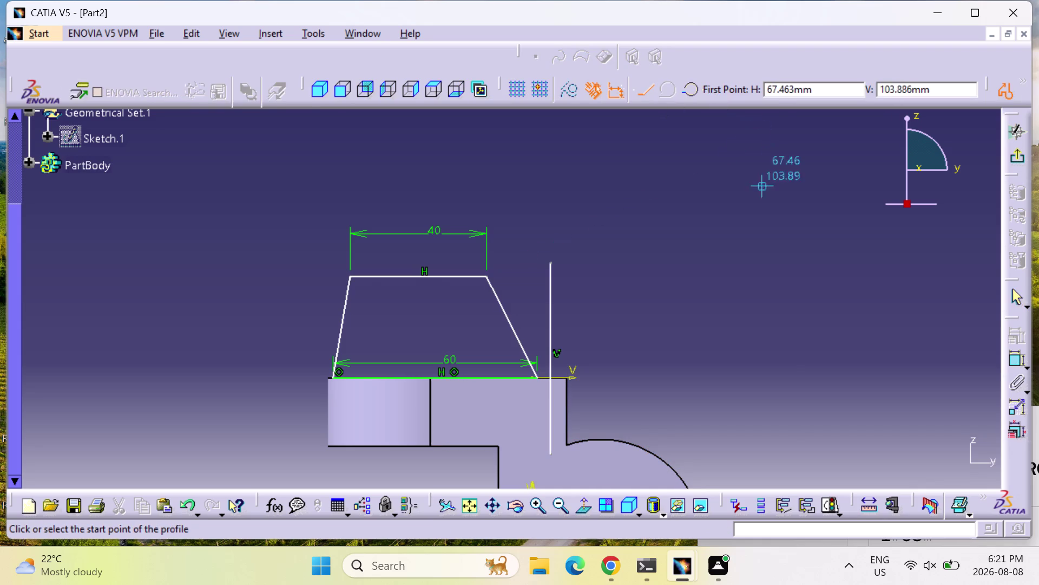
key(Escape)
key(Escape)
click(1012, 356)
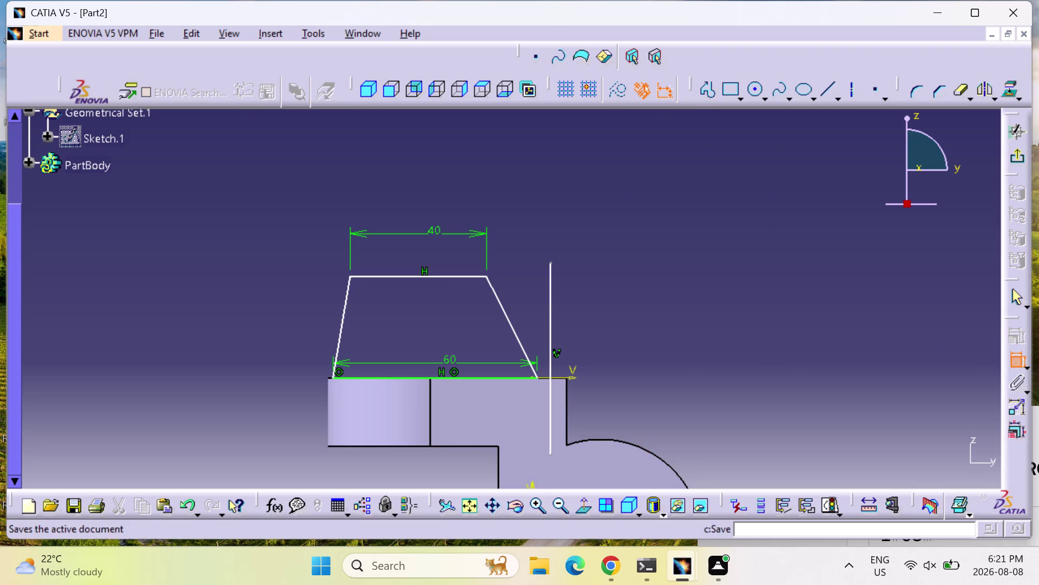
click(329, 377)
key(Escape)
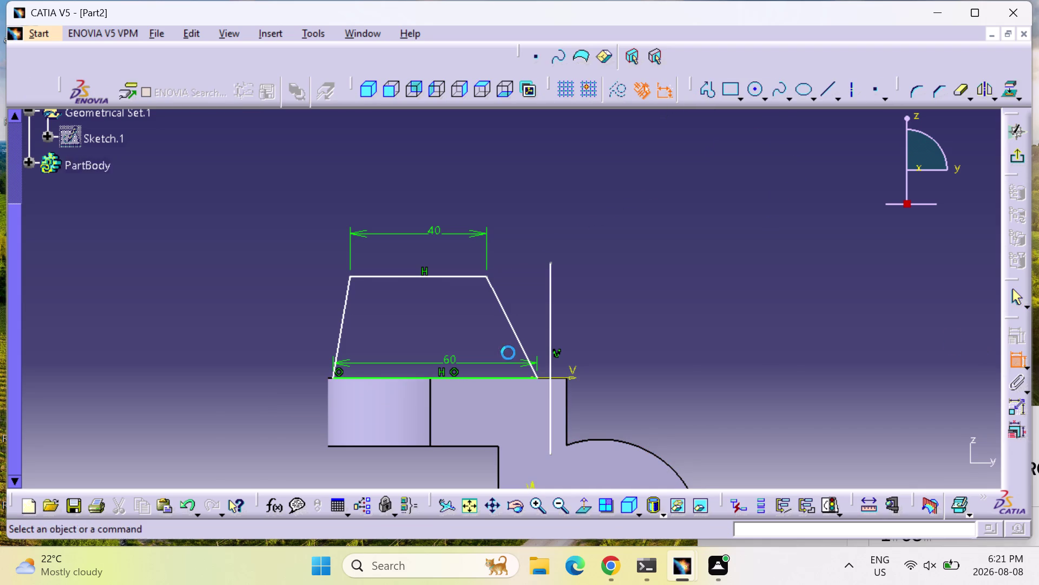
key(Escape)
key(Escape)
key(Escape)
Draw a vertical line to the left of the trapezoid.
click(704, 92)
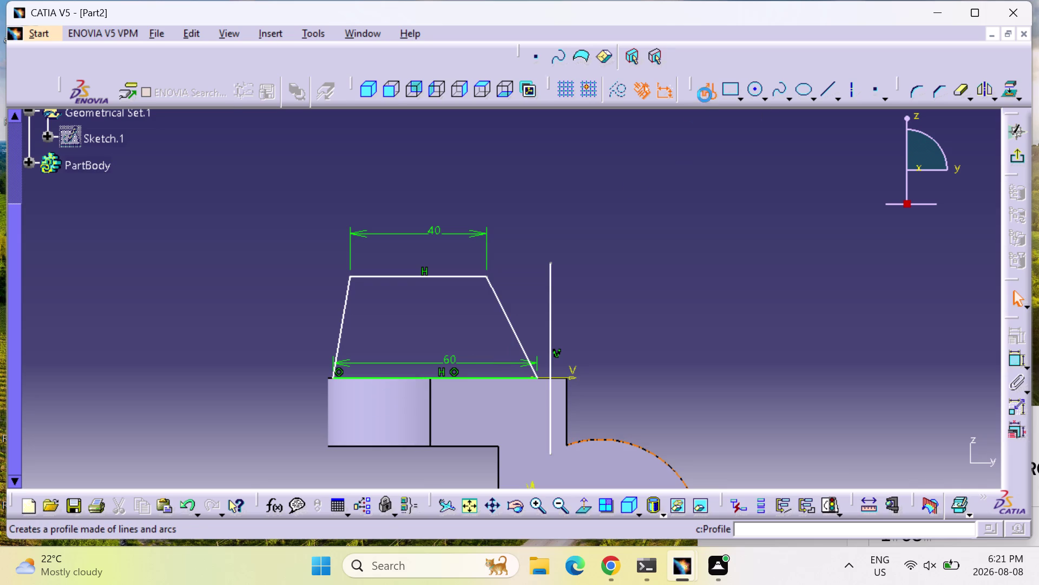
drag(243, 258, 232, 290)
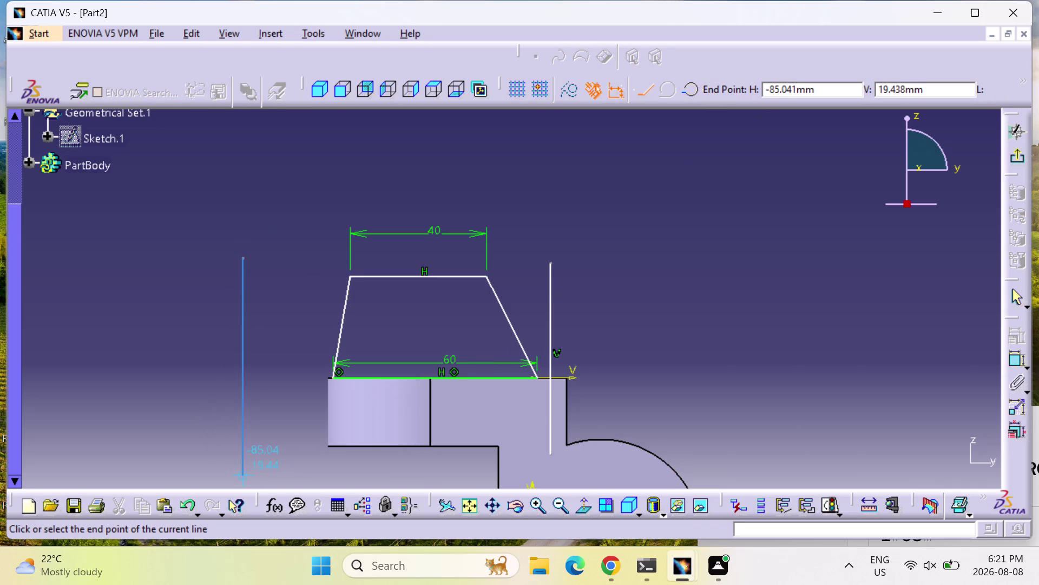
click(239, 474)
key(Escape)
key(Escape)
key(Escape)
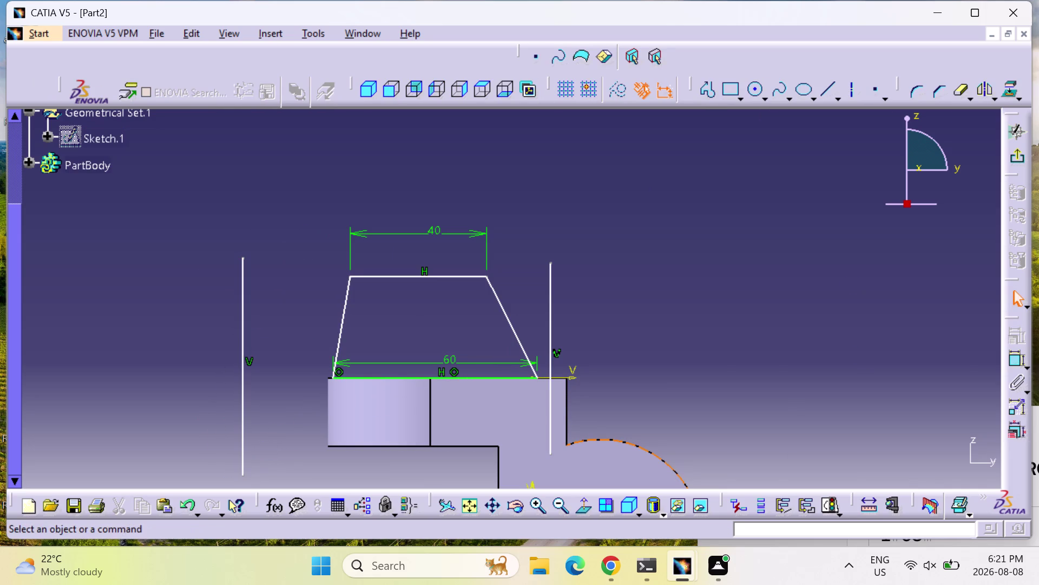
Make the left line coincident with the part's top edge, undo it, and recentre the view.
click(1019, 361)
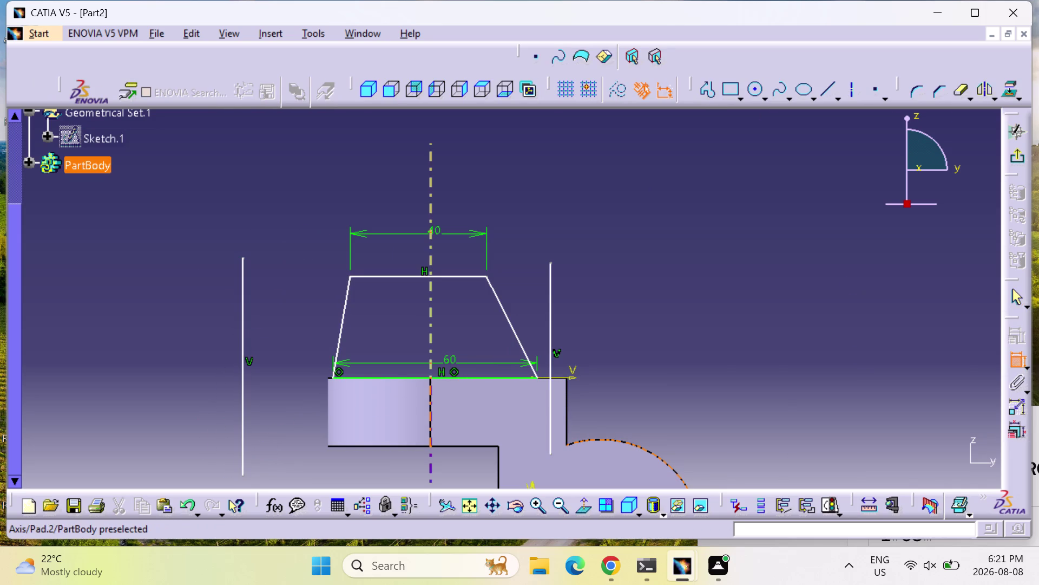
click(328, 378)
click(243, 354)
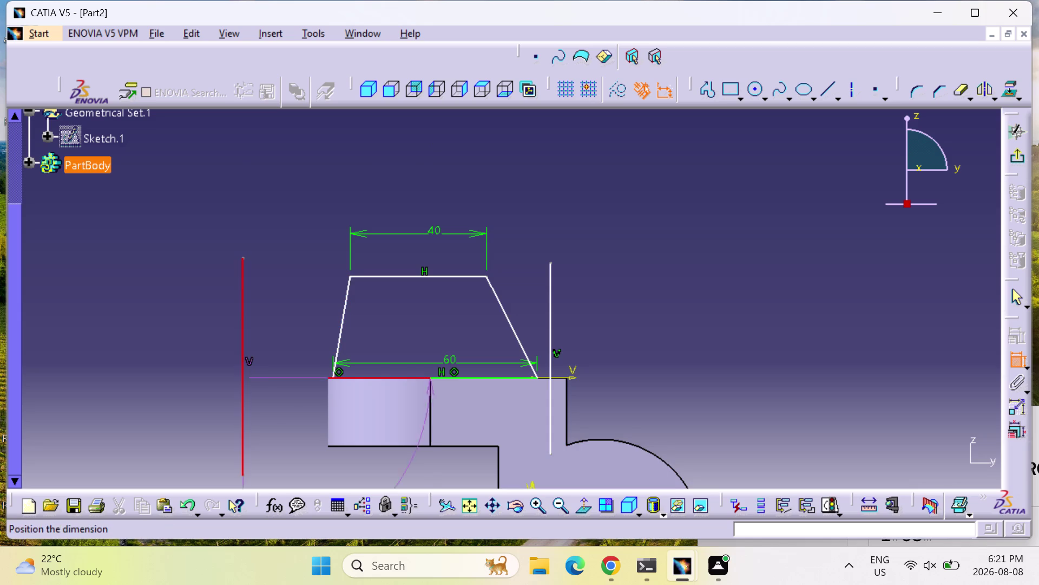
right_click(277, 359)
click(337, 469)
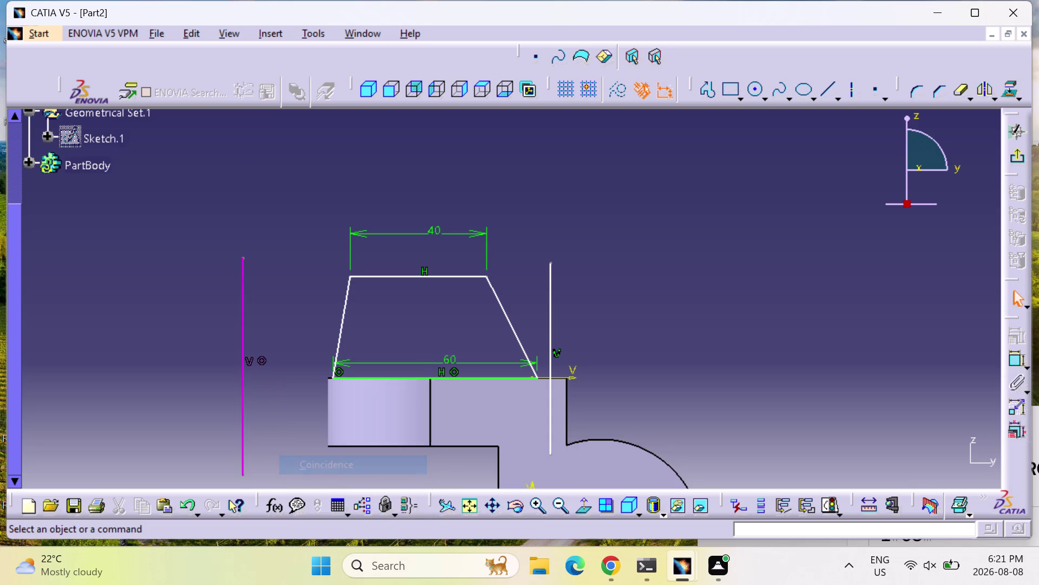
key(ctrl+z)
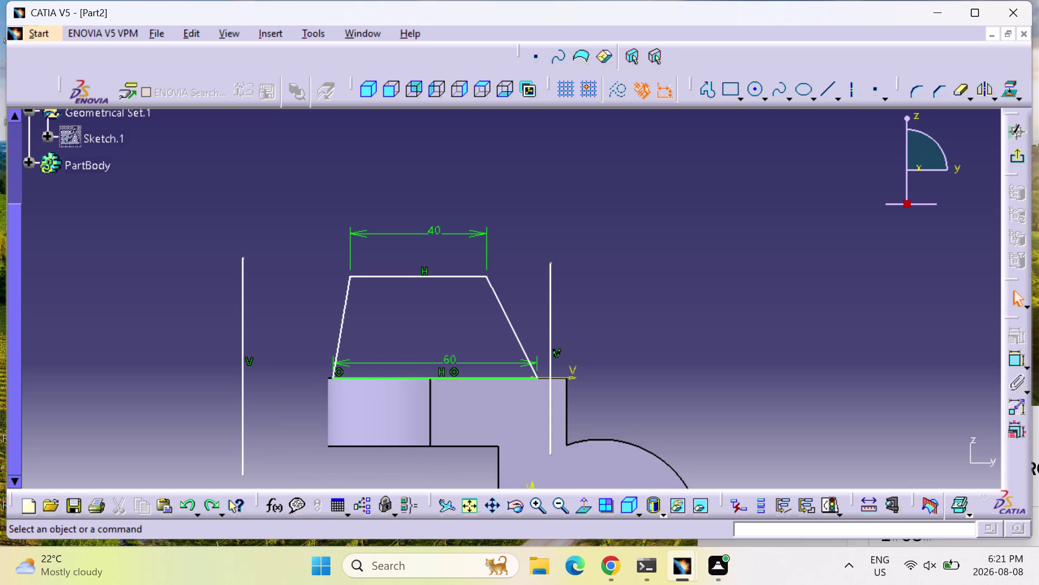
triple_click(533, 506)
click(533, 506)
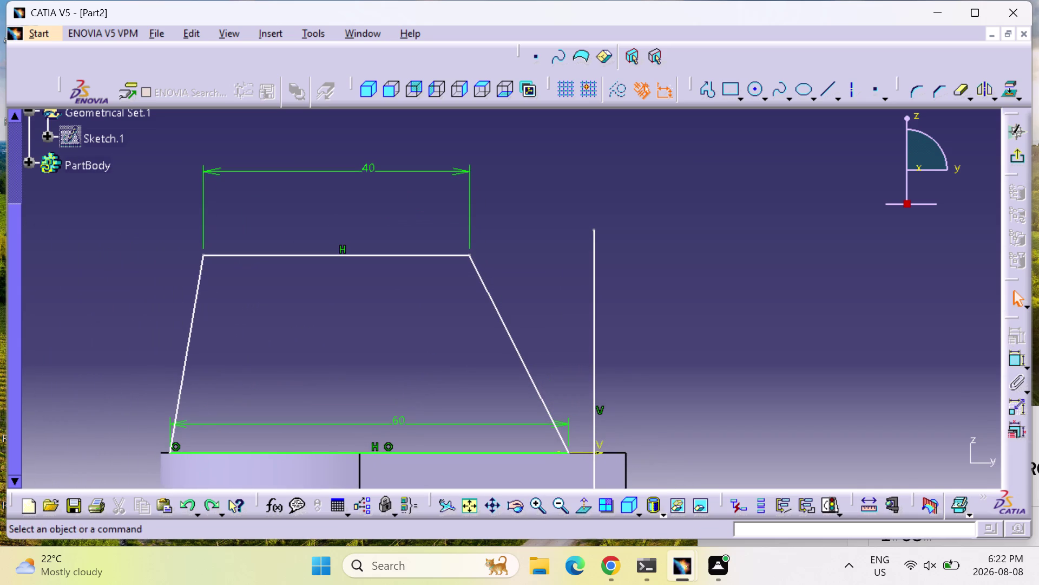
middle_drag(284, 373, 533, 342)
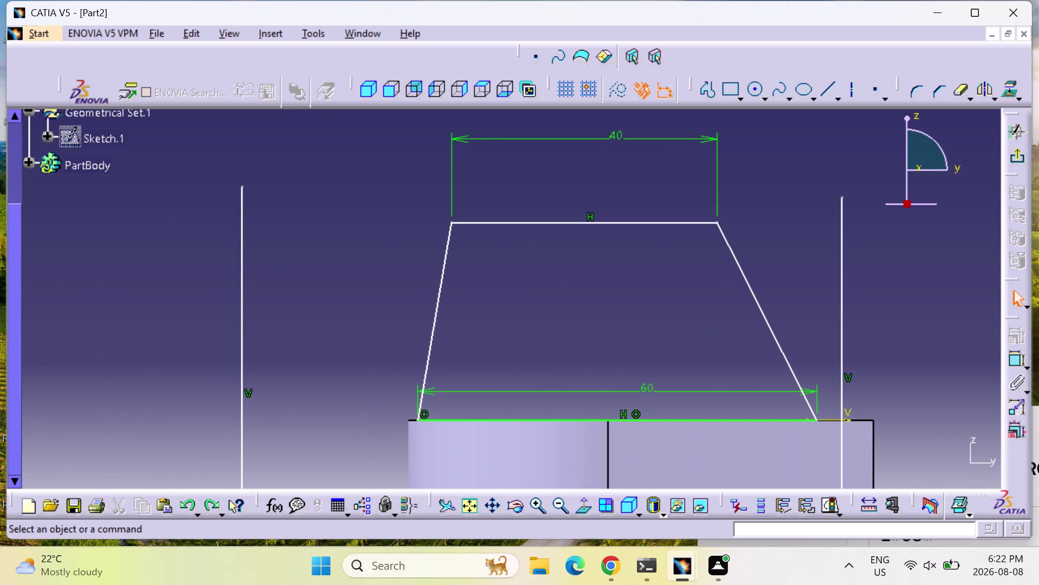
click(1025, 360)
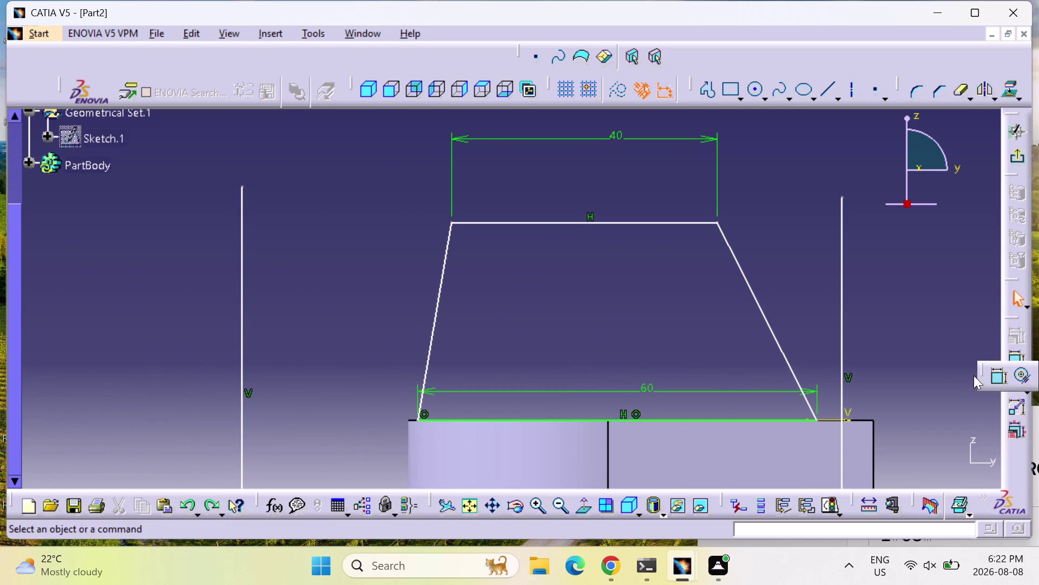
click(1000, 374)
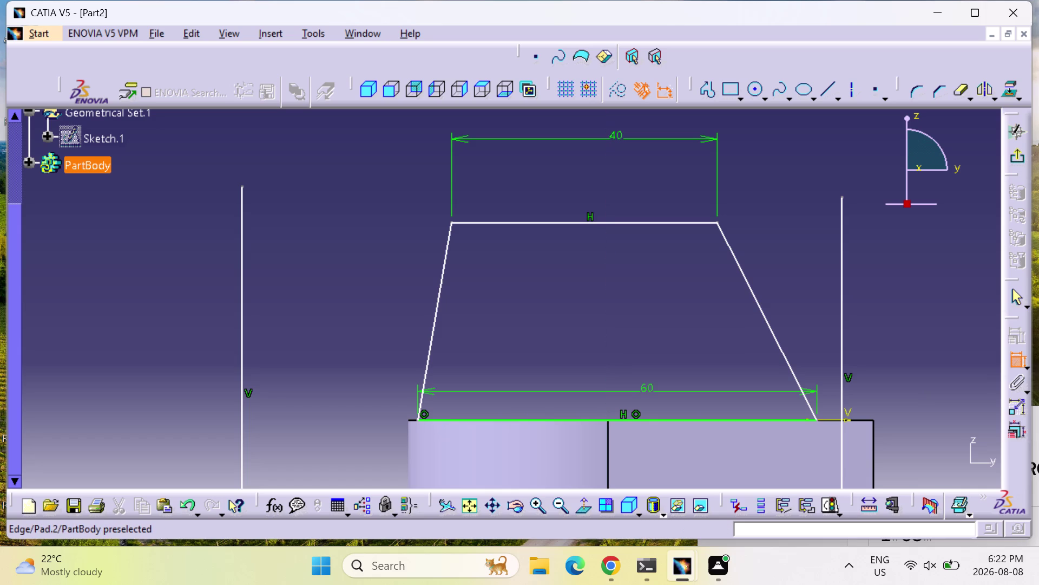
click(408, 418)
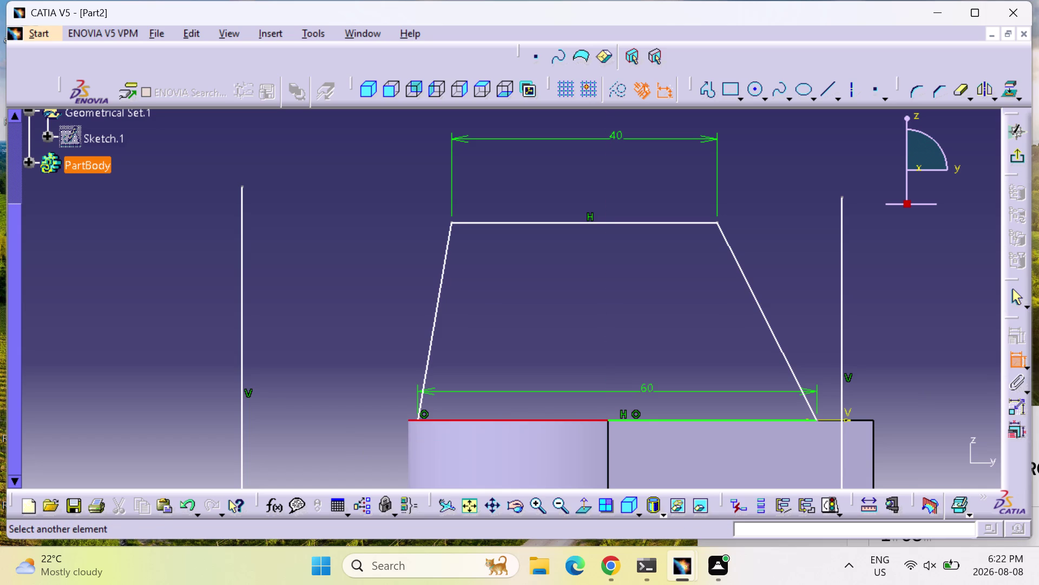
key(Escape)
key(Escape)
key(Escape)
key(Escape)
click(548, 421)
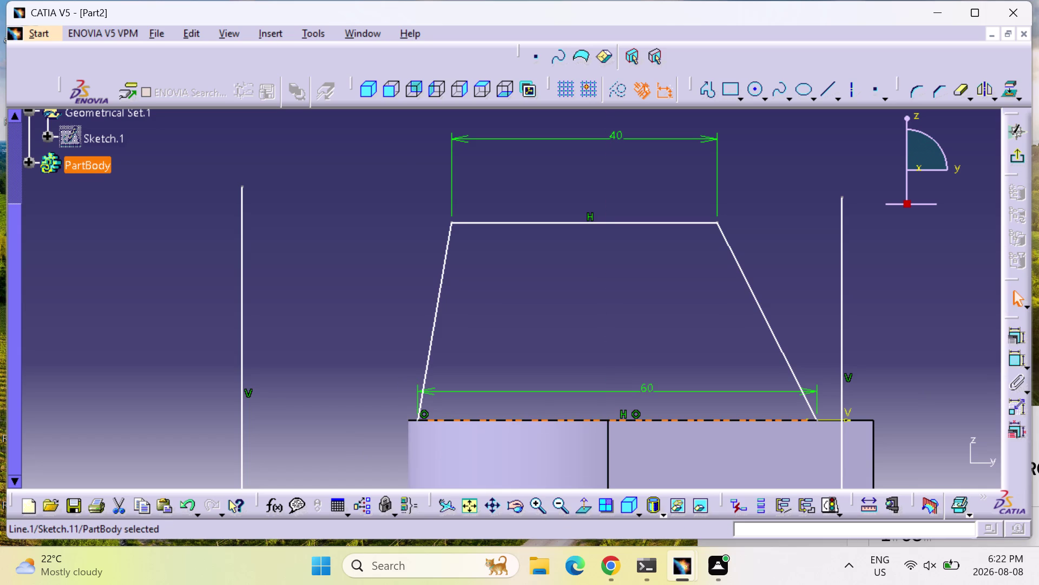
key(Delete)
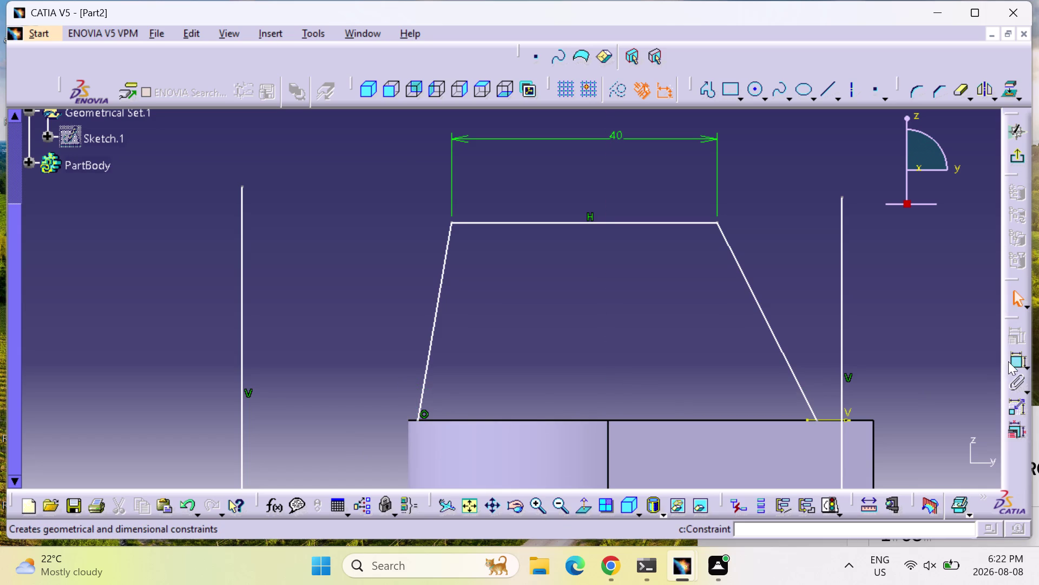
click(1018, 361)
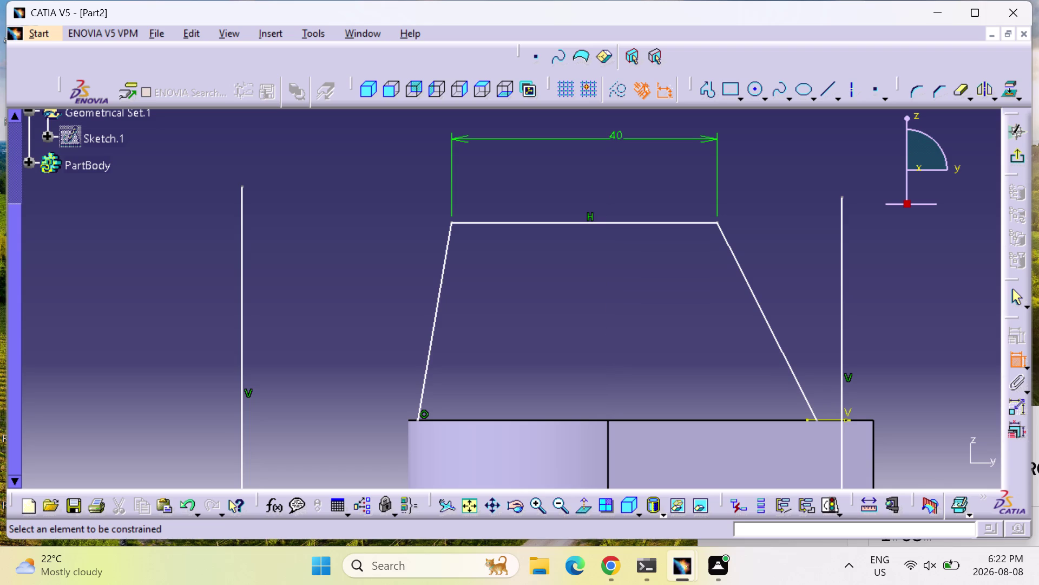
click(408, 419)
key(Escape)
key(Escape)
key(Escape)
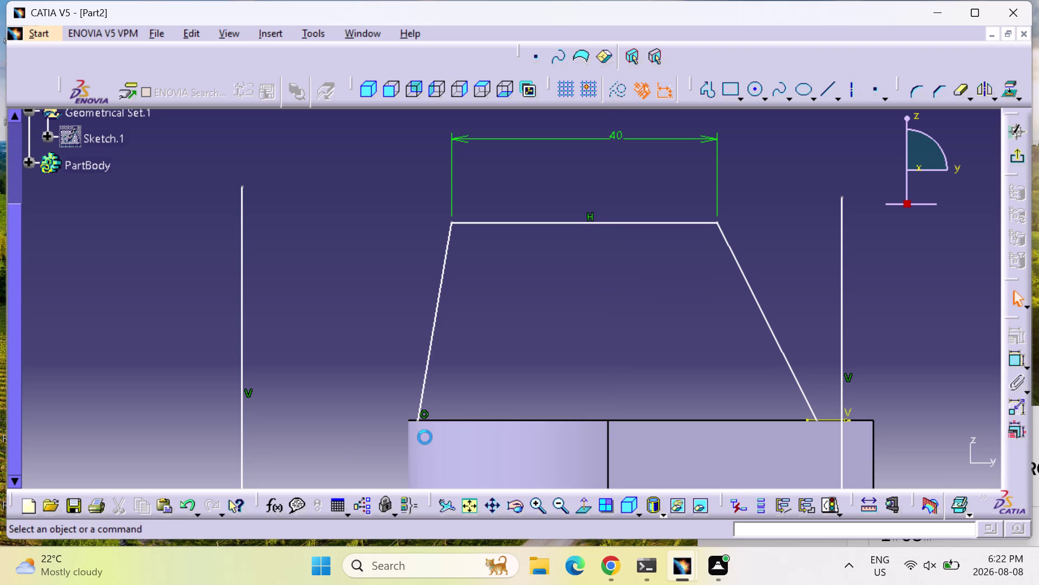
Orbit around the sketch and fit the whole part into view.
middle_drag(425, 437, 463, 369)
right_drag(425, 437, 462, 369)
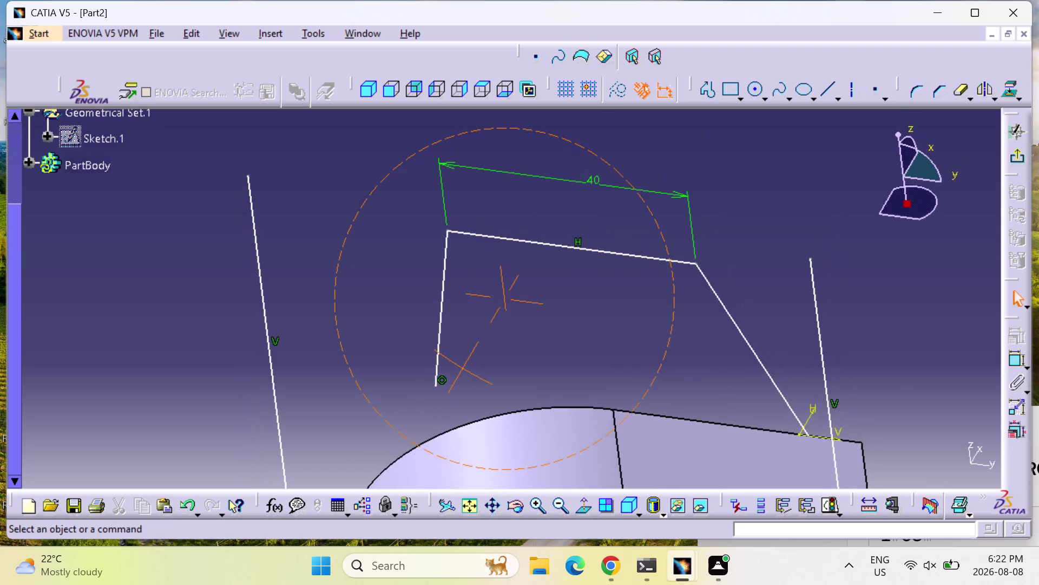
middle_drag(463, 368, 404, 427)
right_drag(462, 369, 404, 427)
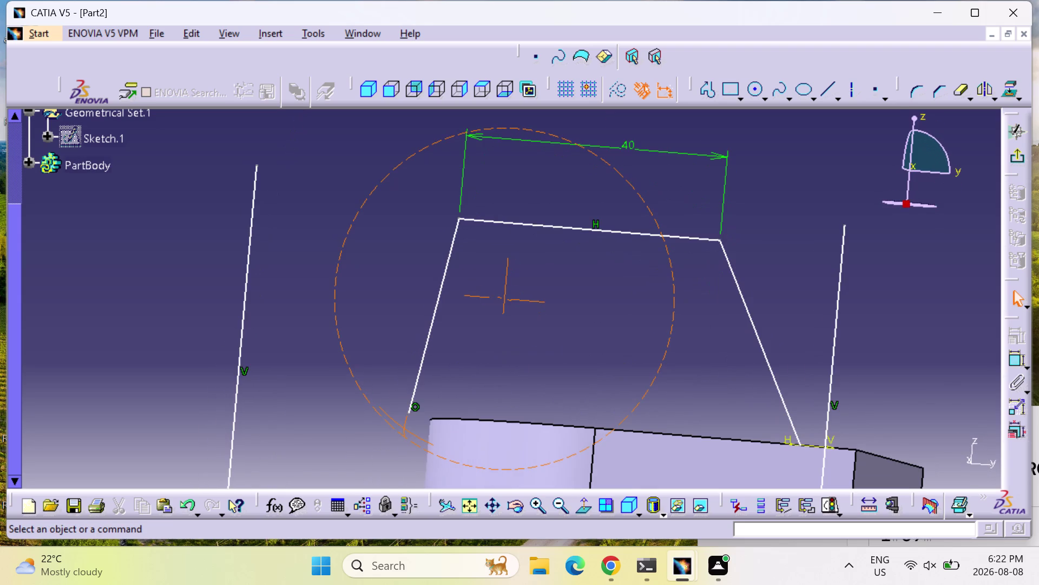
middle_drag(404, 427, 434, 349)
right_drag(404, 427, 430, 350)
middle_drag(434, 350, 430, 349)
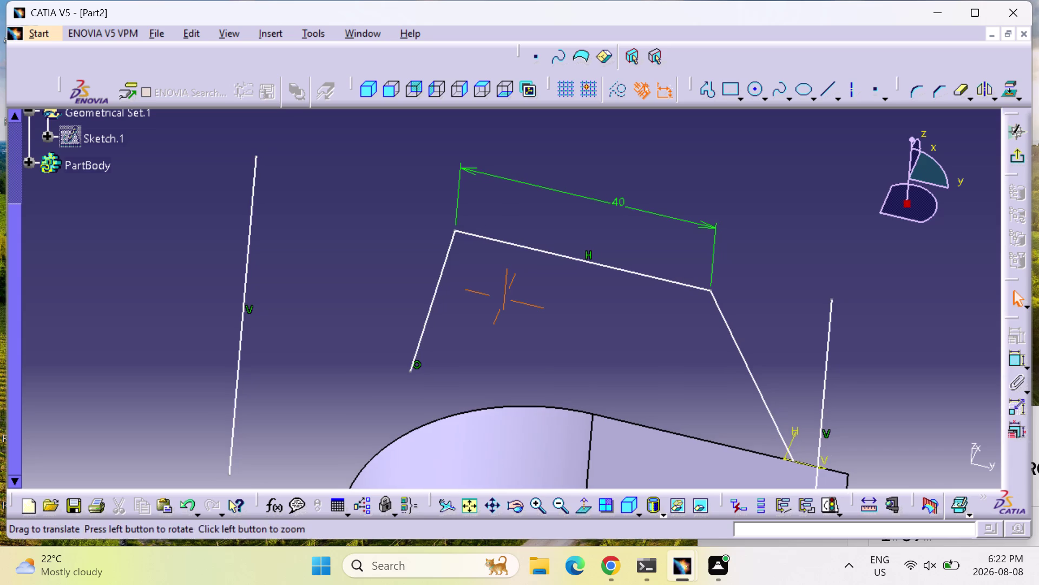
middle_drag(430, 350, 413, 352)
right_drag(430, 350, 413, 353)
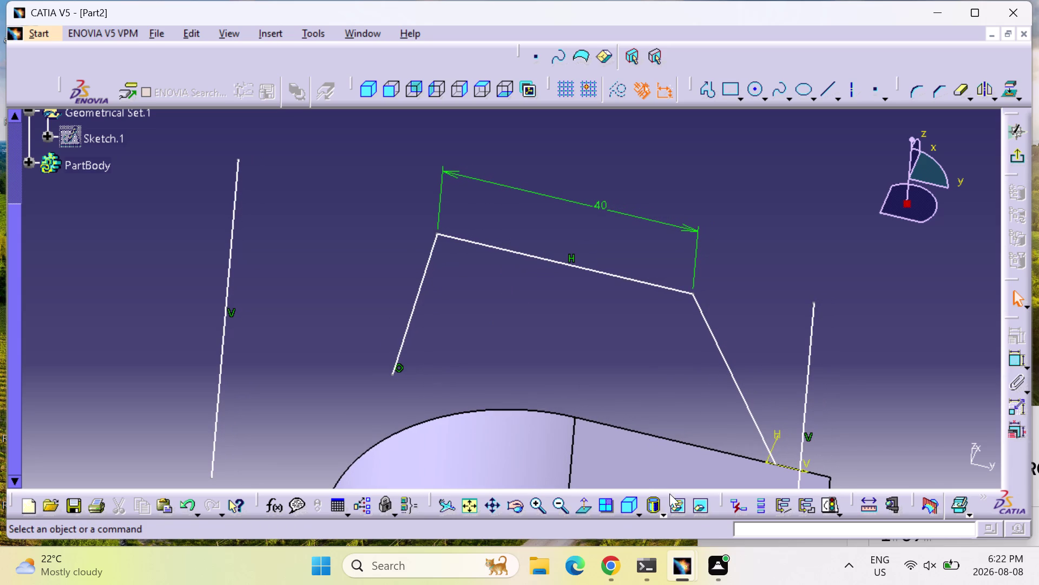
click(473, 505)
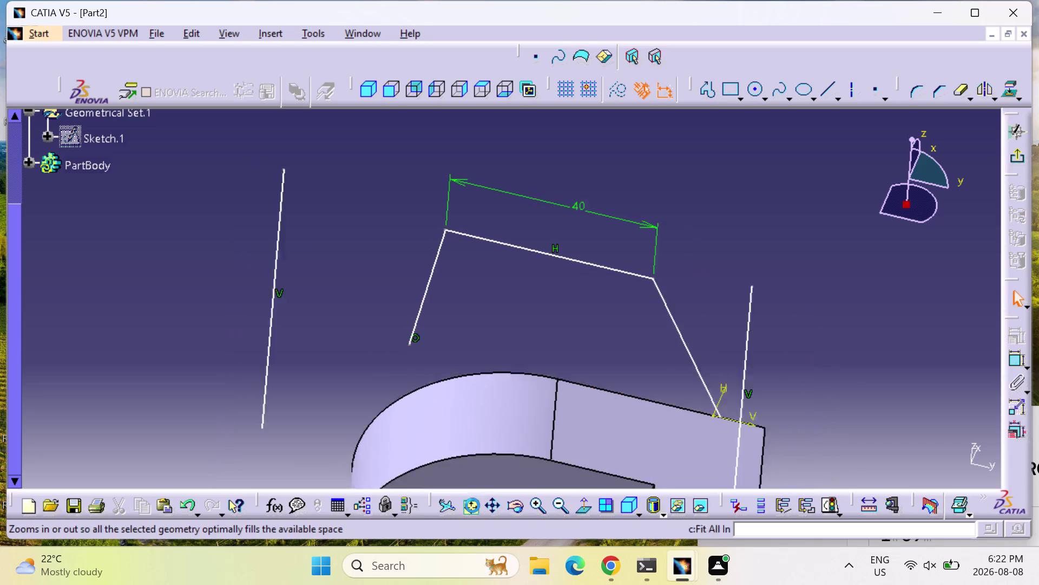
Exit the sketch to Part Design, select the lug's top face, and orbit to see it.
middle_drag(584, 307, 503, 431)
right_drag(584, 306, 503, 431)
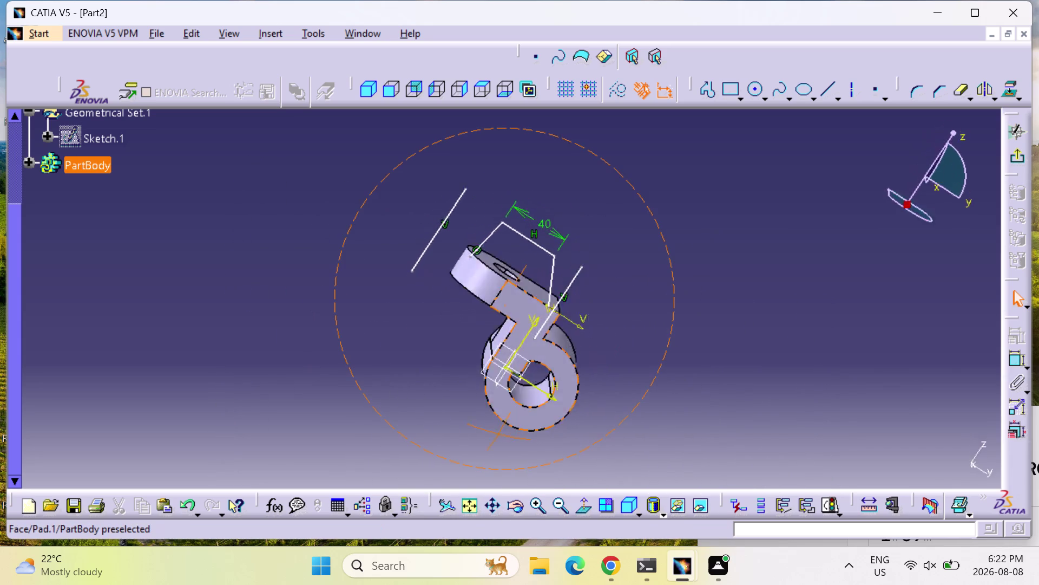
middle_drag(503, 430, 286, 297)
right_drag(503, 431, 286, 298)
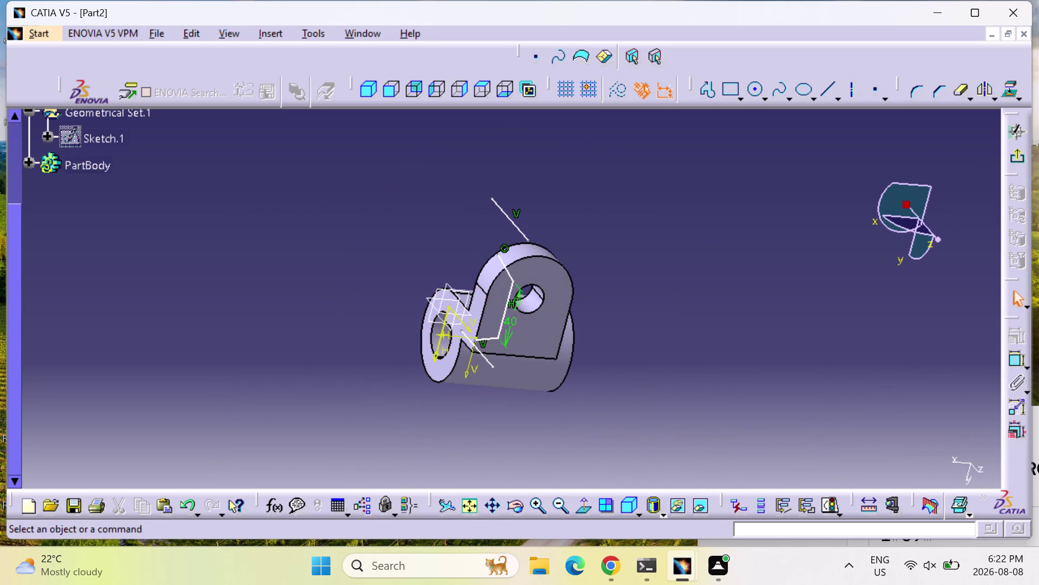
click(538, 325)
double_click(537, 326)
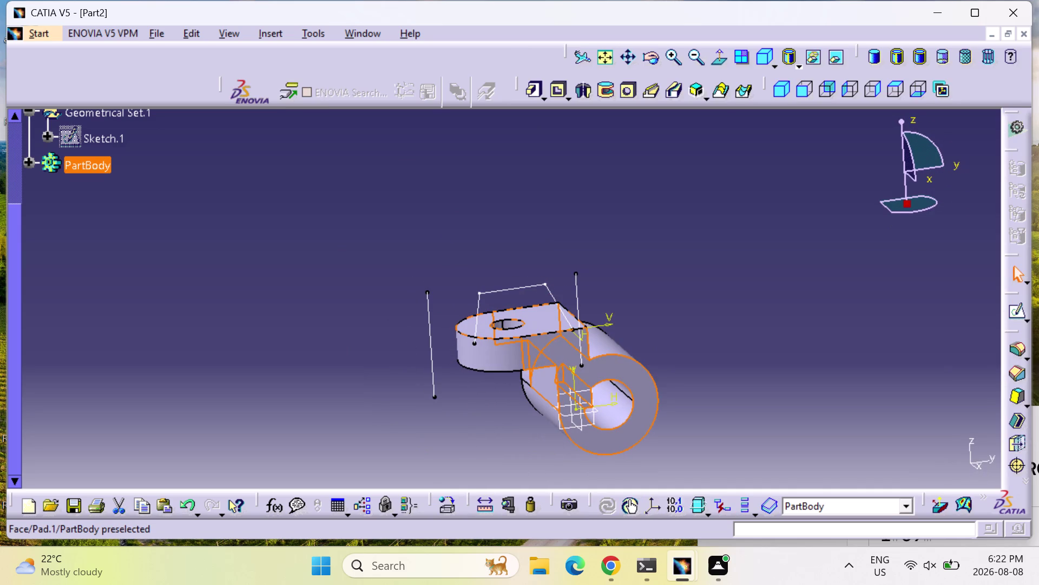
click(545, 324)
middle_drag(546, 324, 397, 367)
right_drag(545, 325, 397, 366)
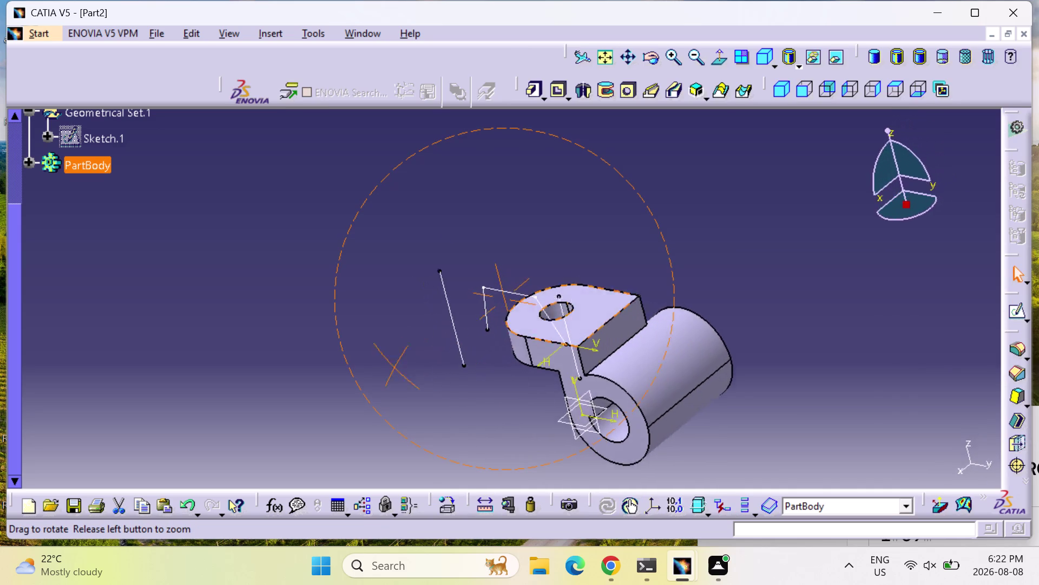
middle_drag(397, 366, 262, 348)
right_drag(397, 367, 262, 348)
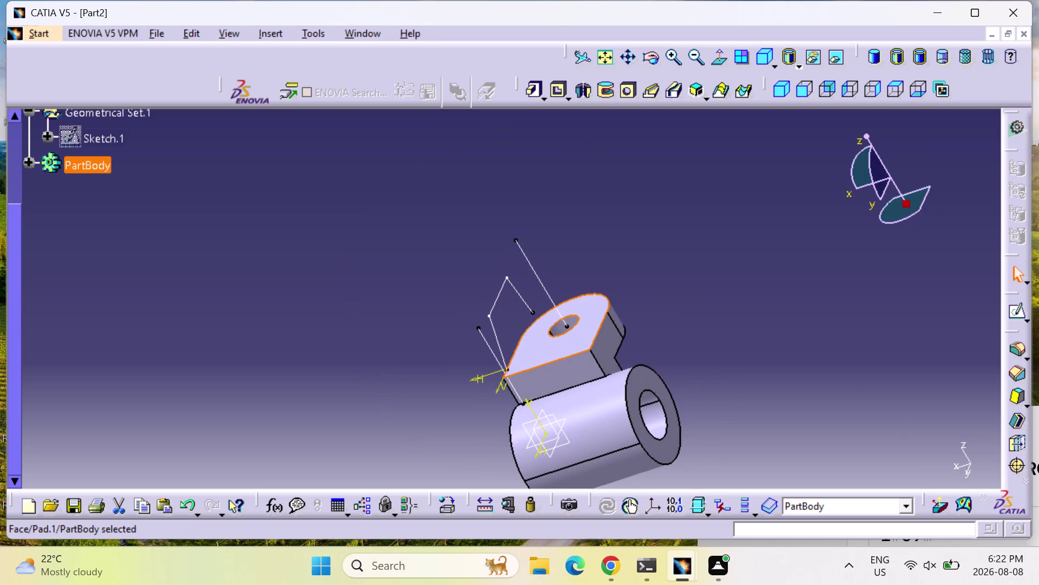
double_click(579, 339)
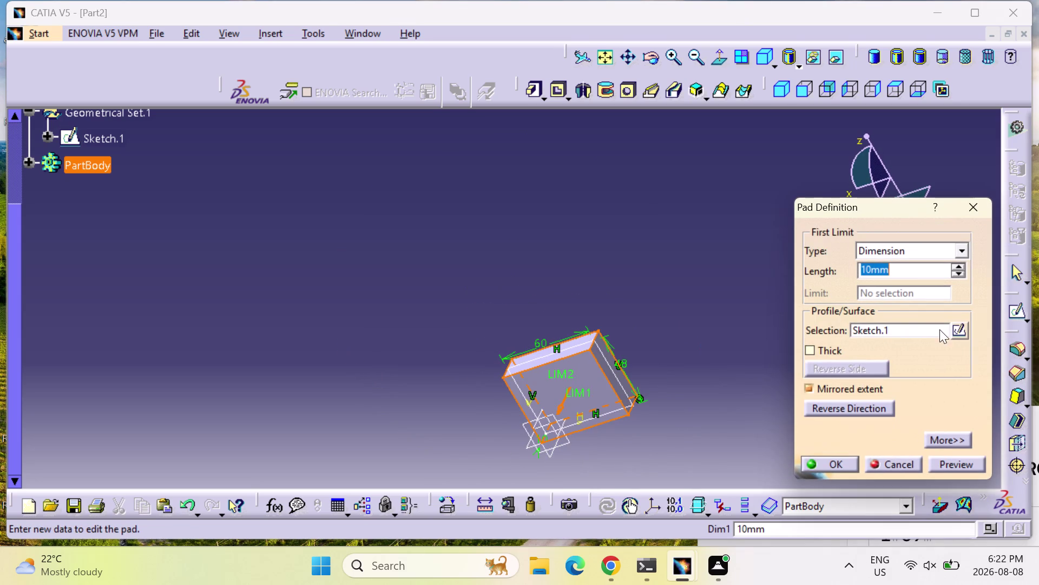
click(981, 203)
click(558, 346)
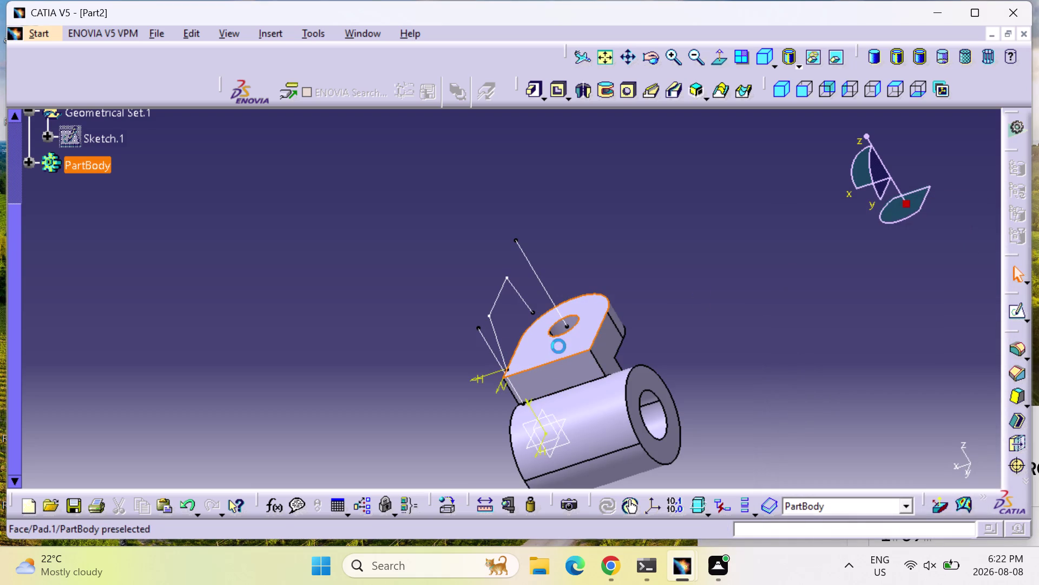
click(1025, 312)
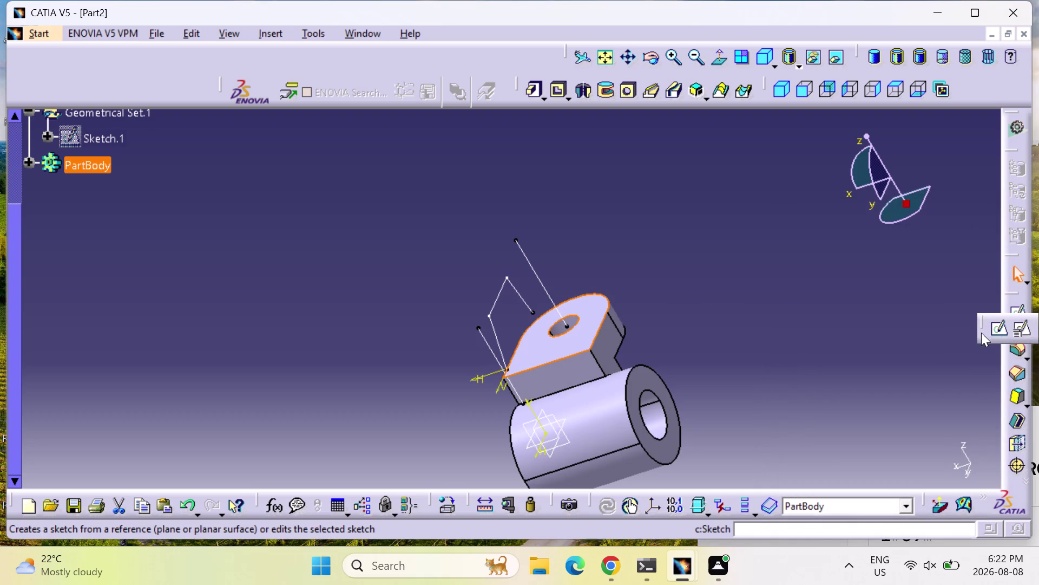
click(998, 331)
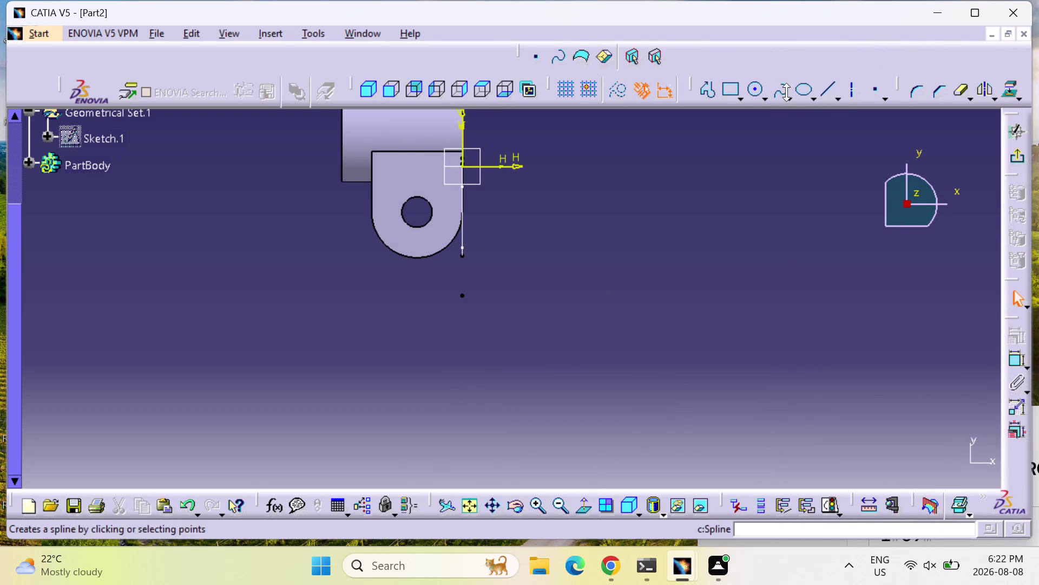
click(703, 87)
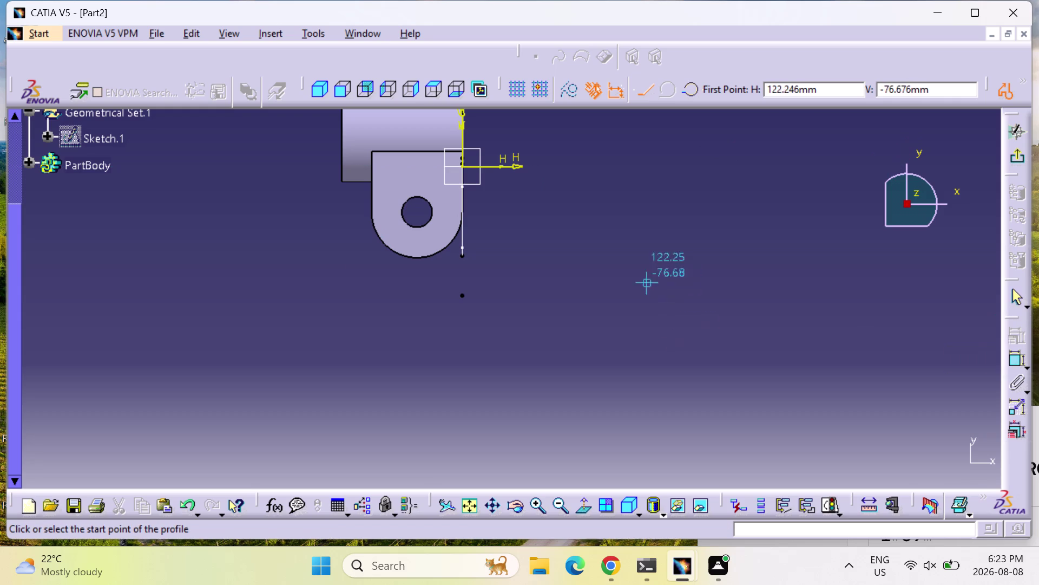
key(Escape)
key(Escape)
key(Escape)
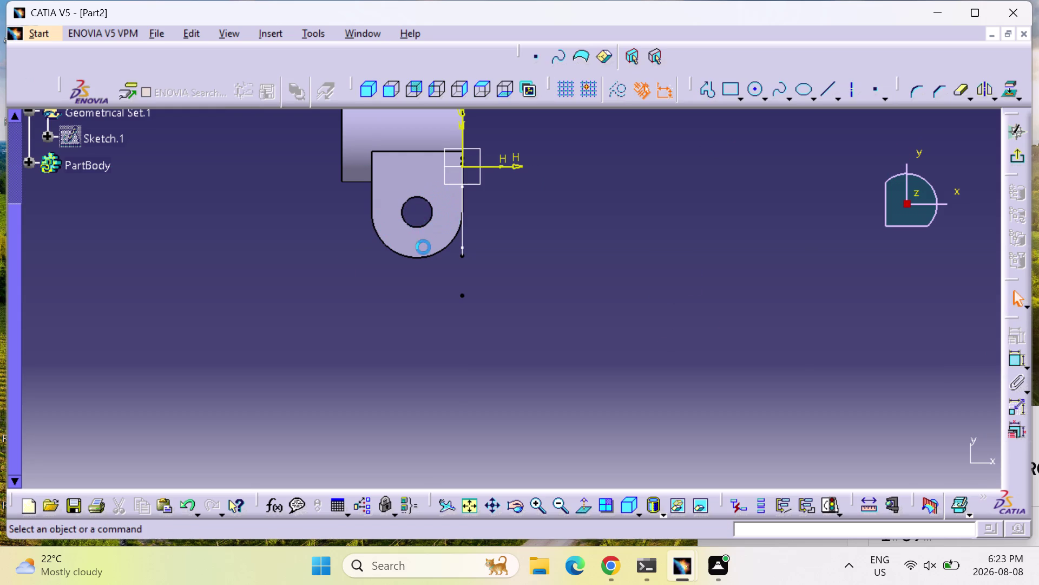
key(Escape)
triple_click(423, 245)
triple_click(422, 244)
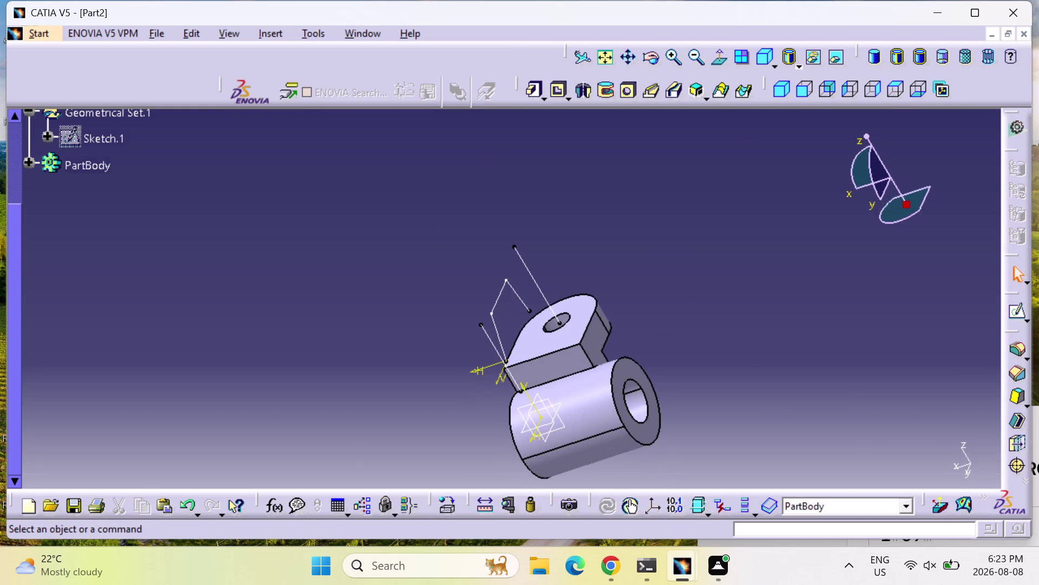
scroll(up, 3)
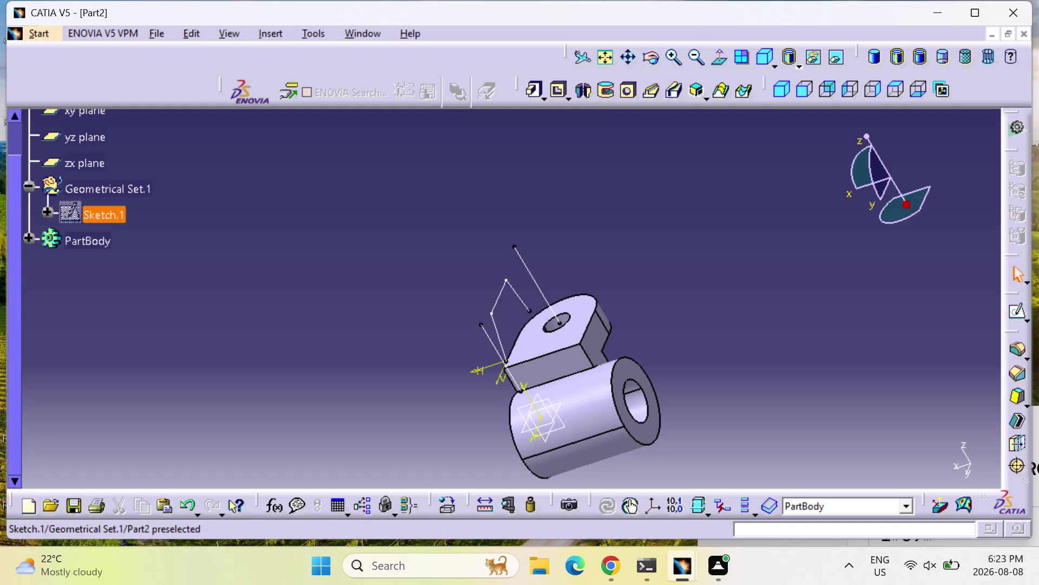
Expand the feature tree and open Sketch.4 for editing.
click(30, 237)
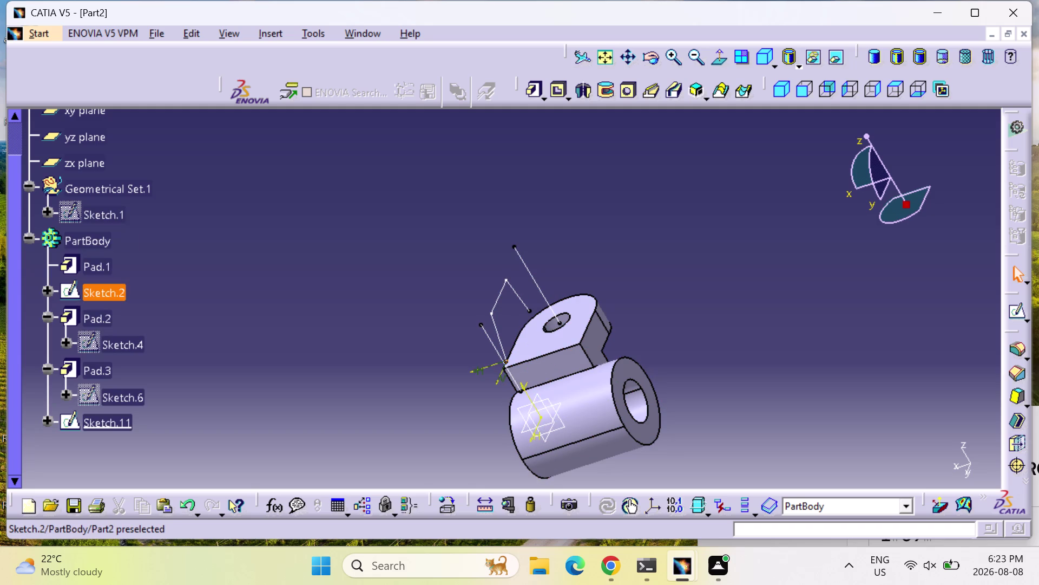
click(111, 292)
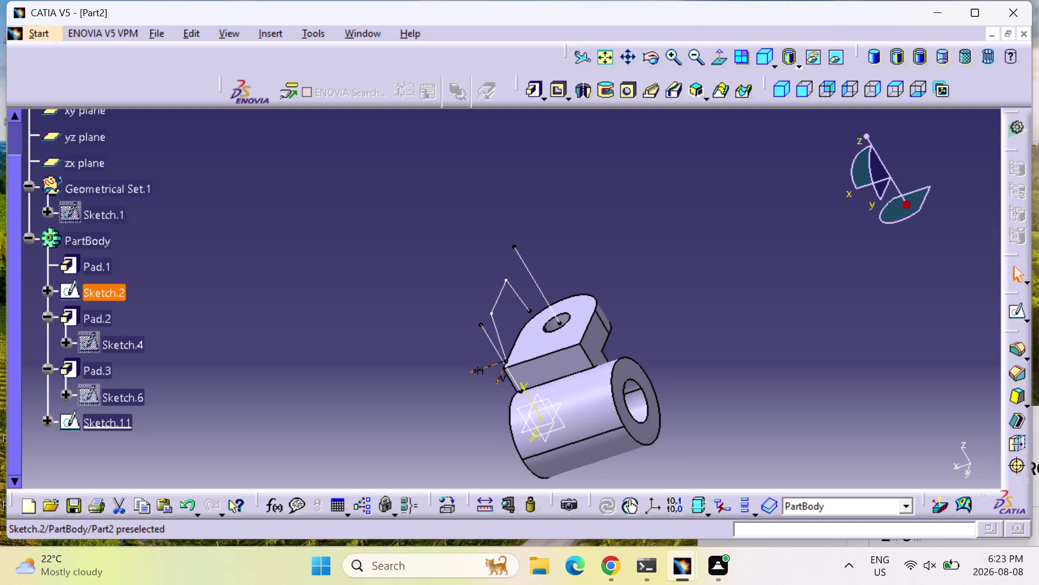
double_click(111, 291)
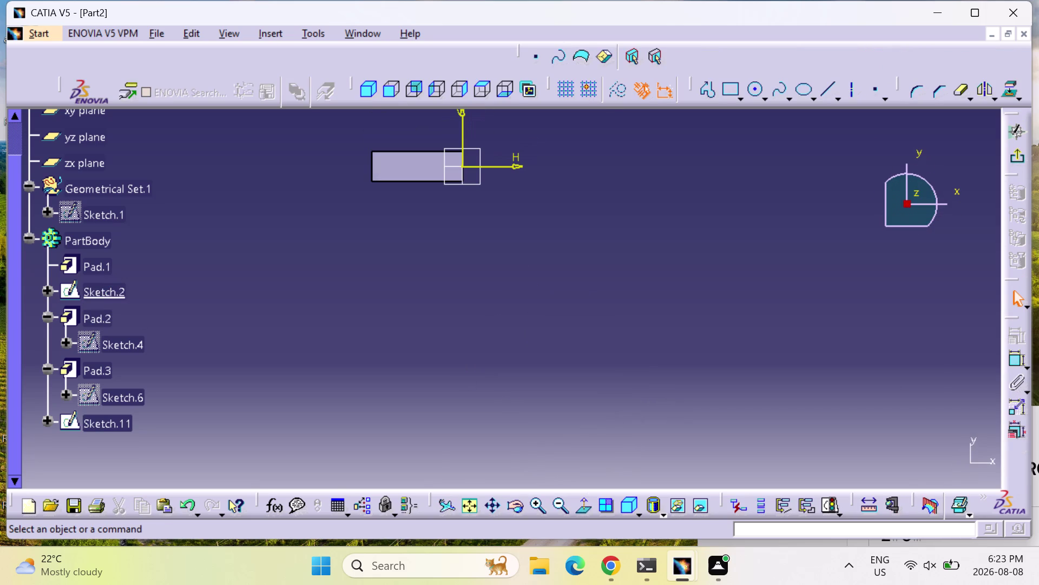
double_click(107, 346)
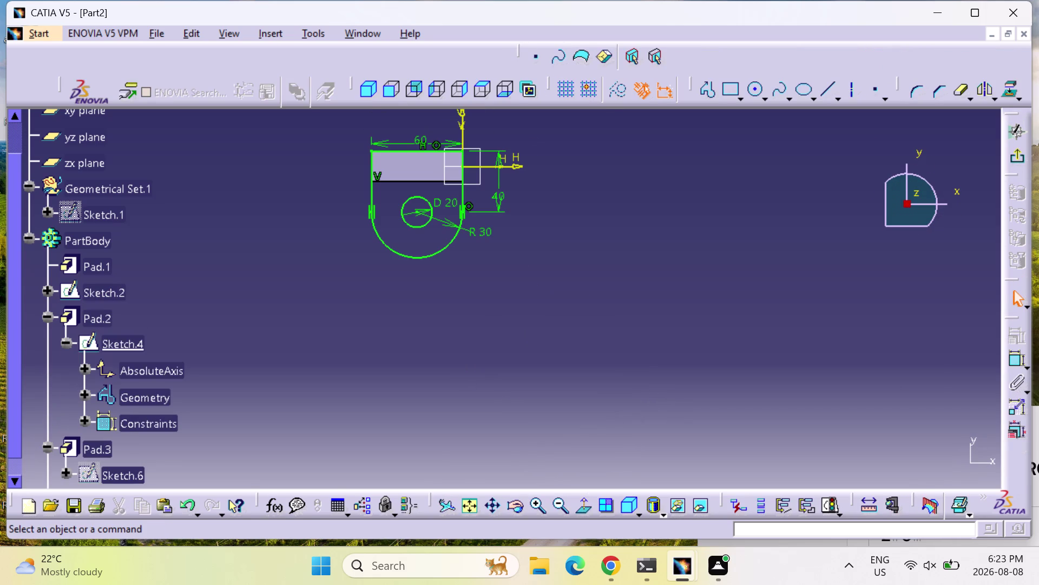
Draw a vertical line down from the lug hole centre and exit the sketch.
click(711, 88)
click(419, 211)
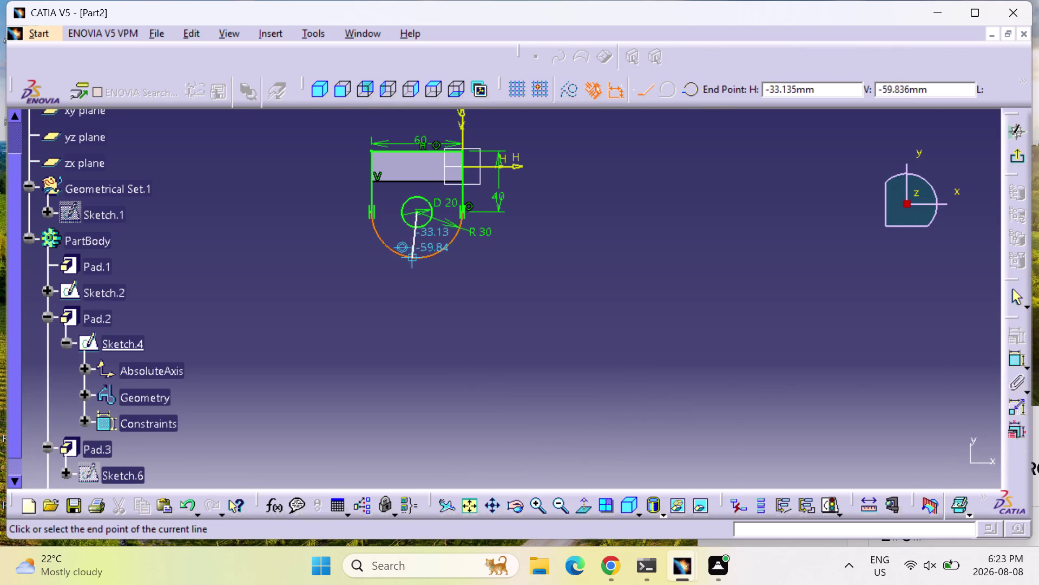
click(419, 310)
key(Escape)
key(Escape)
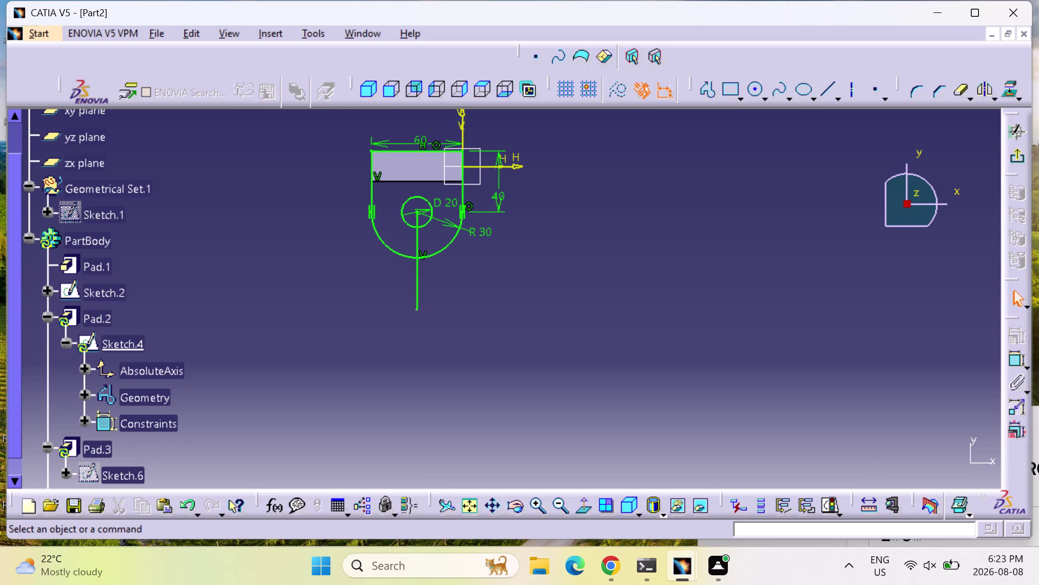
click(1013, 157)
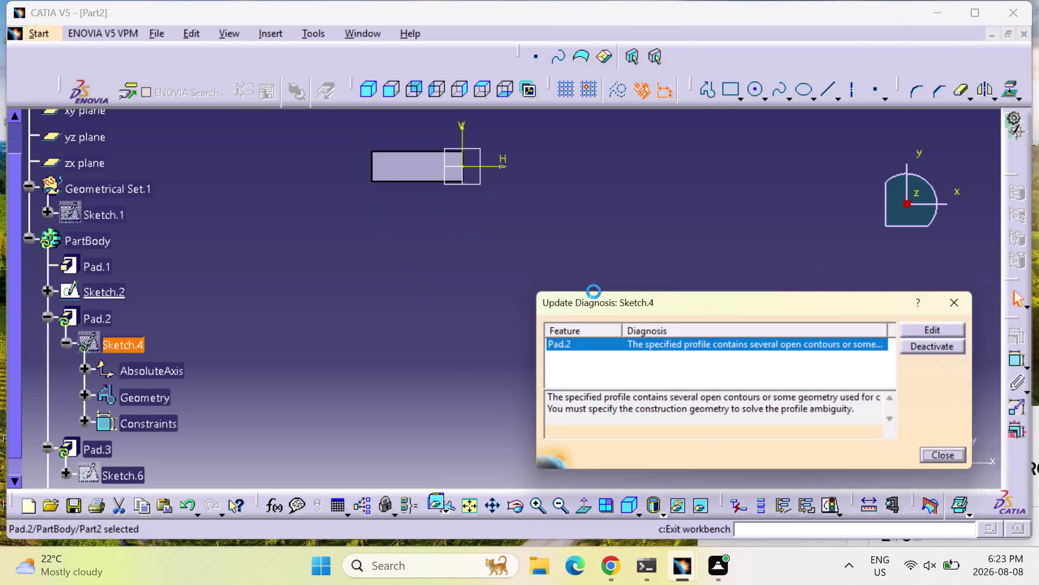
Close the update error report and open Sketch.11 from the feature tree.
click(948, 459)
middle_drag(454, 363, 571, 202)
right_drag(453, 363, 570, 202)
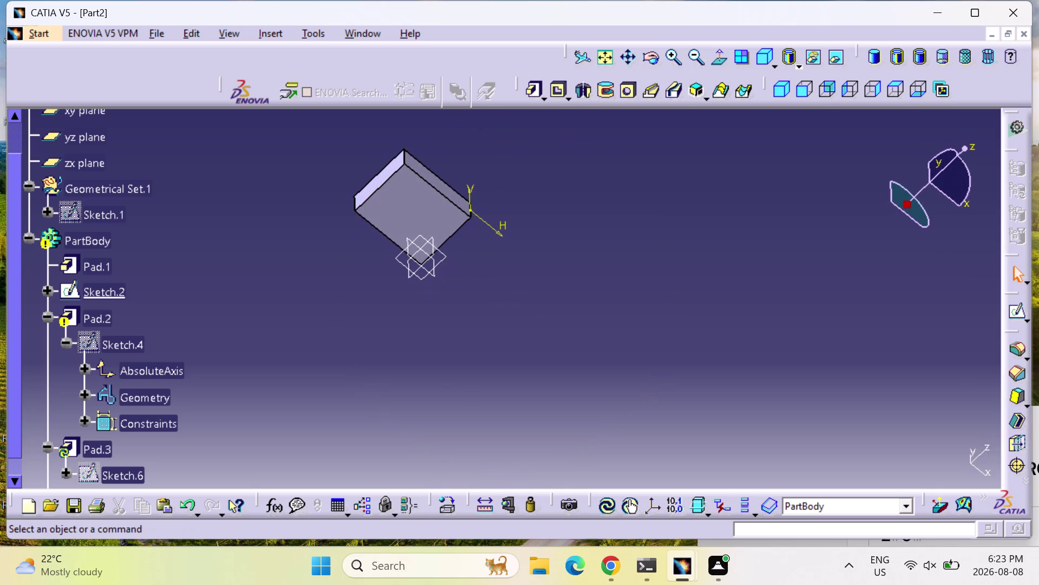
scroll(down, 3)
double_click(97, 422)
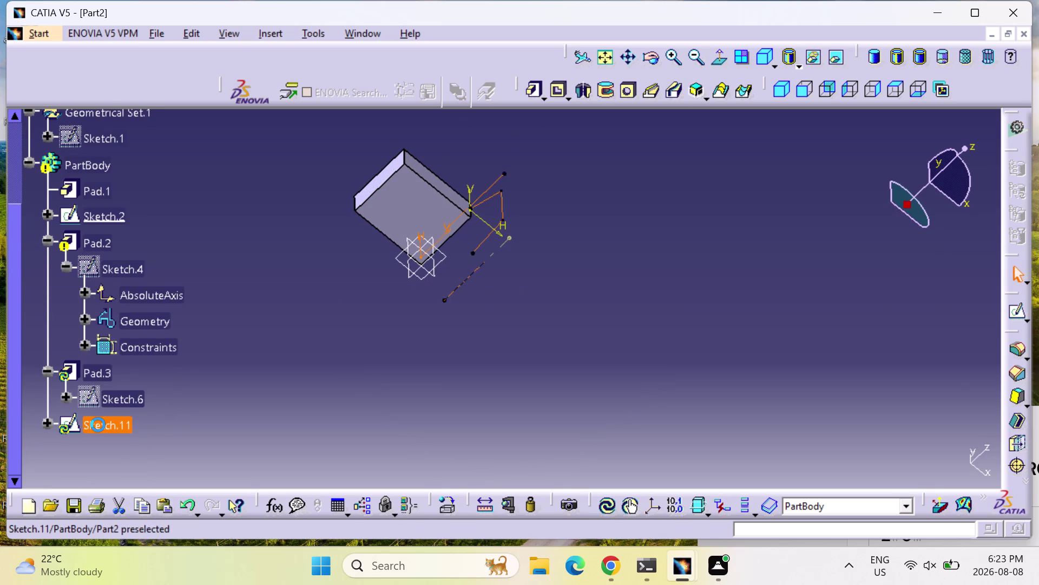
middle_drag(467, 392, 467, 392)
right_drag(467, 392, 467, 392)
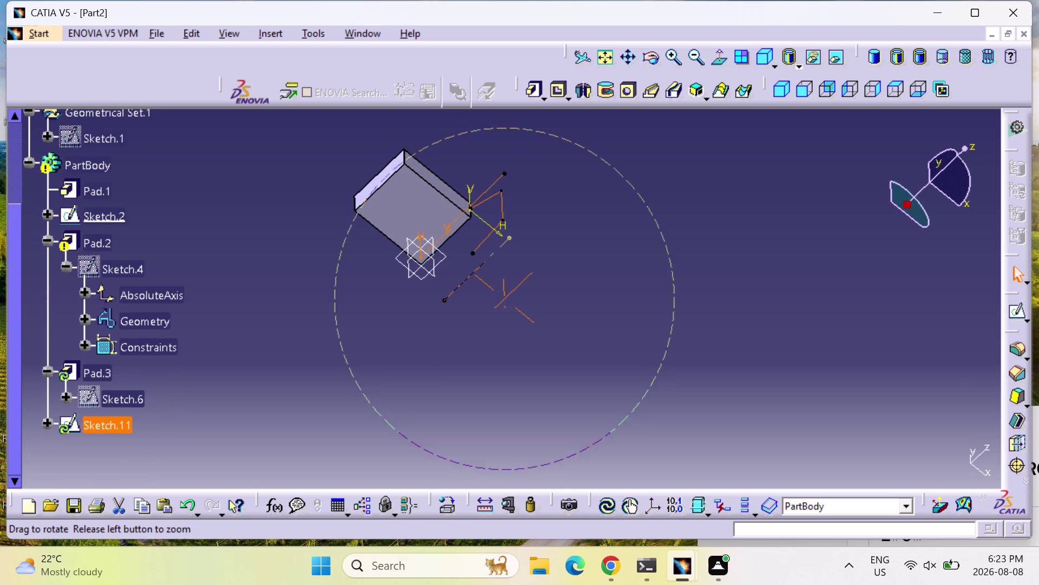
right_drag(468, 392, 346, 239)
middle_drag(468, 392, 345, 238)
scroll(down, 3)
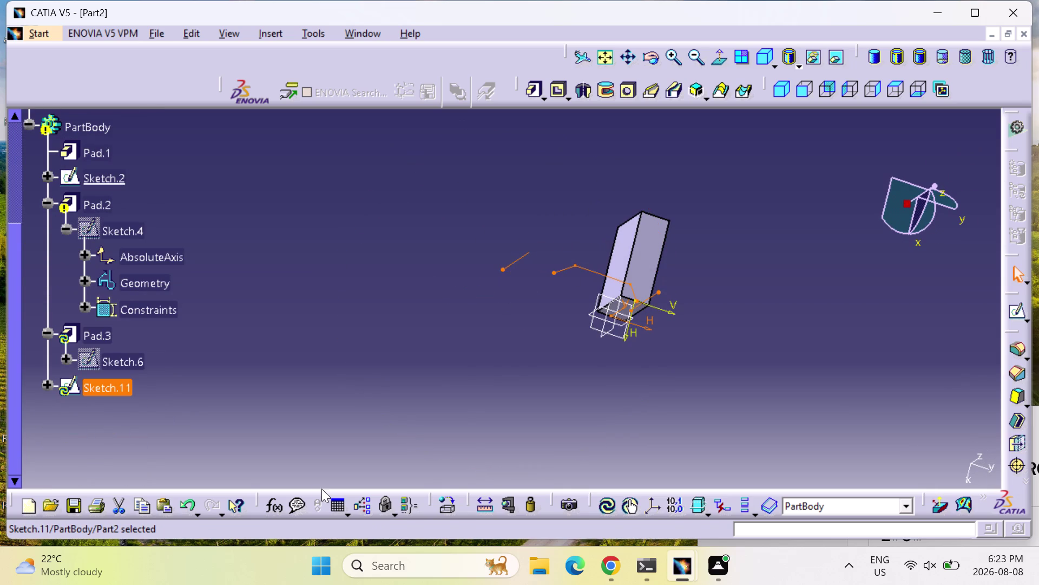
Undo one action, cancel out, and open a feature near the top of the tree.
key(ctrl+z)
key(Escape)
key(Escape)
key(Escape)
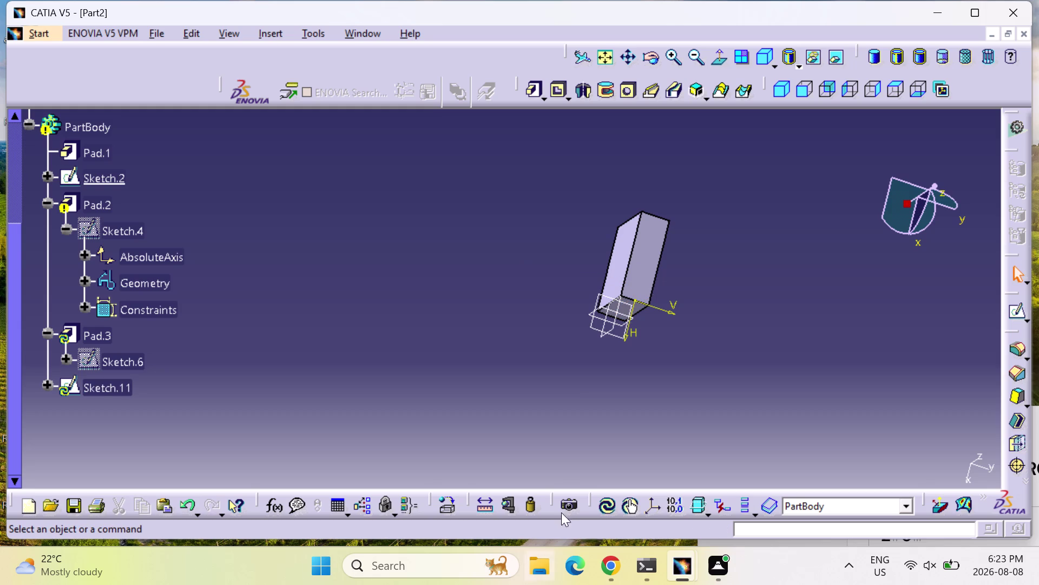
key(Escape)
scroll(up, 3)
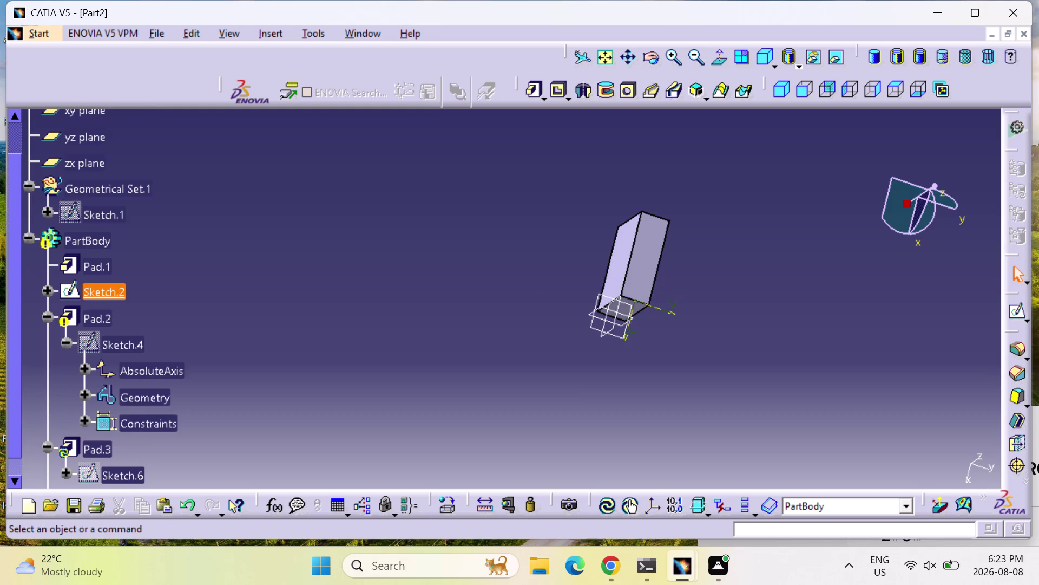
double_click(107, 246)
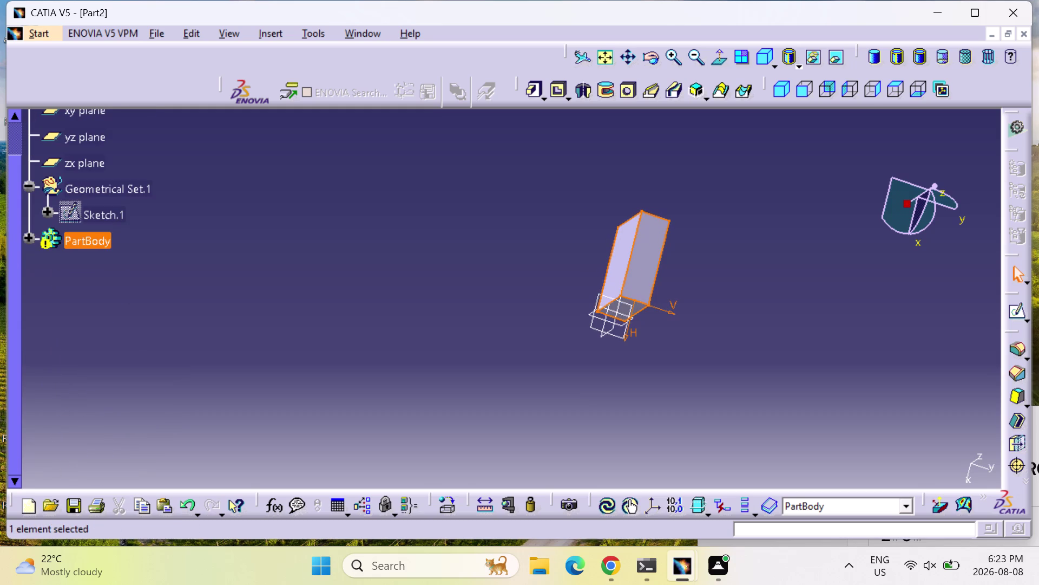
middle_drag(311, 328, 182, 295)
right_drag(312, 327, 186, 295)
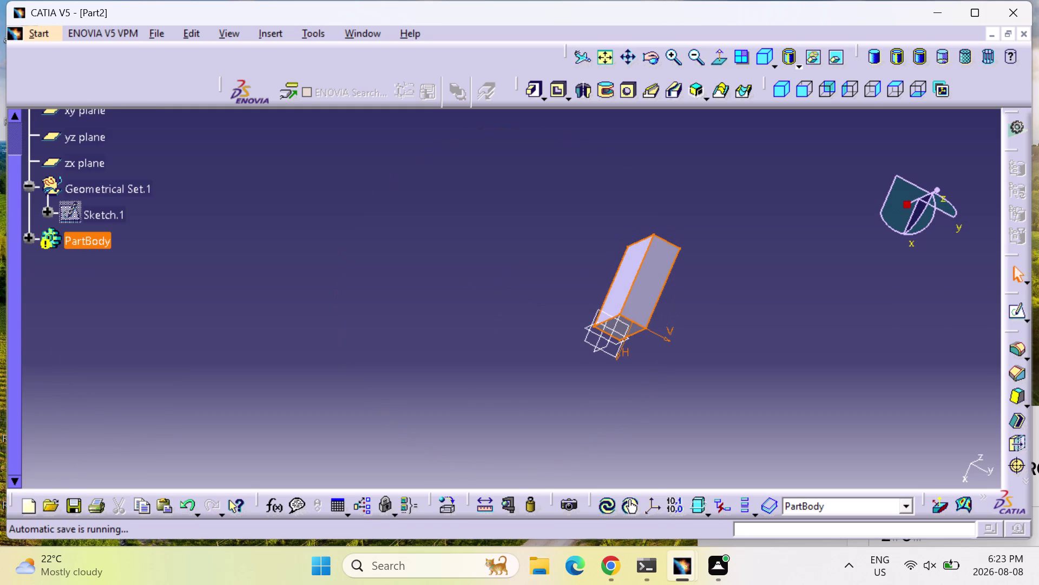
Undo twice to remove the pad, then delete the stray sketch line beside the bracket.
key(ctrl+z)
key(ctrl+z)
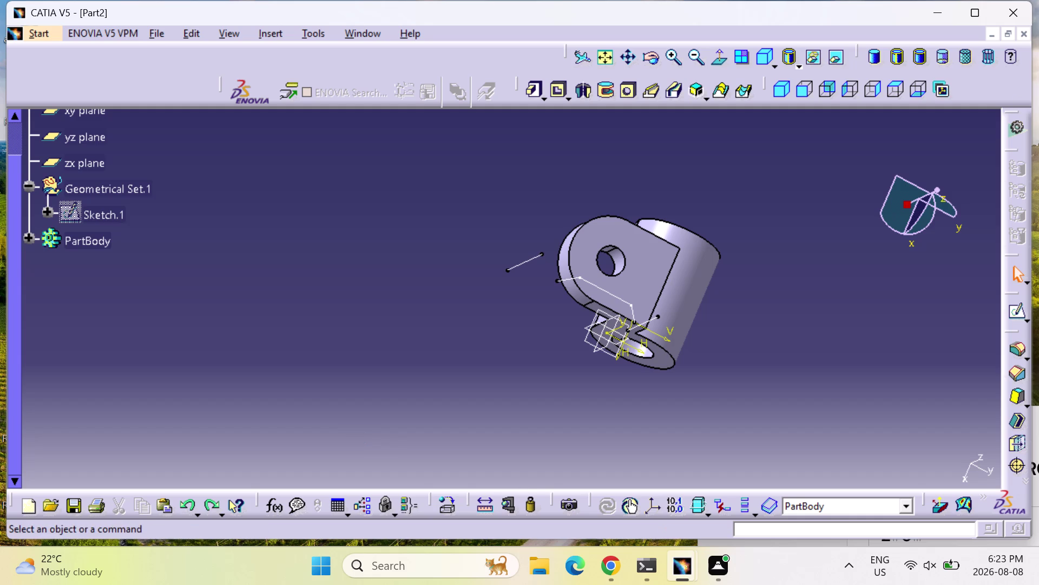
click(539, 257)
key(Delete)
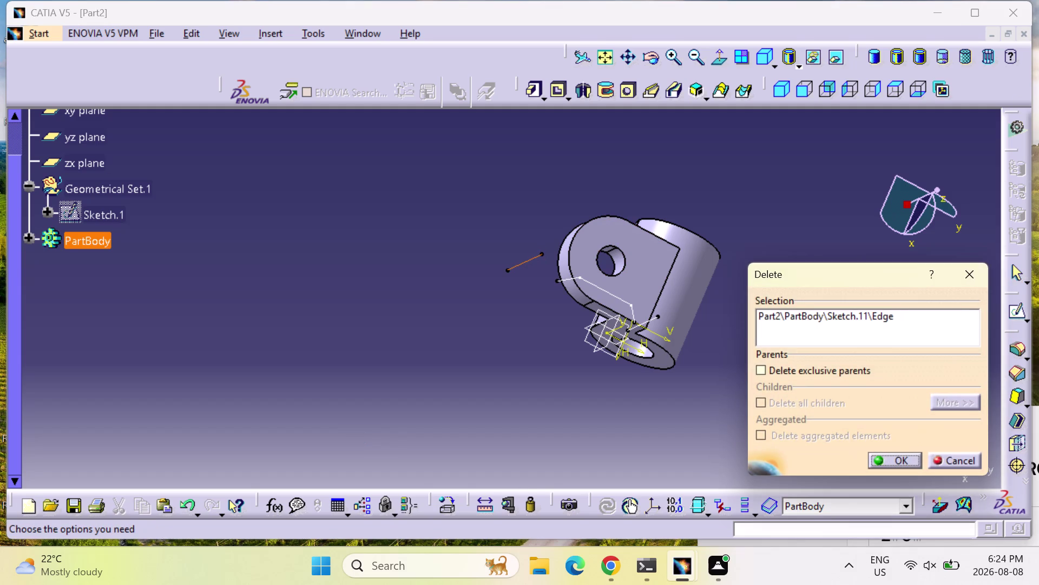
Confirm deletion of the stray Sketch.11 edge beside the bracket.
click(908, 458)
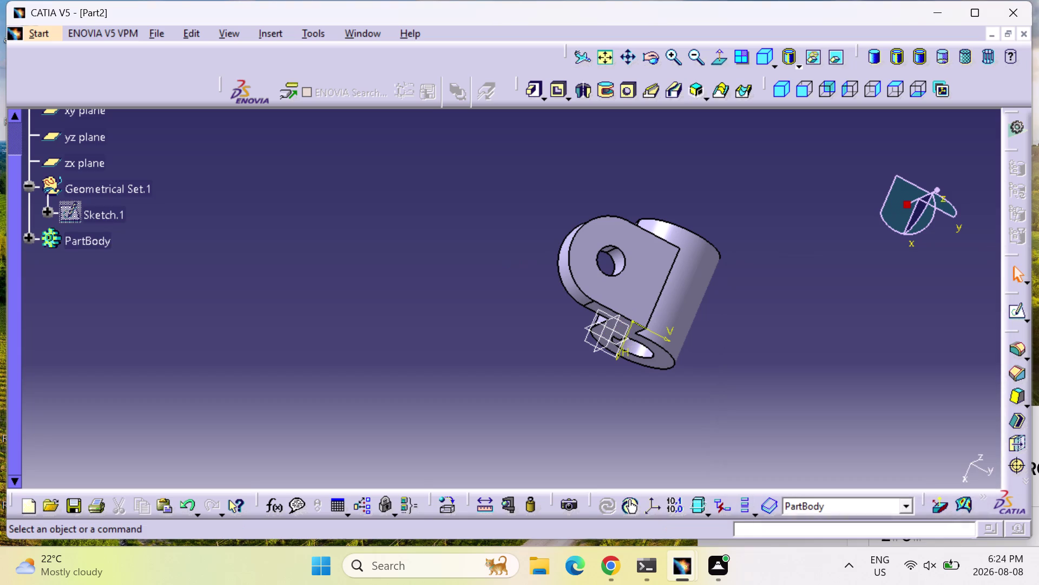
middle_drag(781, 382, 610, 341)
right_drag(757, 379, 610, 341)
middle_drag(395, 393, 443, 382)
right_drag(395, 393, 442, 382)
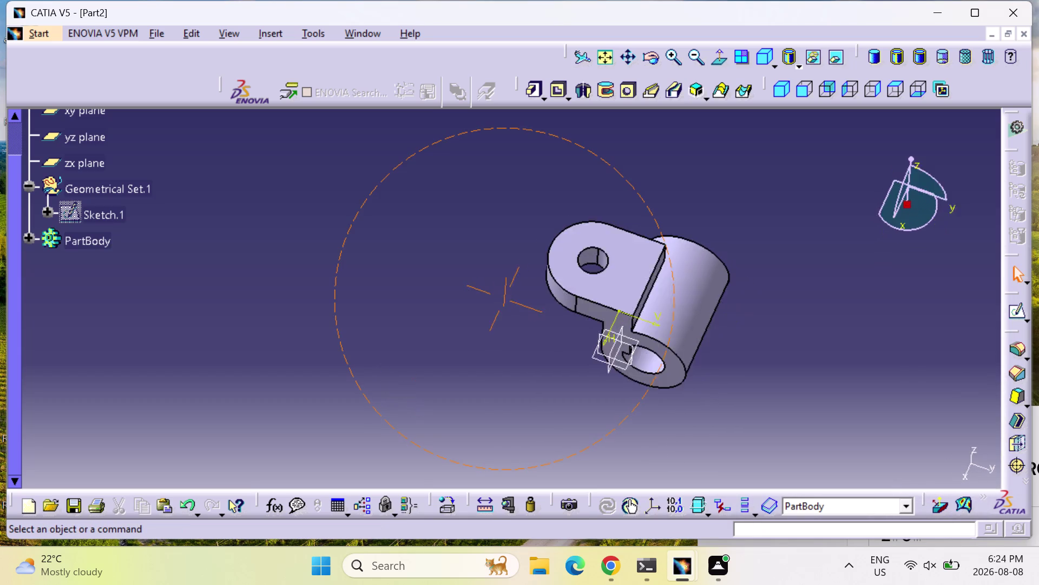
Orbit the clevis bracket to inspect the lug from several angles.
right_drag(443, 381, 644, 370)
middle_drag(442, 381, 644, 370)
right_drag(644, 369, 645, 371)
middle_drag(565, 423, 509, 415)
right_drag(564, 423, 508, 414)
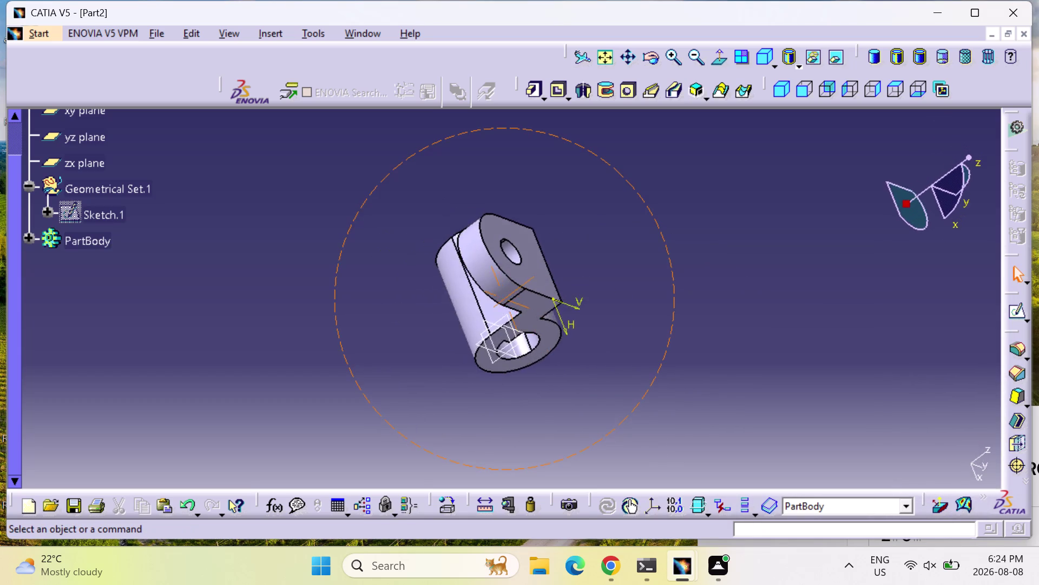
middle_drag(508, 414, 486, 416)
right_drag(508, 414, 485, 416)
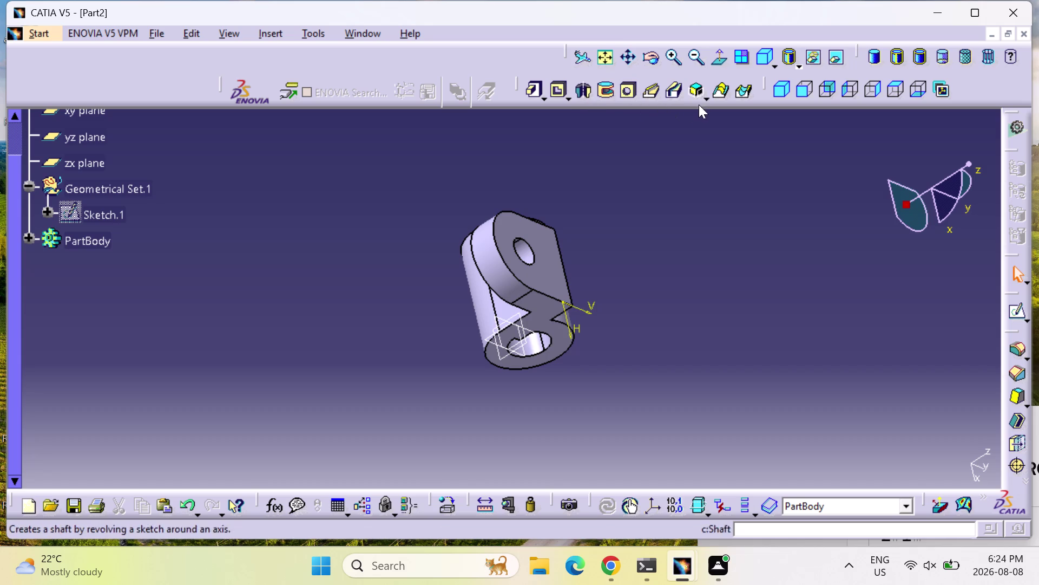
click(782, 84)
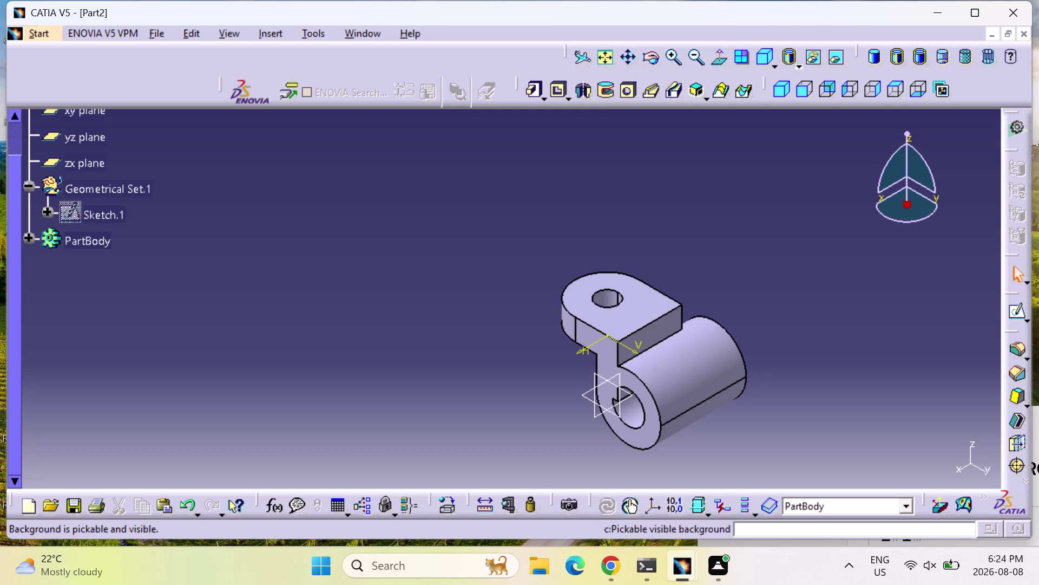
Trial a 40 mm mirrored, reversed pad, cancel it, and reopen the 80 mm pad.
triple_click(655, 409)
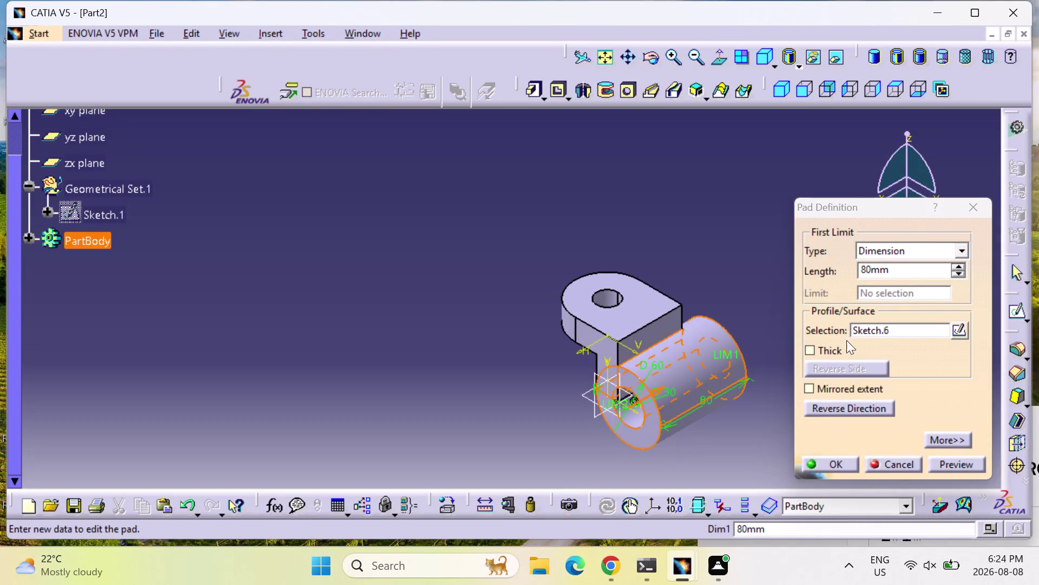
double_click(908, 269)
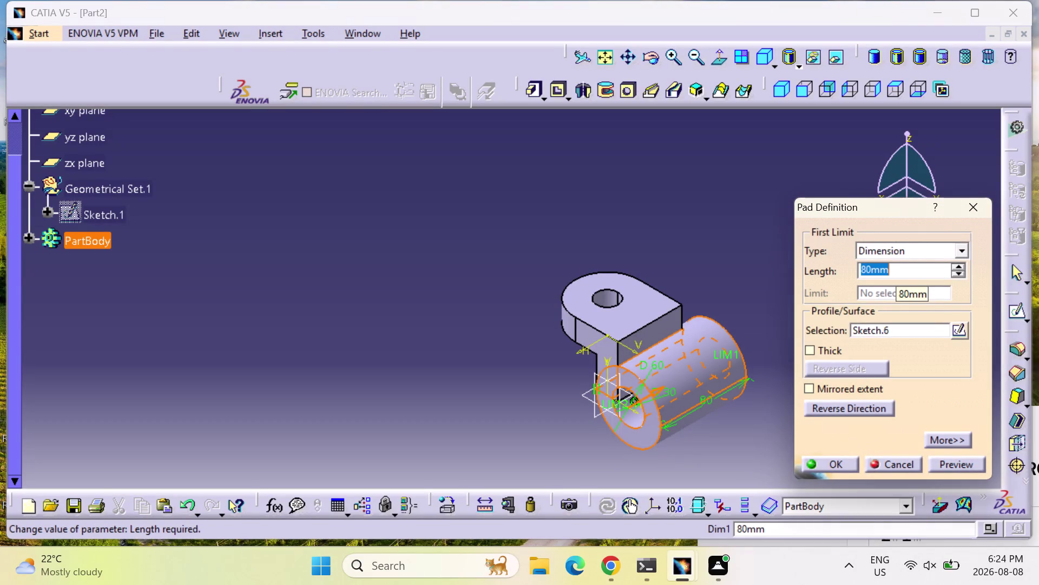
text(40)
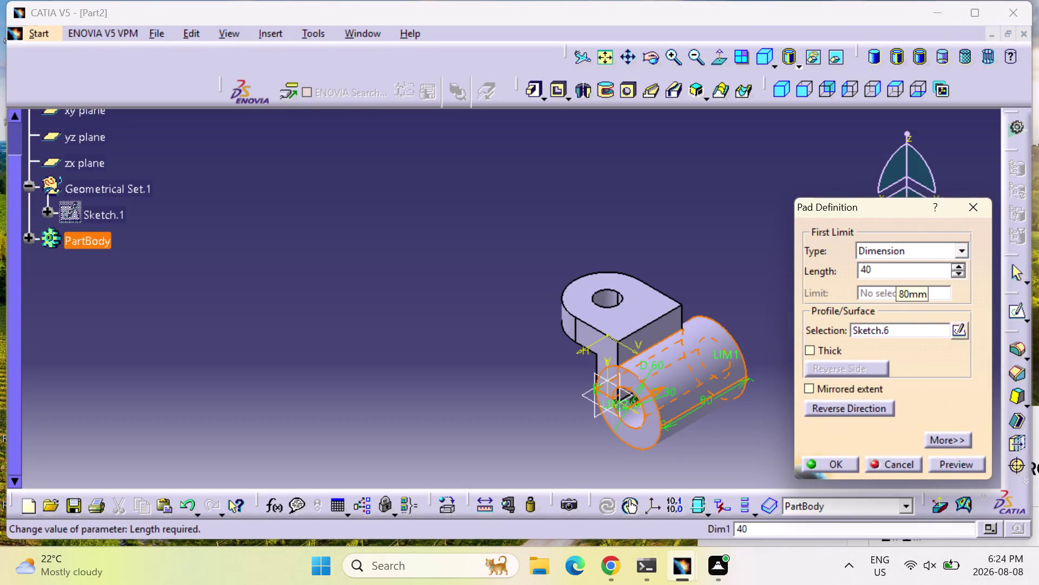
click(853, 388)
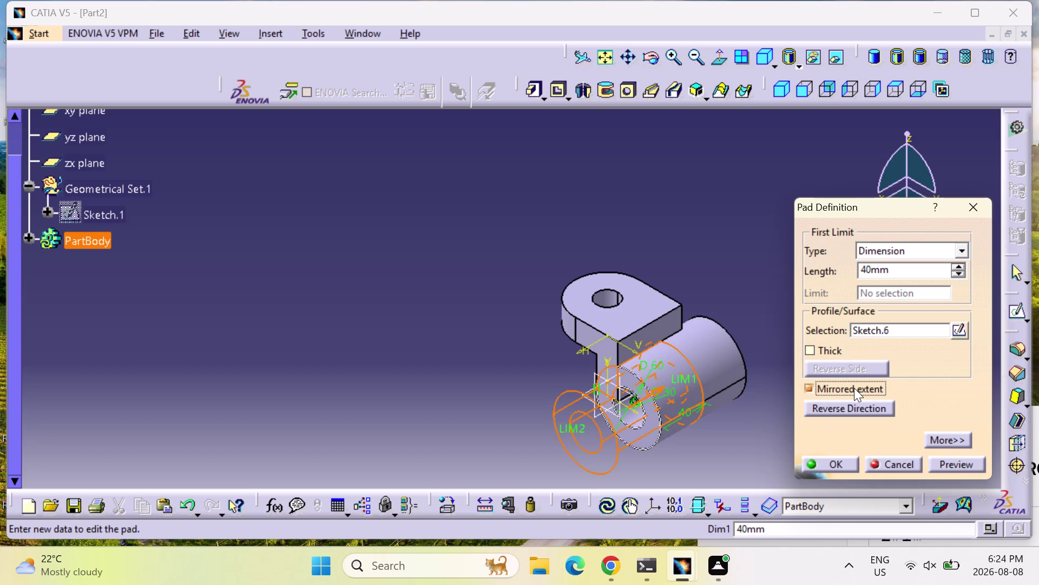
click(854, 405)
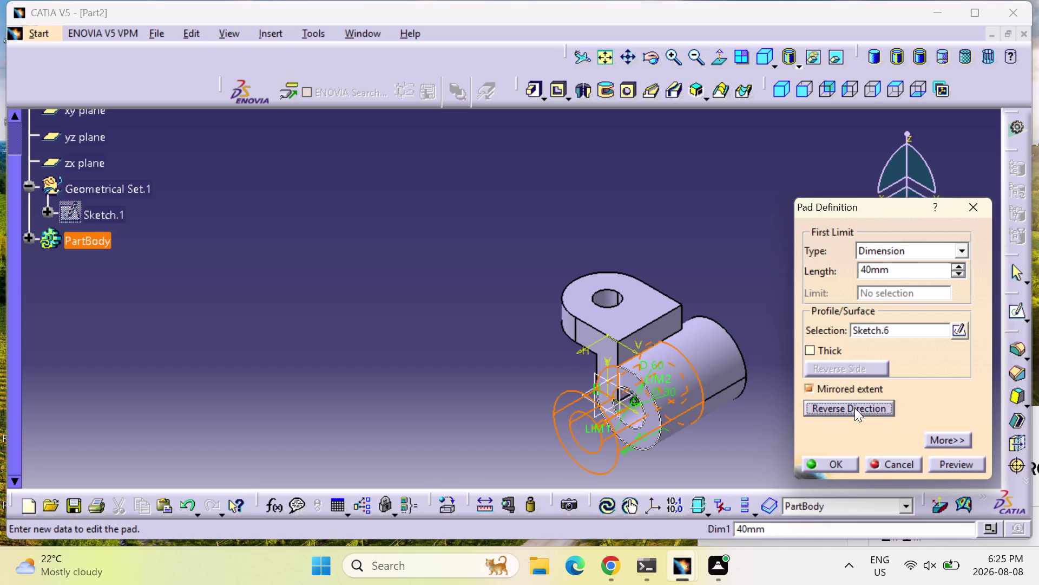
click(855, 408)
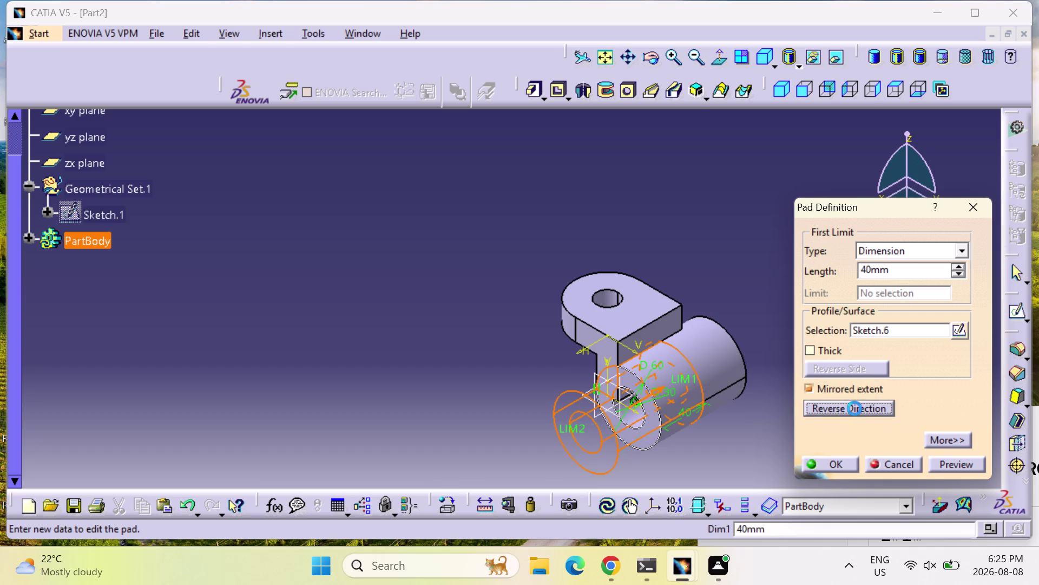
key(Escape)
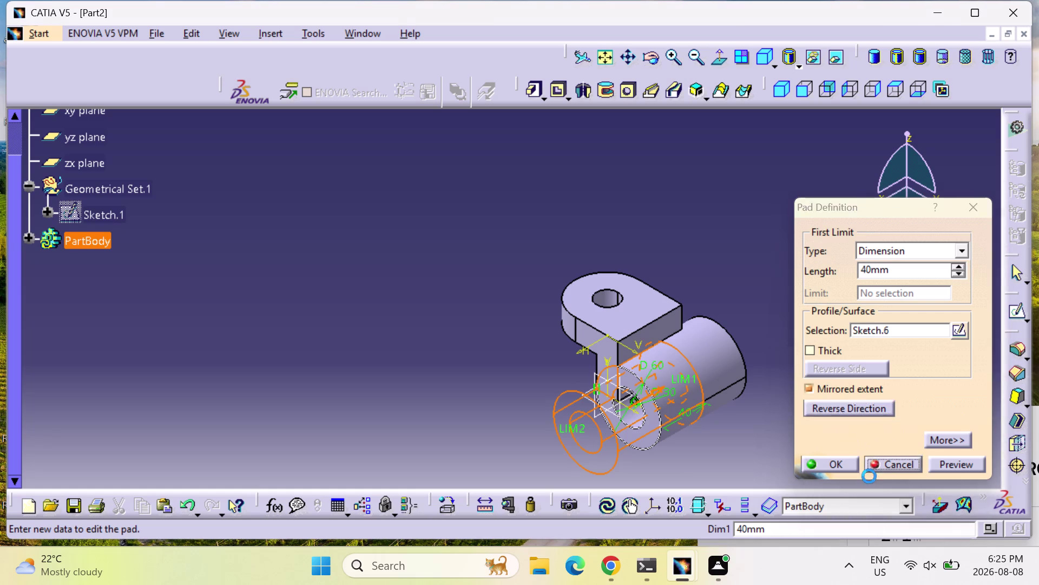
key(Escape)
double_click(696, 368)
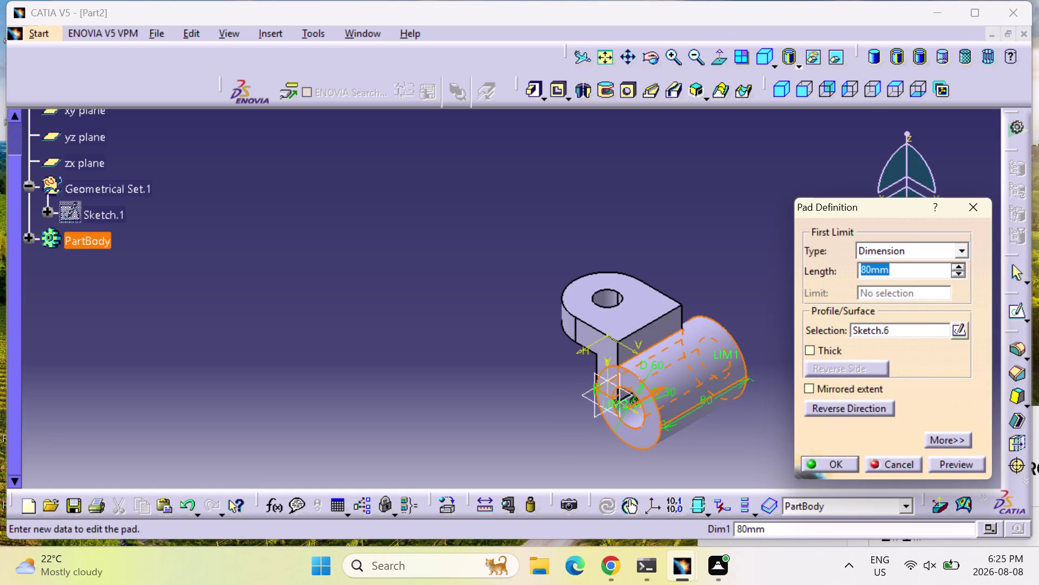
Set the cylinder pad to 40 mm with Mirrored extent, preview and accept it.
text(40)
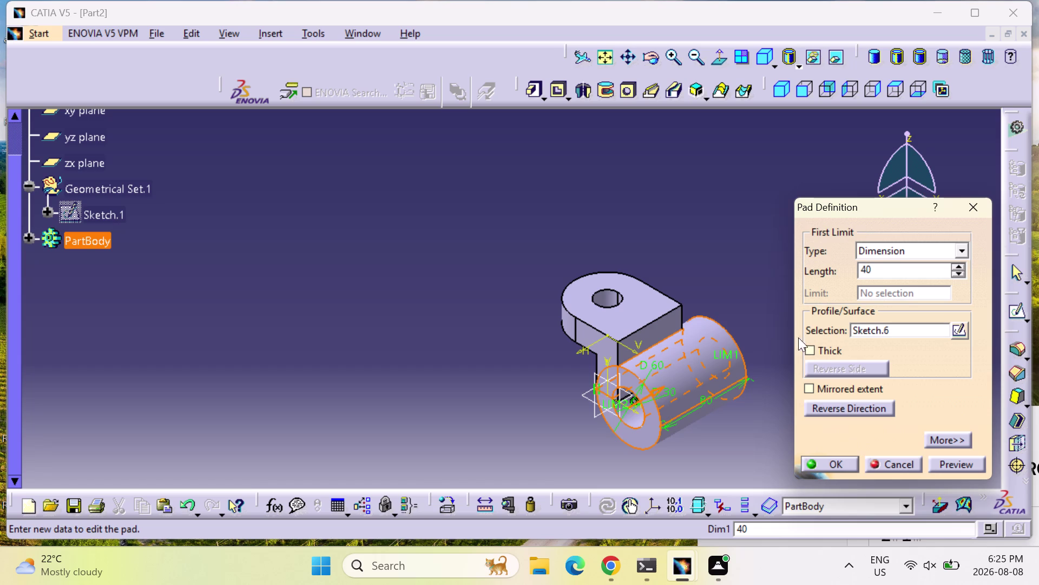
click(836, 391)
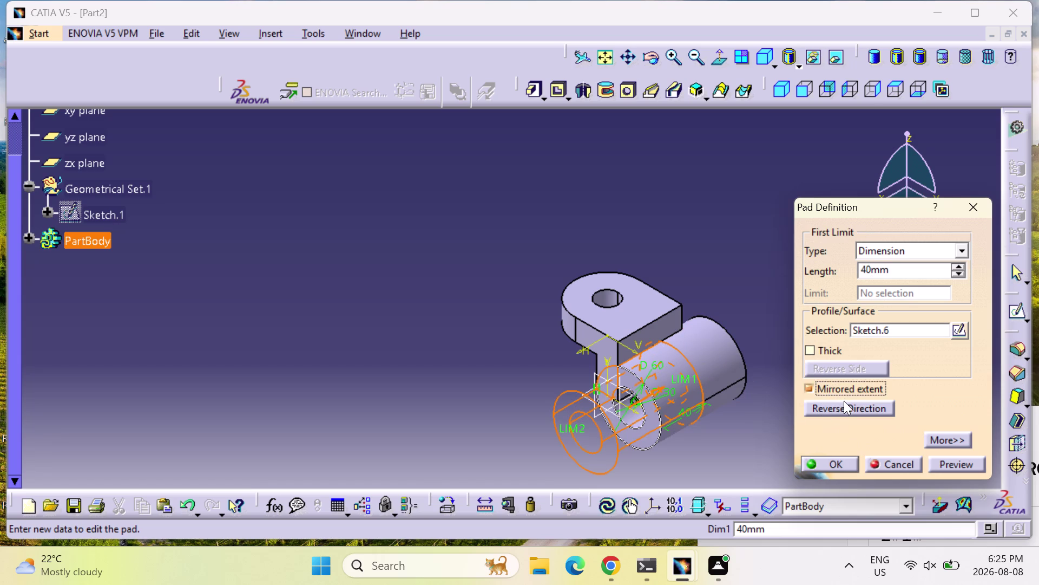
click(844, 405)
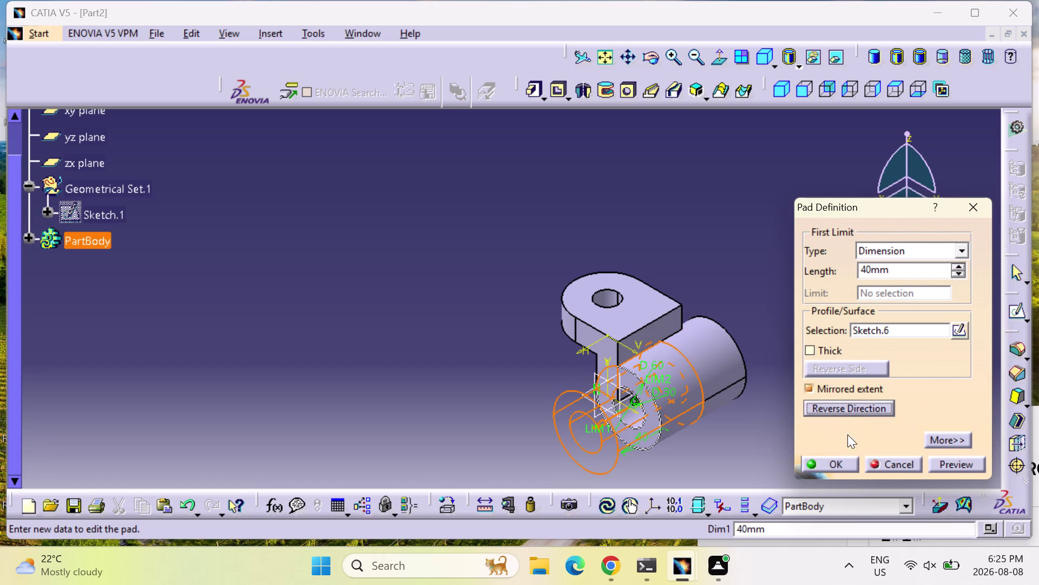
click(953, 467)
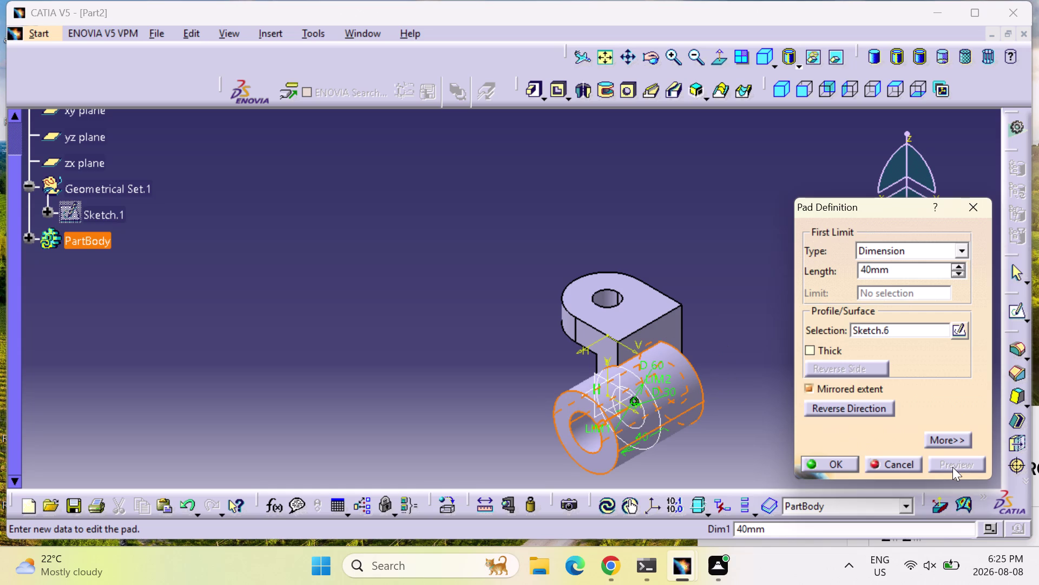
click(851, 411)
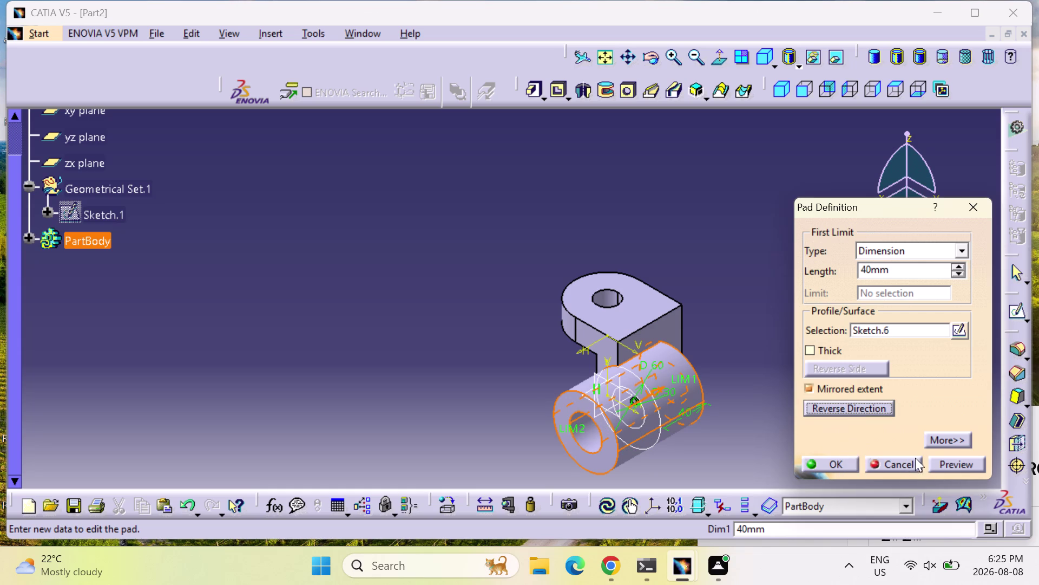
click(934, 462)
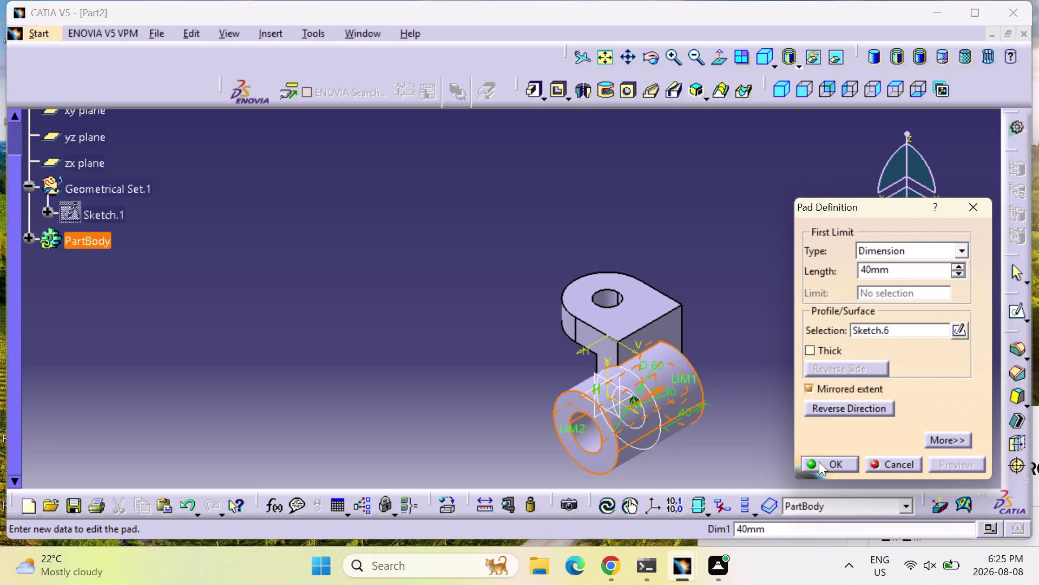
click(820, 462)
Undo the last action, then zoom and orbit around the bracket.
key(ctrl+z)
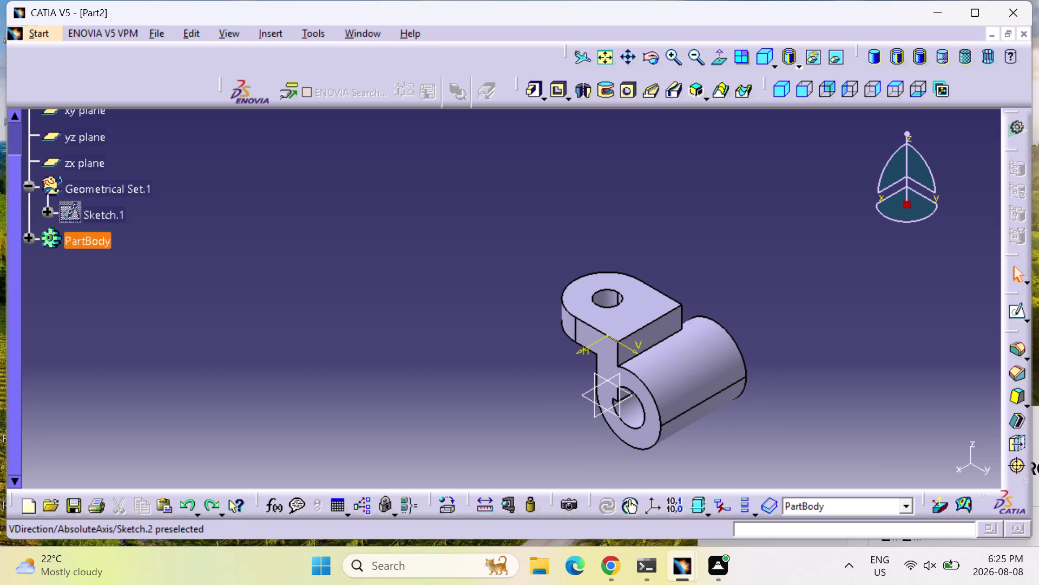
scroll(up, 3)
middle_drag(709, 420, 628, 403)
right_drag(709, 420, 629, 404)
scroll(up, 3)
key(Escape)
key(Escape)
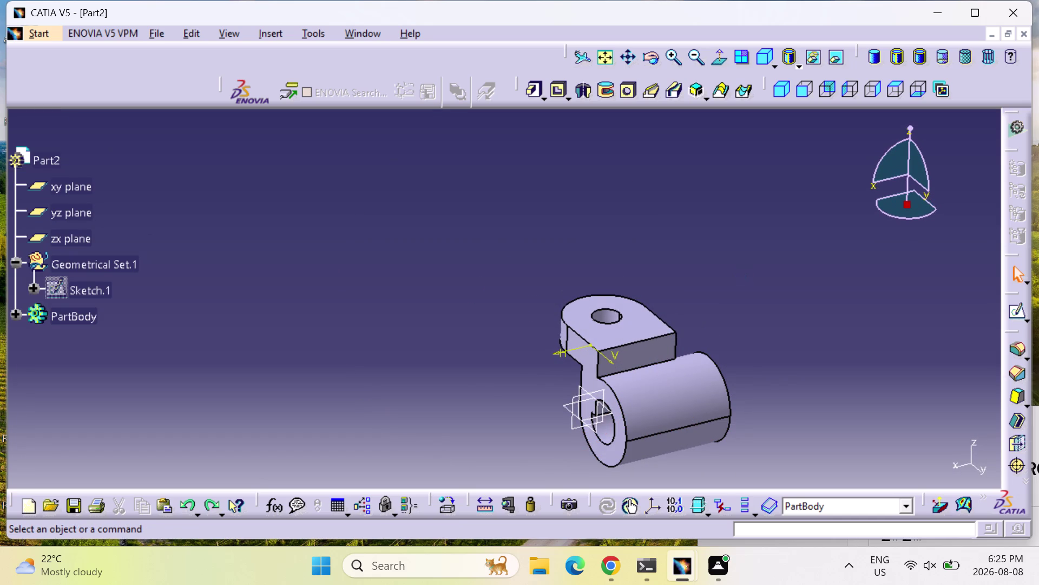
Orbit and pan the bracket to inspect the cylinder end, underside and lug face.
middle_drag(750, 292, 668, 314)
right_drag(750, 292, 668, 314)
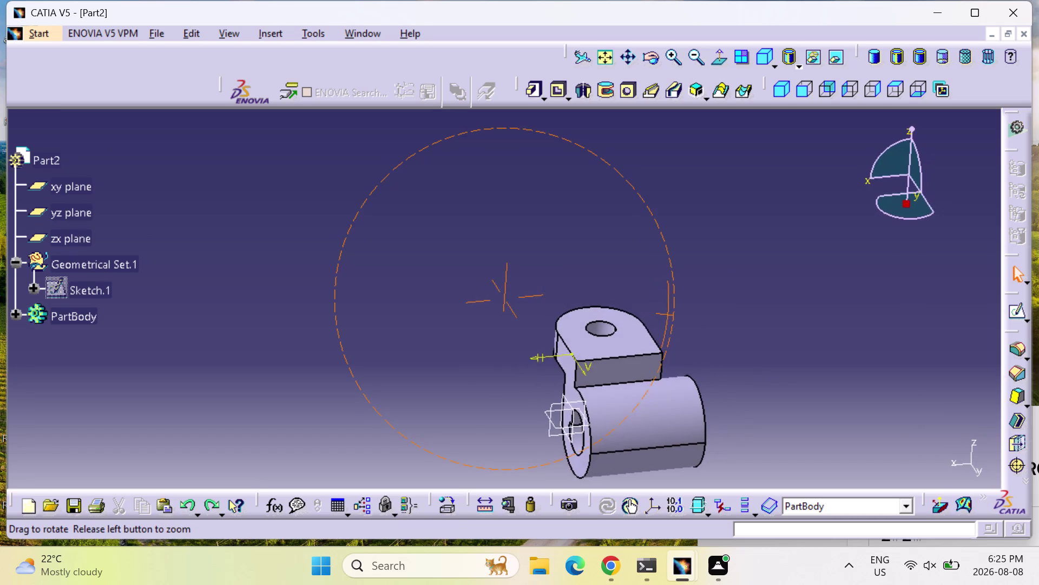
middle_drag(668, 313, 608, 312)
right_drag(668, 314, 609, 311)
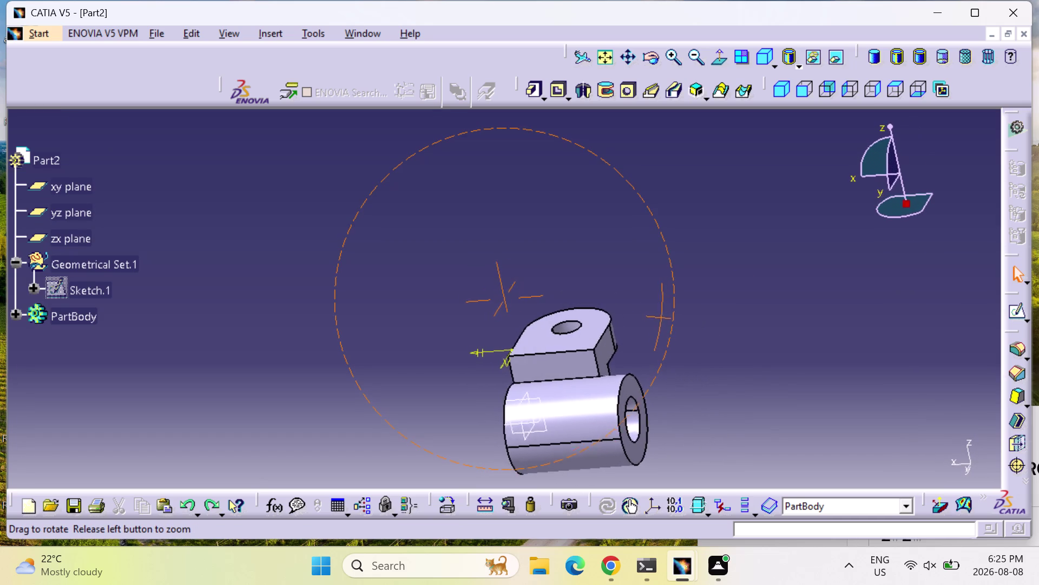
middle_drag(609, 312, 613, 311)
right_drag(608, 312, 723, 296)
middle_click(619, 308)
middle_drag(629, 308, 649, 307)
middle_drag(665, 304, 723, 295)
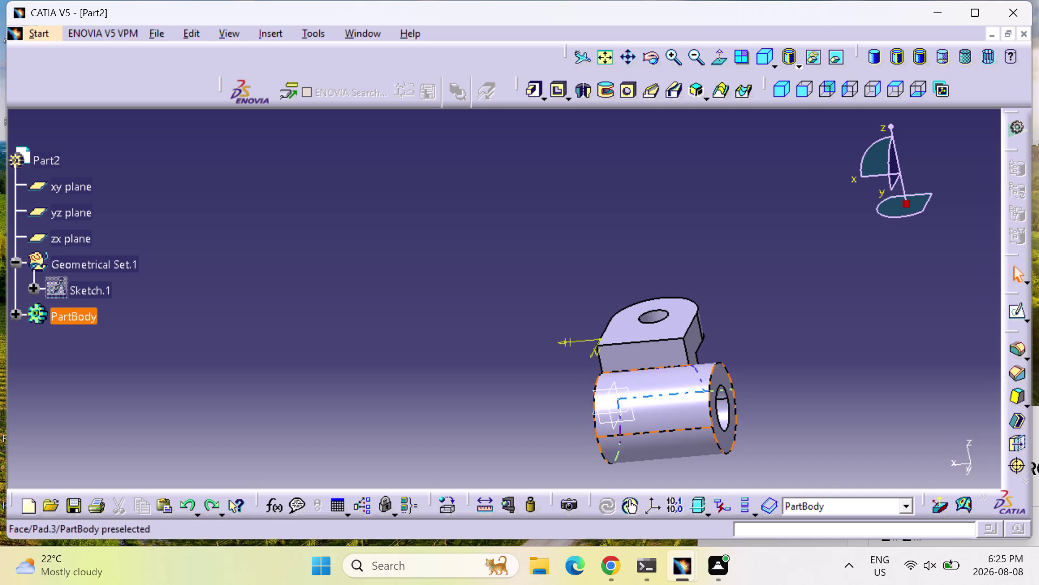
middle_drag(693, 461, 767, 412)
right_drag(692, 462, 768, 412)
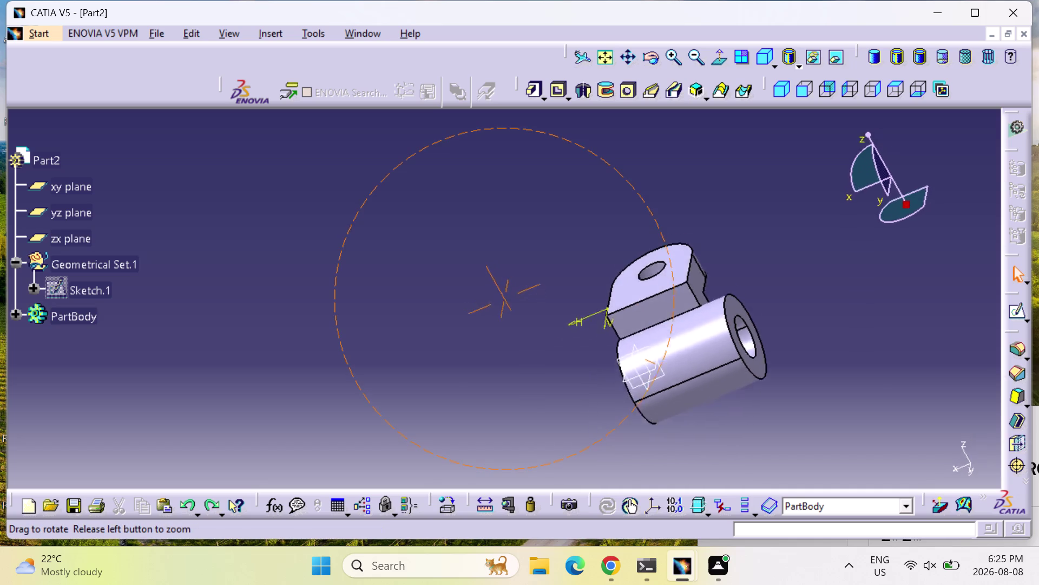
middle_drag(767, 412, 862, 361)
right_drag(767, 412, 863, 361)
middle_drag(574, 387, 606, 328)
right_drag(574, 387, 605, 328)
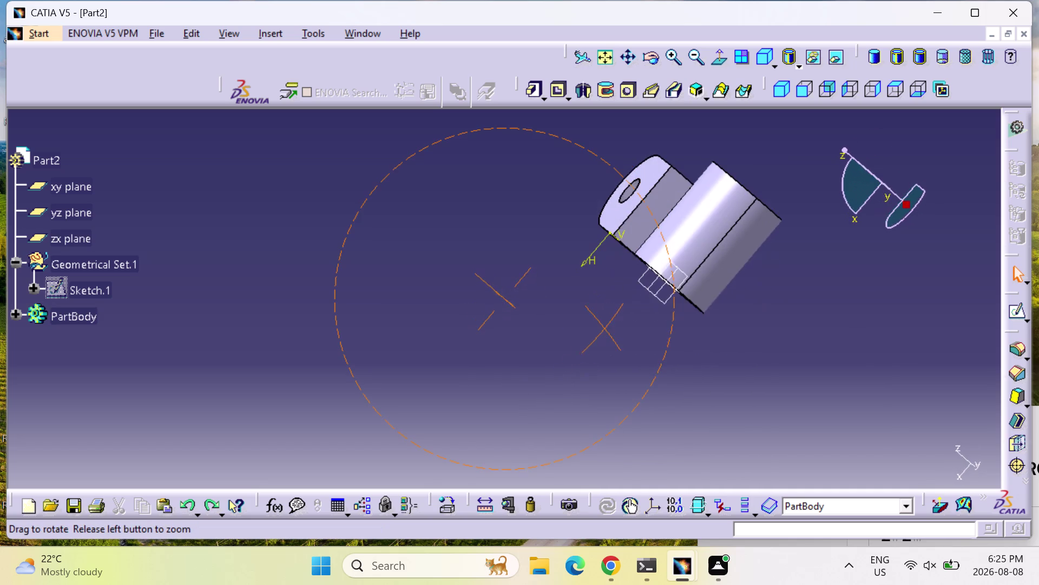
middle_drag(605, 328, 609, 327)
right_drag(606, 328, 610, 327)
Pick the yz plane and start a new sketch on it.
click(657, 52)
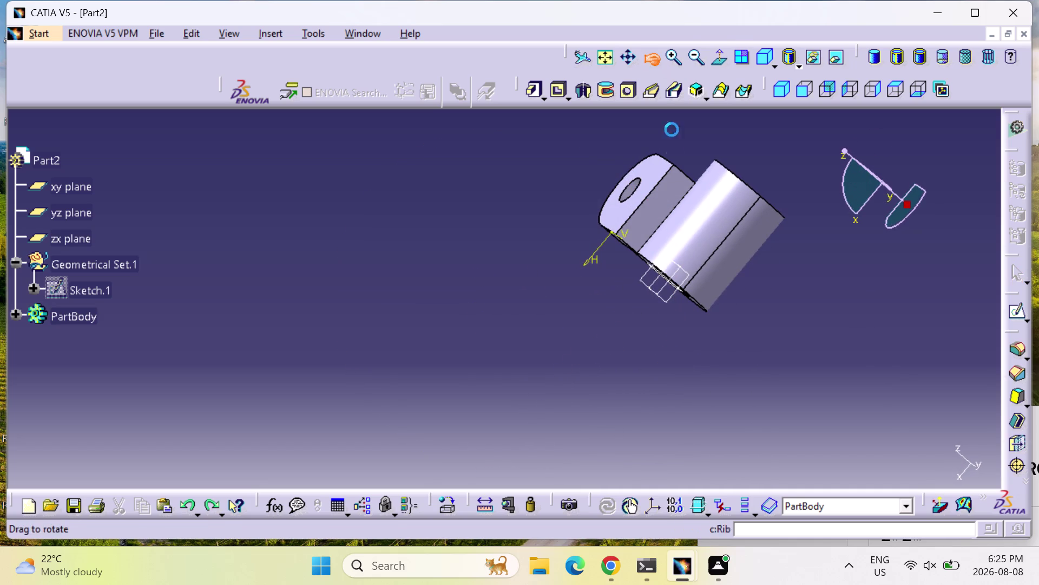
drag(689, 326, 717, 374)
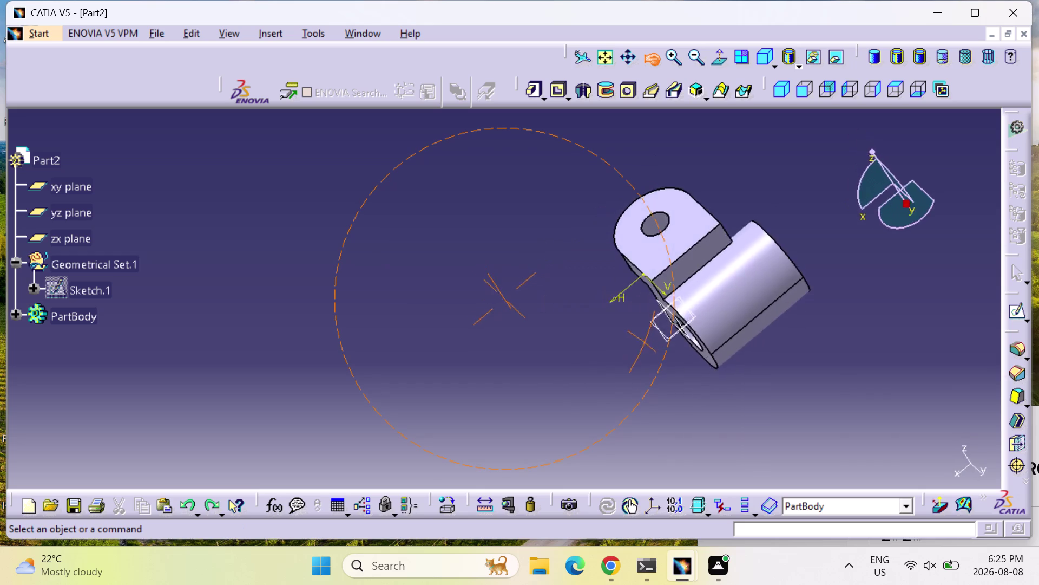
drag(717, 374, 784, 324)
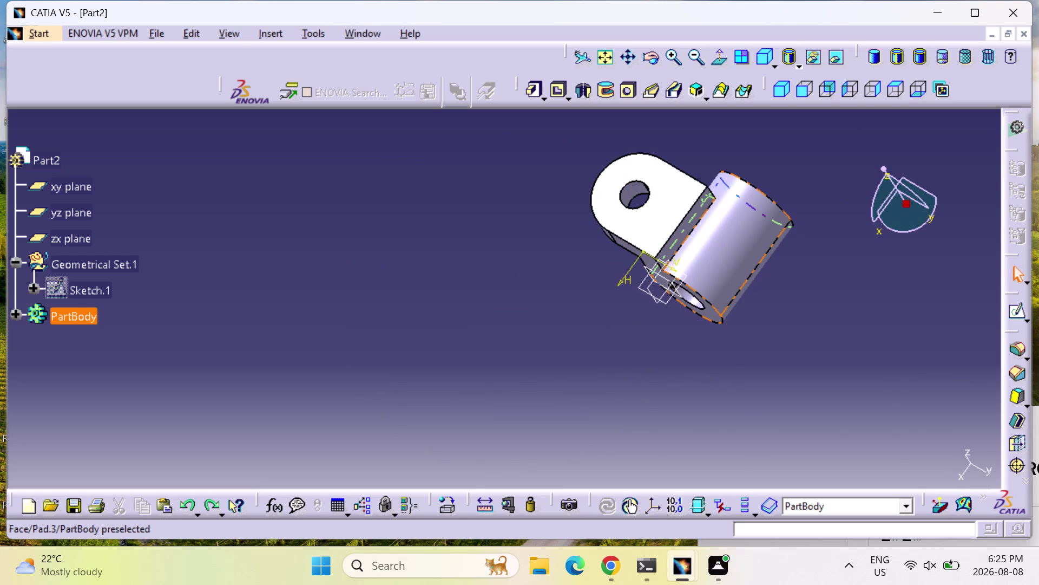
click(668, 280)
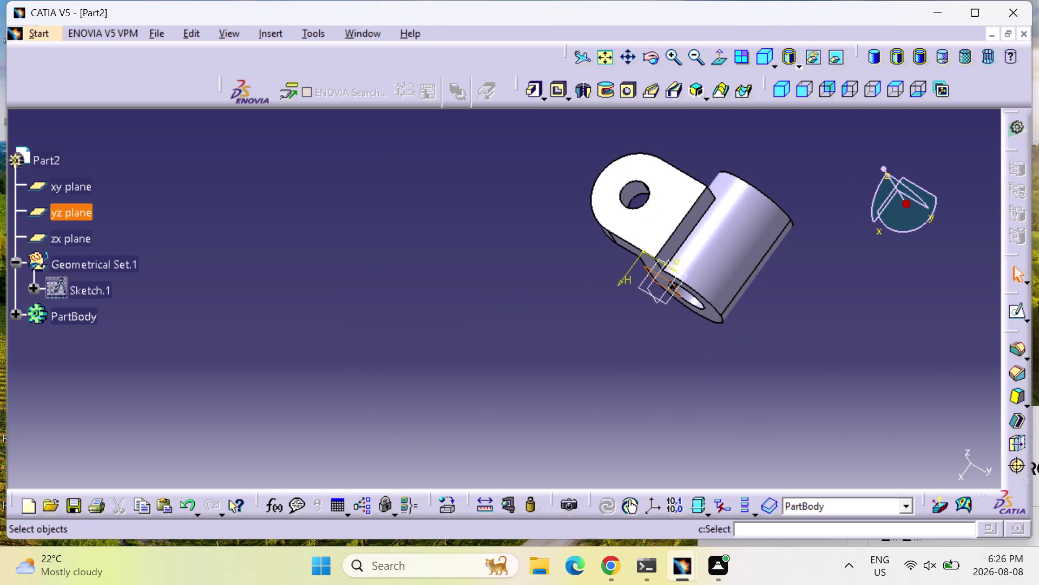
click(1019, 313)
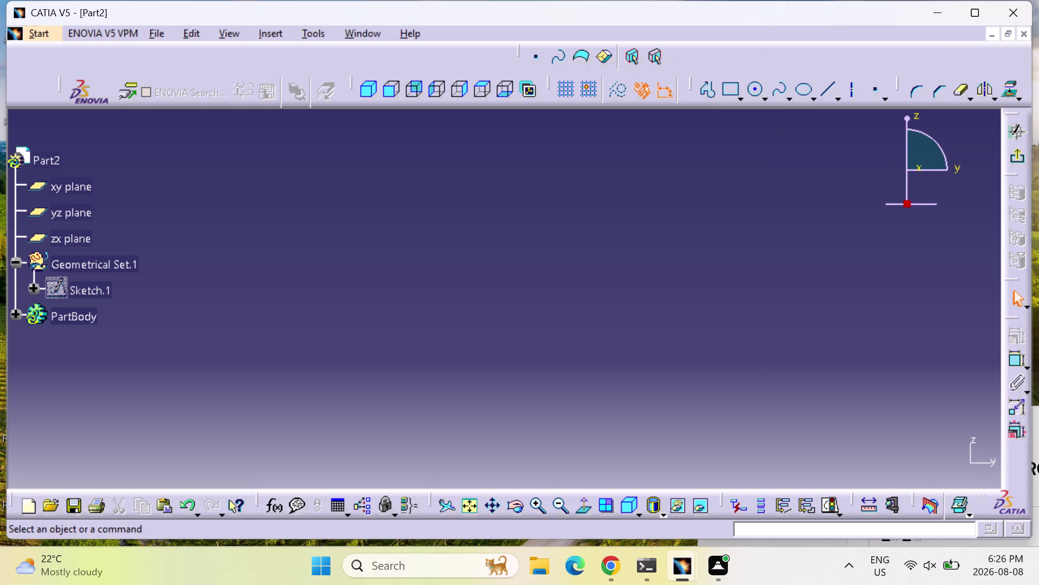
Enter the yz-plane sketch and orbit the view around the part.
click(473, 507)
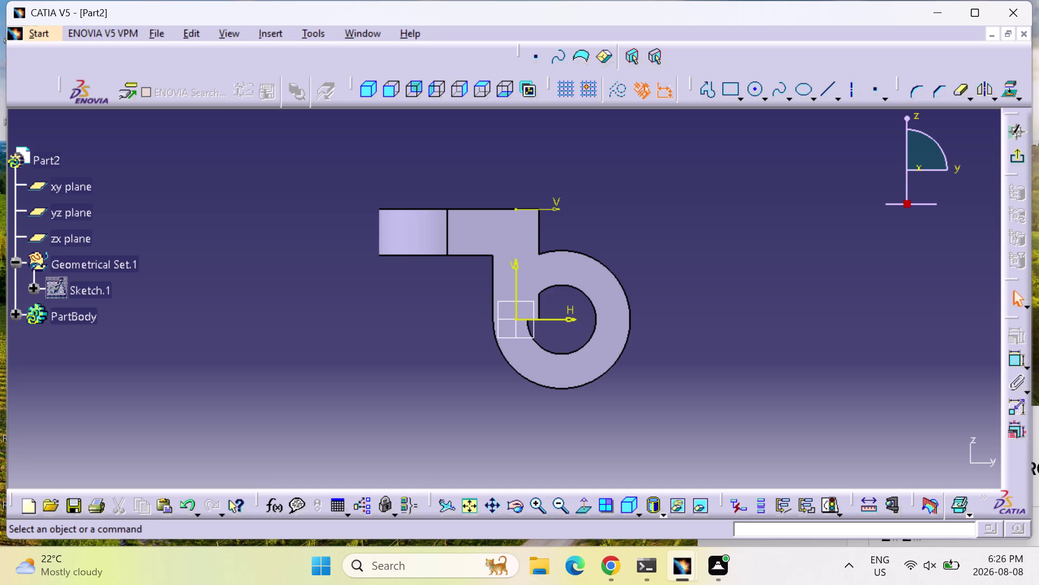
middle_drag(693, 190, 576, 222)
right_drag(693, 190, 576, 221)
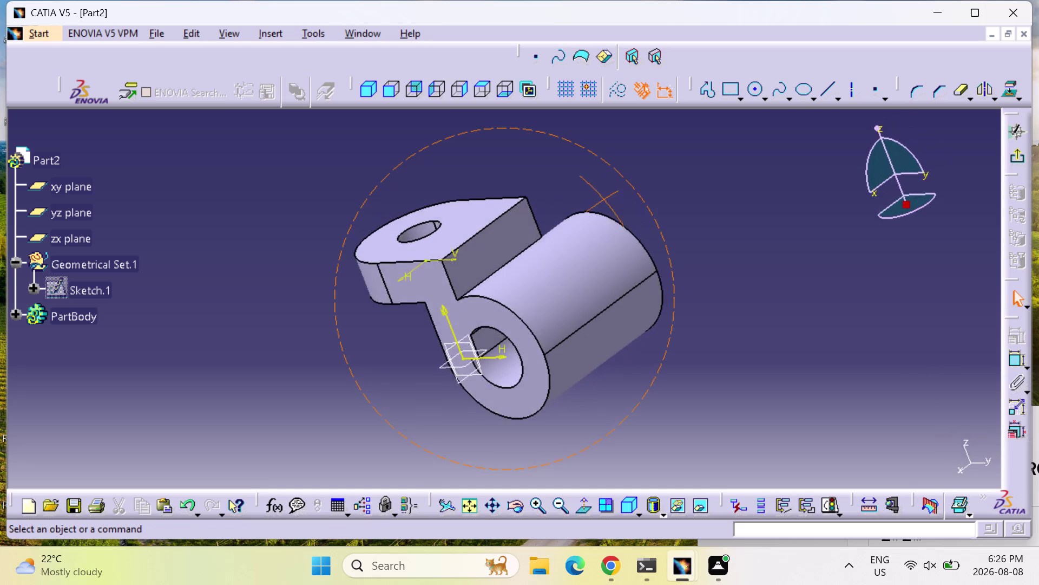
middle_drag(576, 221, 529, 234)
right_drag(576, 221, 529, 234)
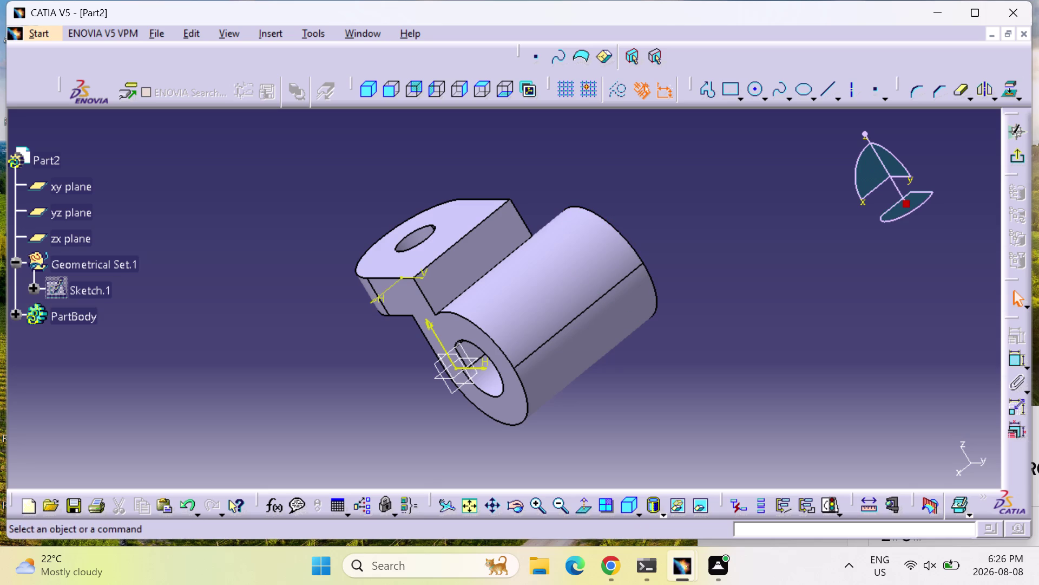
Run 'c:plane' in the power input and dismiss the unknown-command error.
click(816, 527)
text(c:)
text(pl)
text(ane)
key(Return)
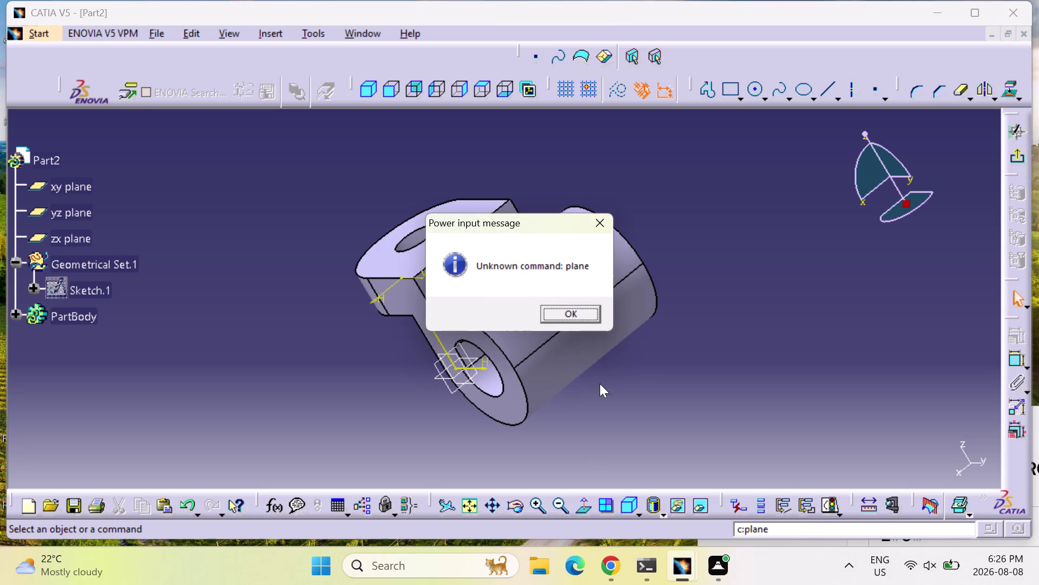
click(594, 311)
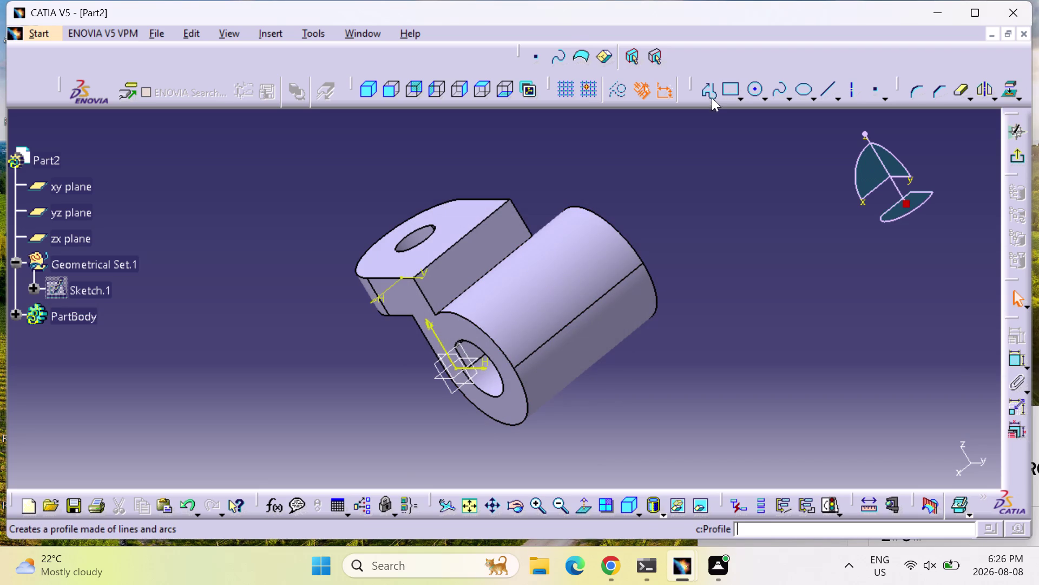
Drag several Sketcher toolbars to new spots and bring up the toolbar list.
drag(686, 81, 673, 32)
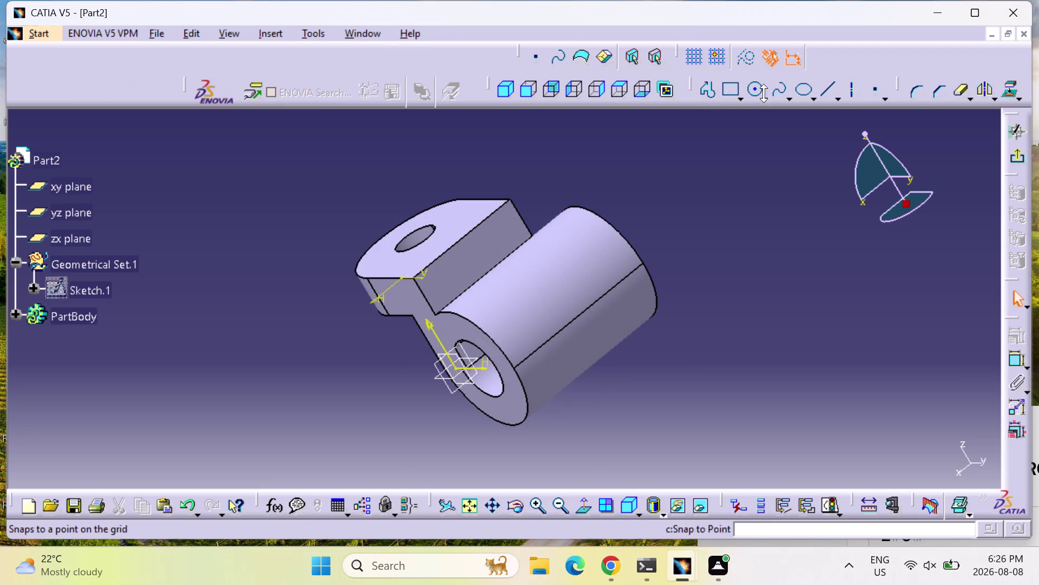
drag(893, 81, 880, 47)
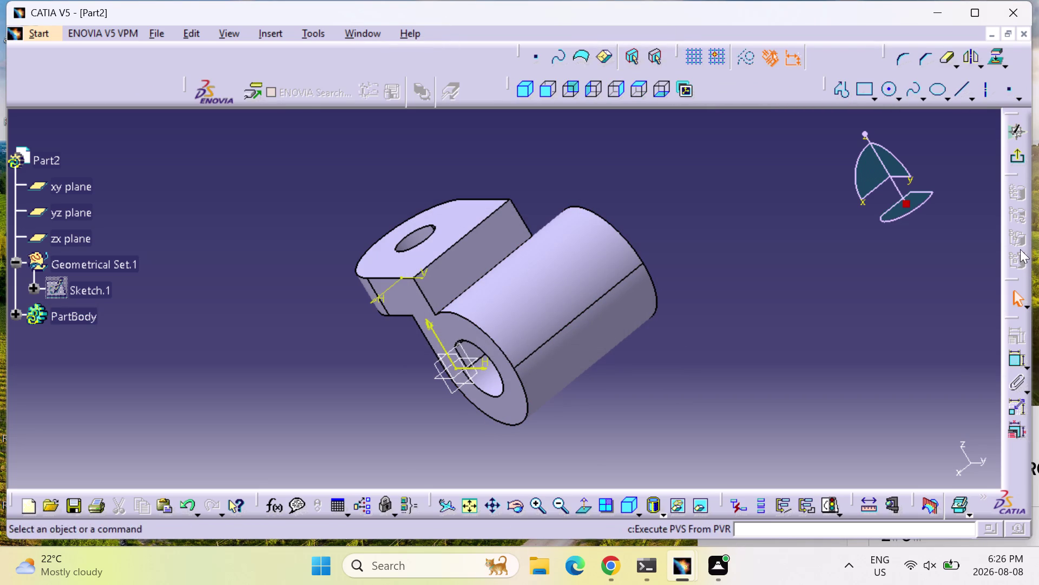
drag(1007, 174, 969, 168)
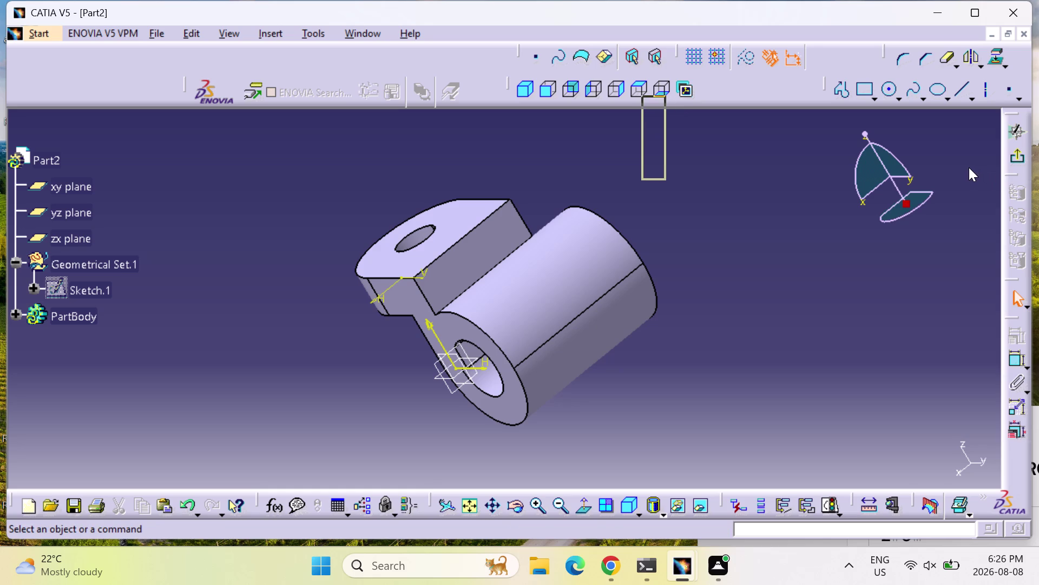
drag(970, 167, 251, 397)
click(267, 385)
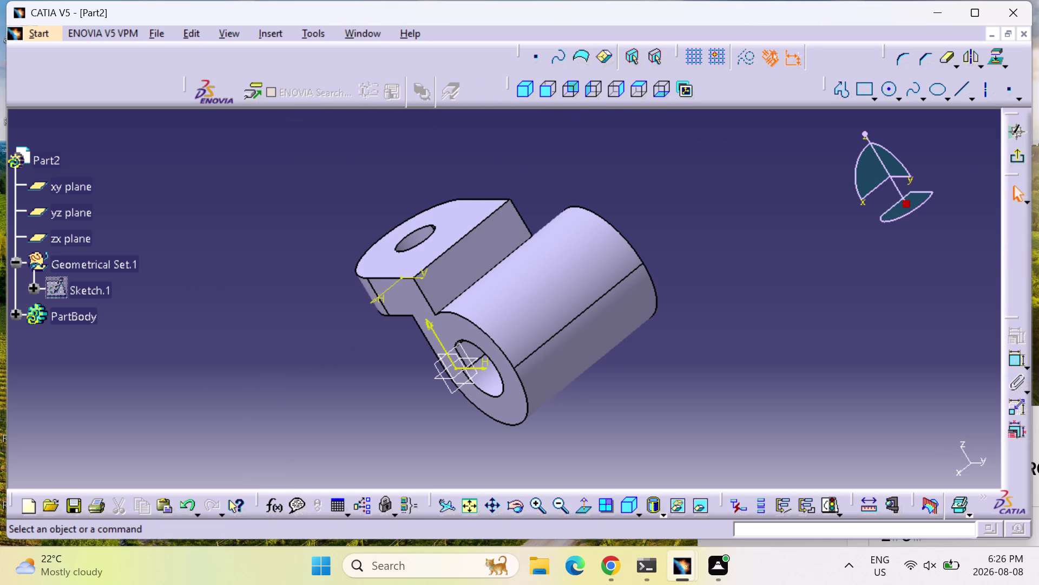
drag(1011, 317, 989, 205)
drag(990, 204, 993, 195)
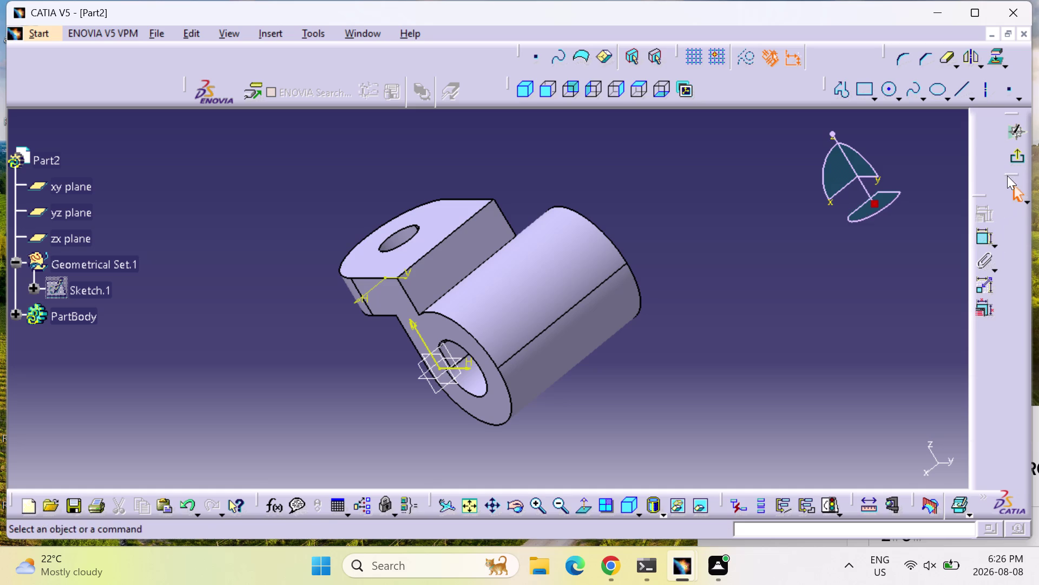
drag(1006, 176, 1018, 214)
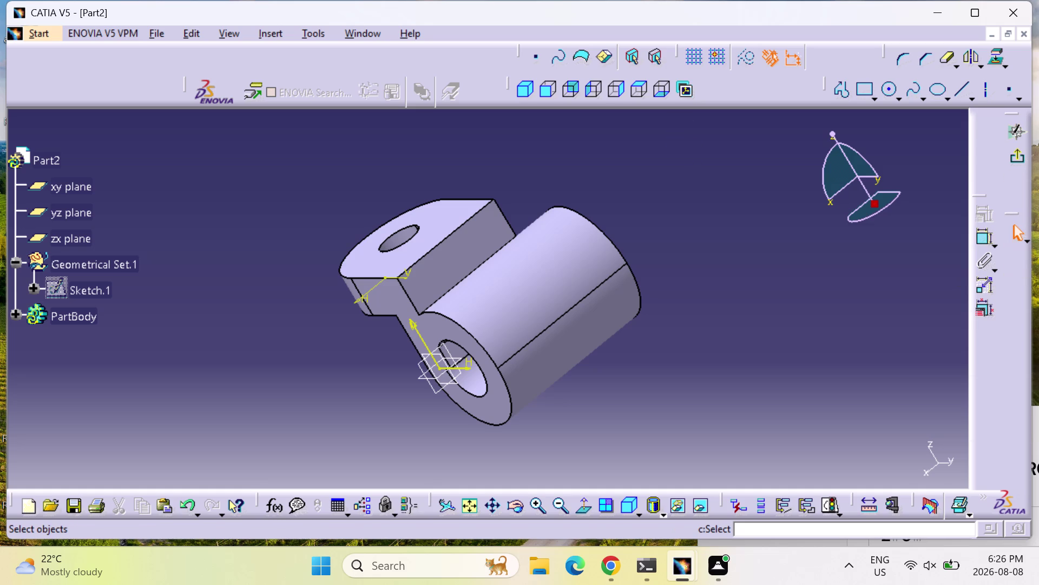
right_click(771, 89)
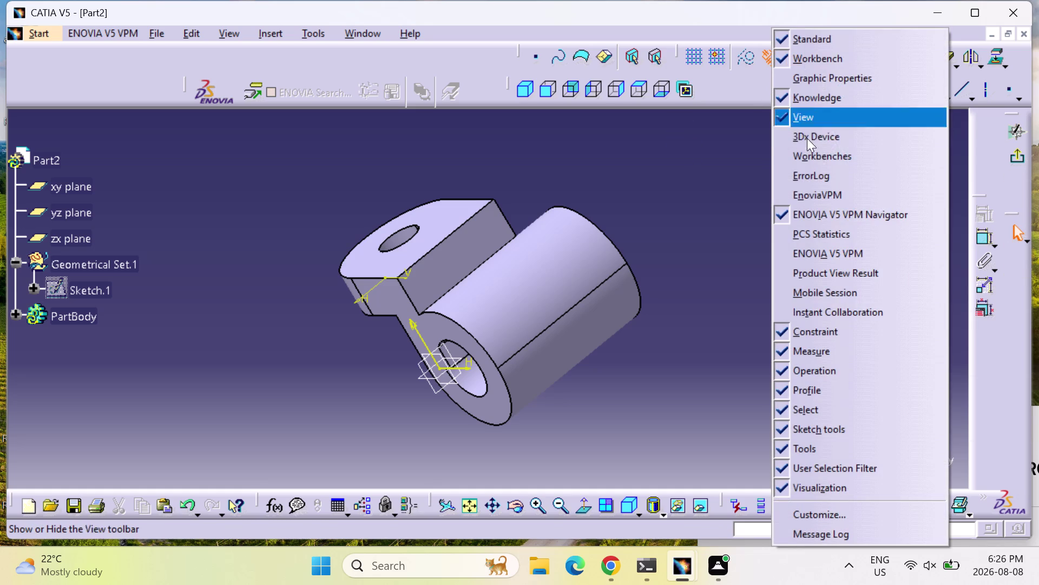
Restore all toolbar positions via Customize > Toolbars, then close the User Selection Filter.
click(867, 507)
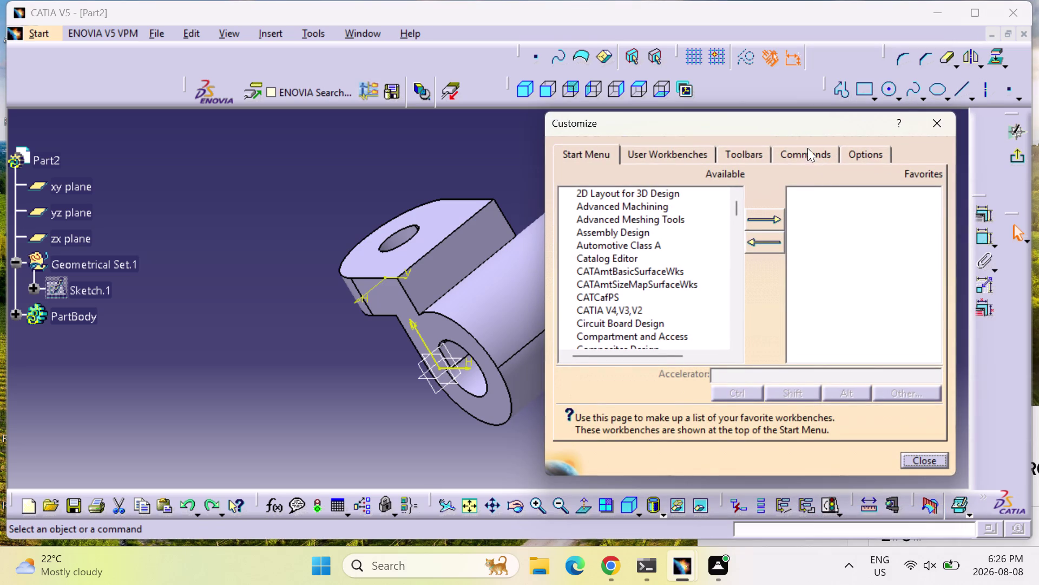
click(751, 152)
click(882, 254)
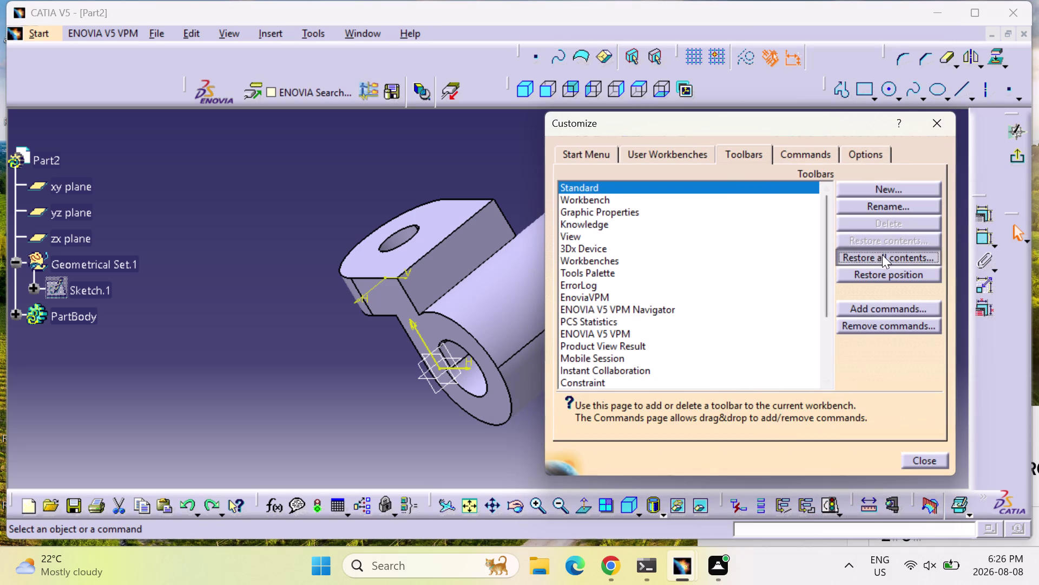
click(506, 319)
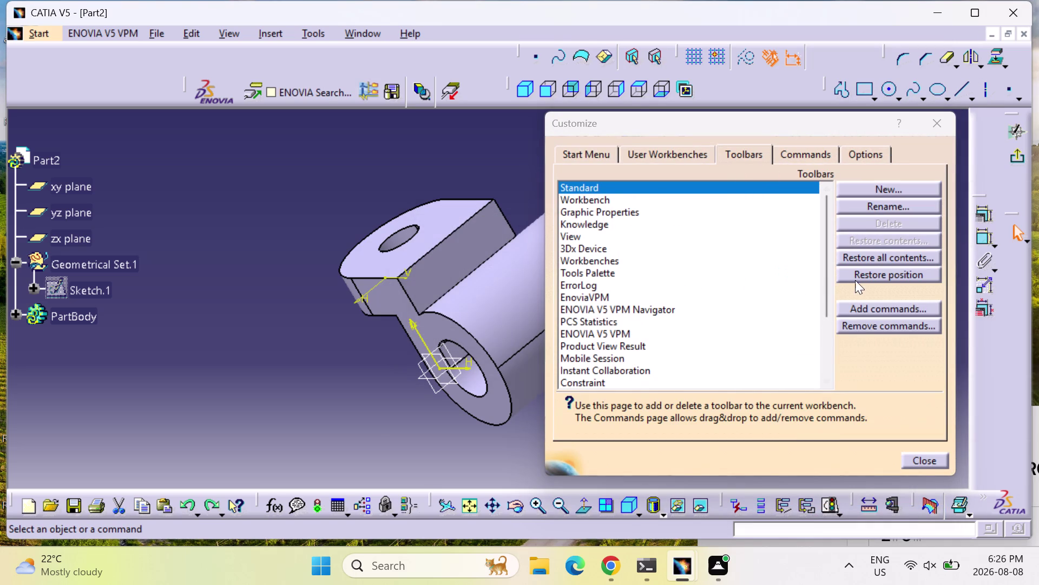
click(872, 272)
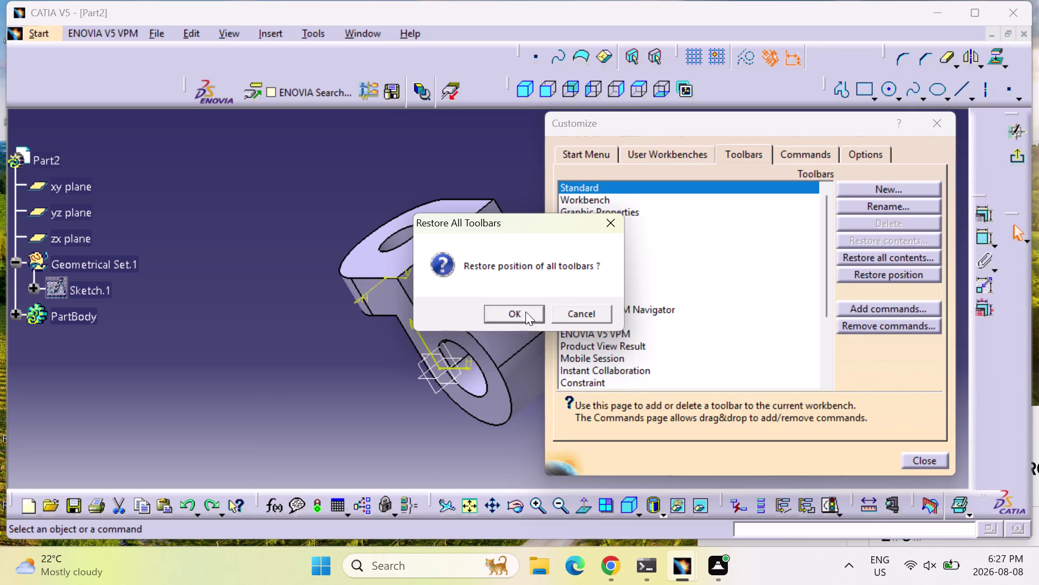
click(525, 311)
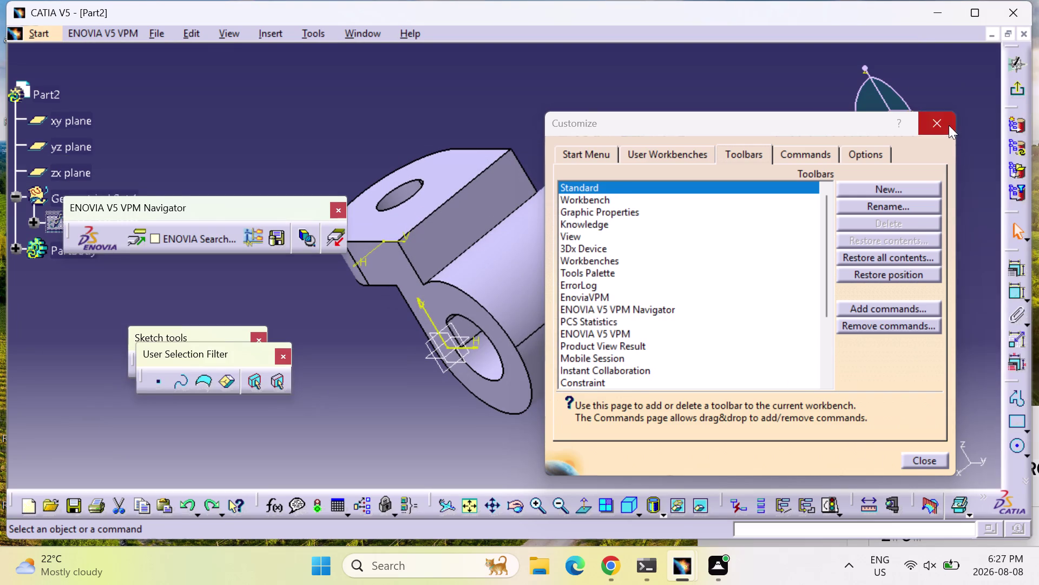
click(949, 125)
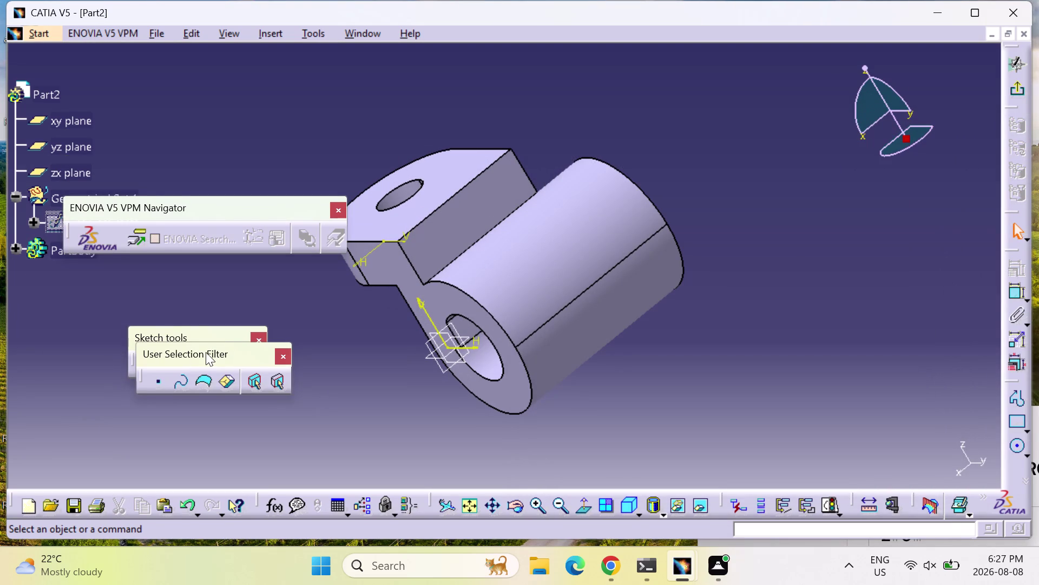
click(283, 362)
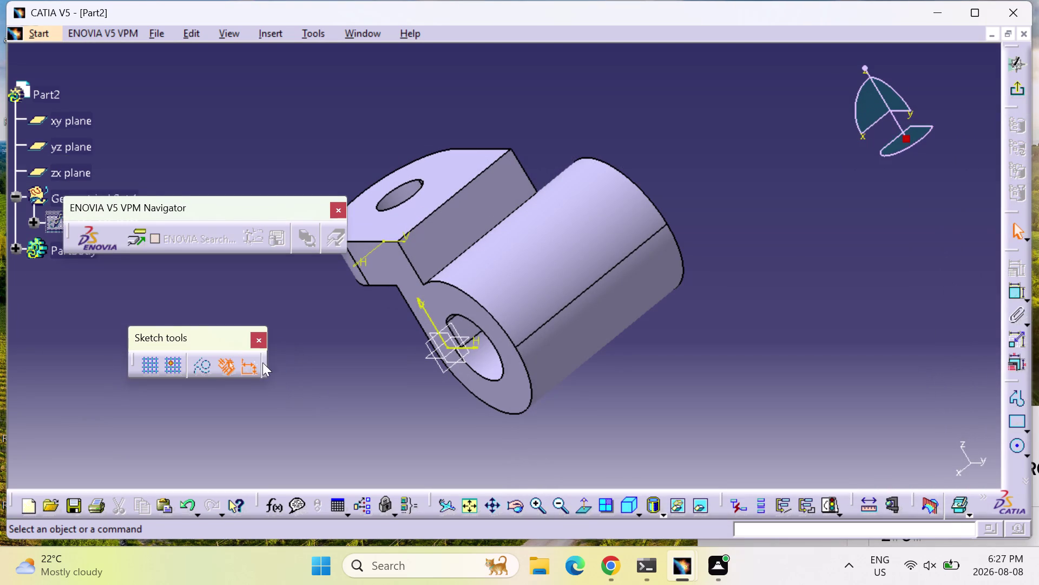
Dock the Sketch tools and ENOVIA VPM Navigator toolbars at top, then exit to PartBody.
drag(199, 342, 211, 324)
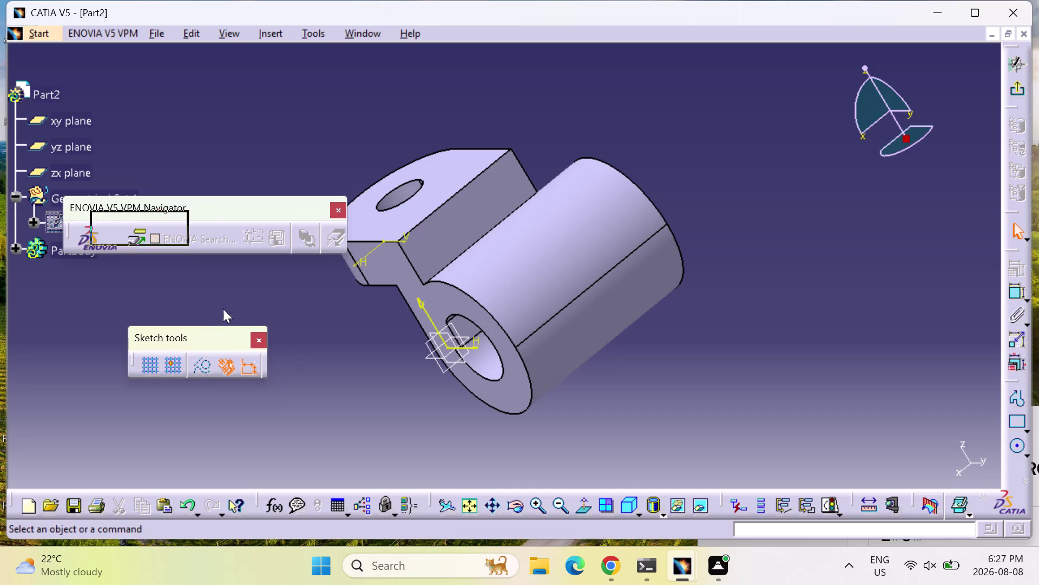
drag(211, 323, 653, 0)
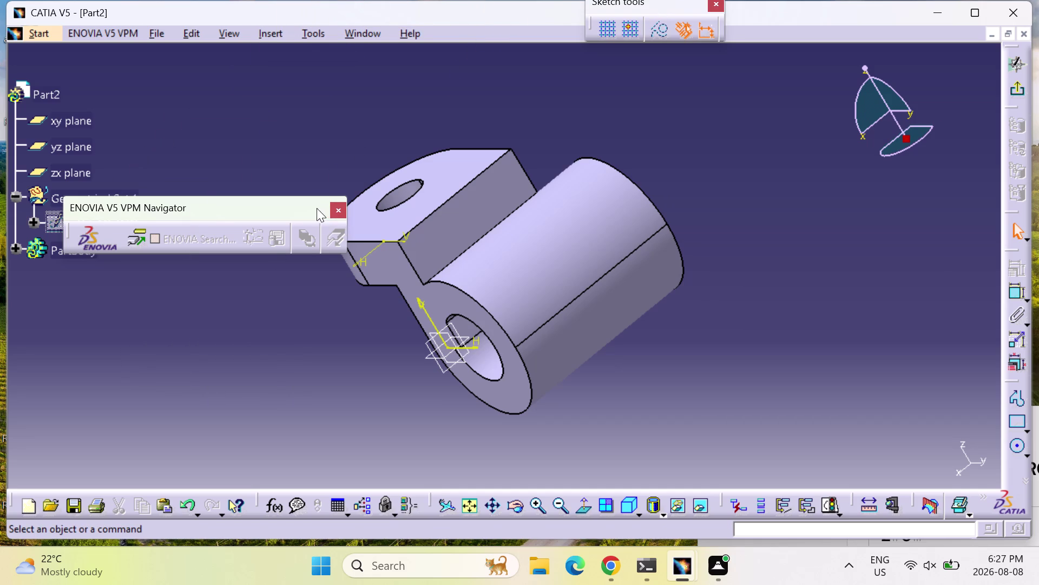
drag(298, 211, 576, 0)
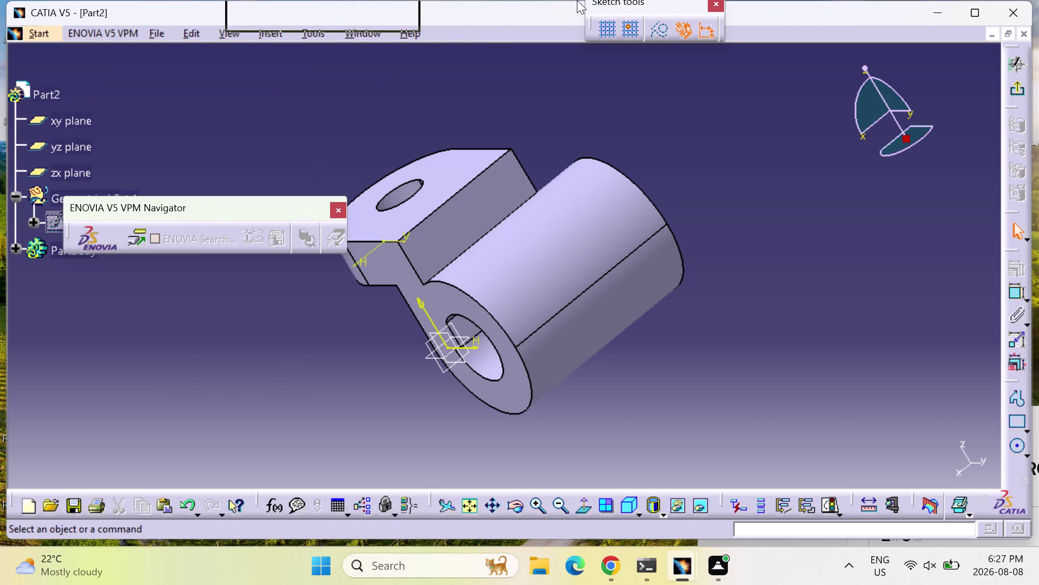
drag(575, 0, 587, 0)
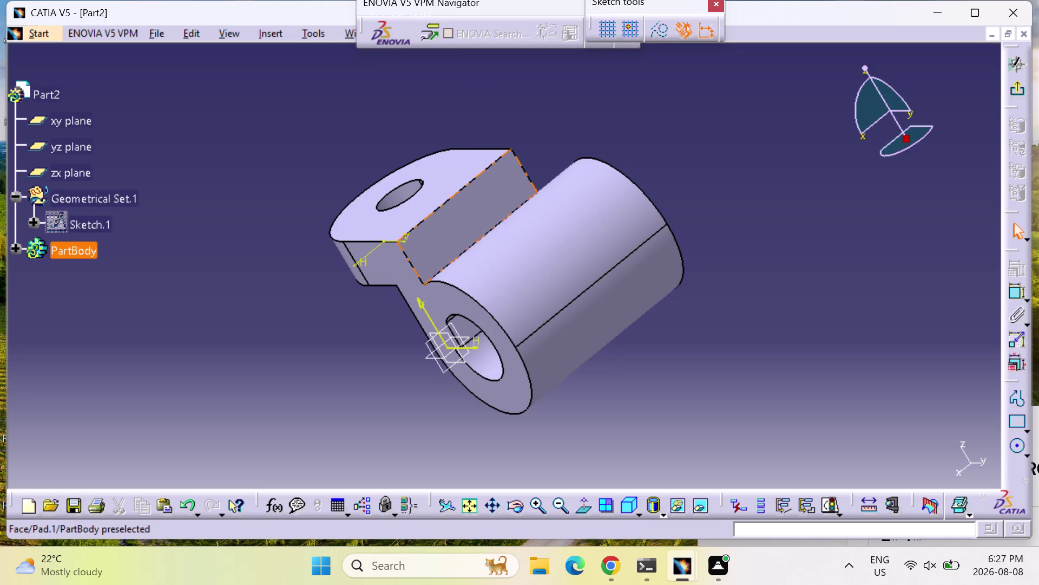
double_click(475, 310)
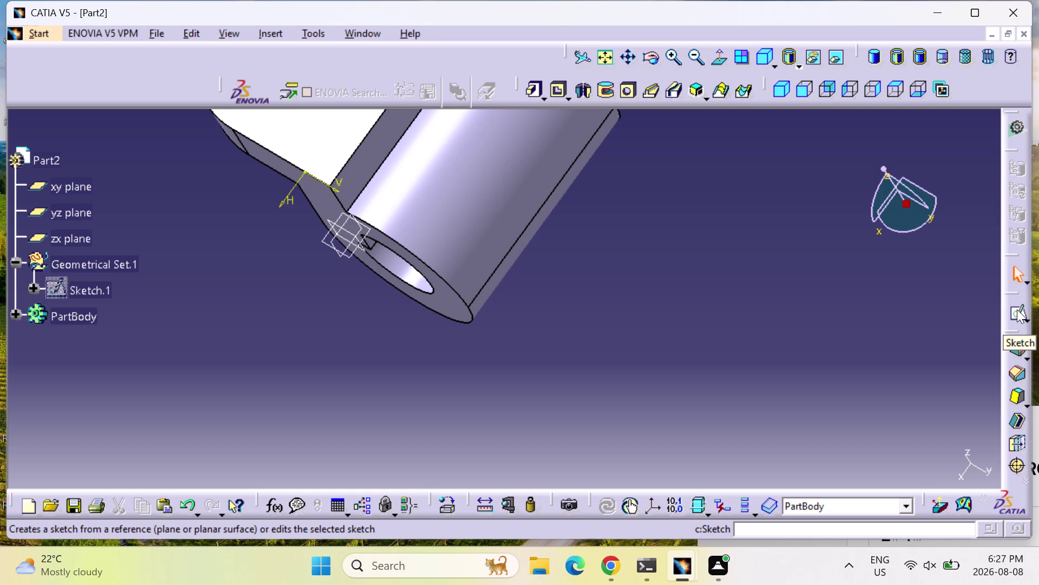
click(1018, 309)
click(1019, 299)
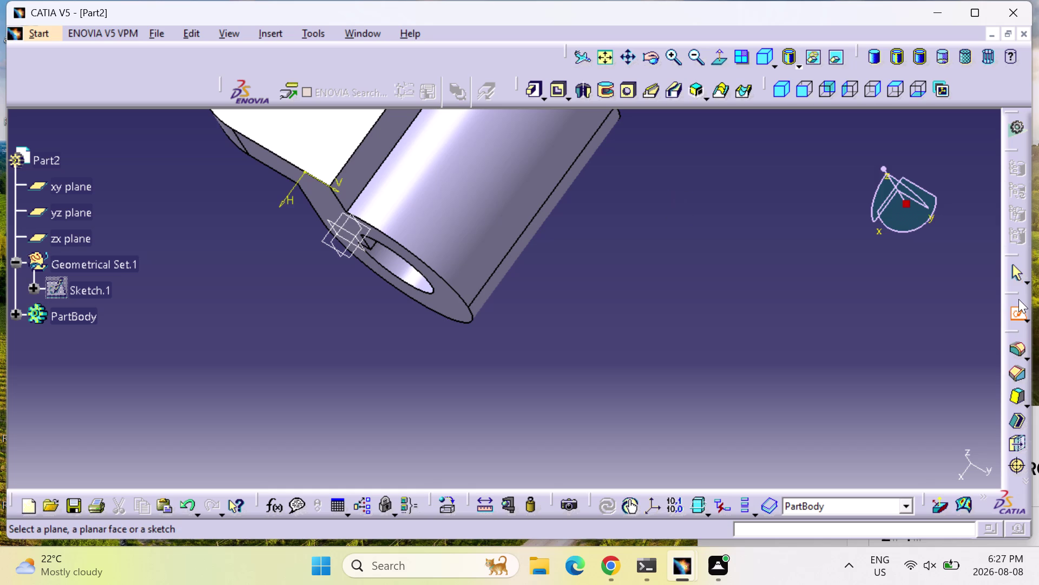
double_click(1019, 310)
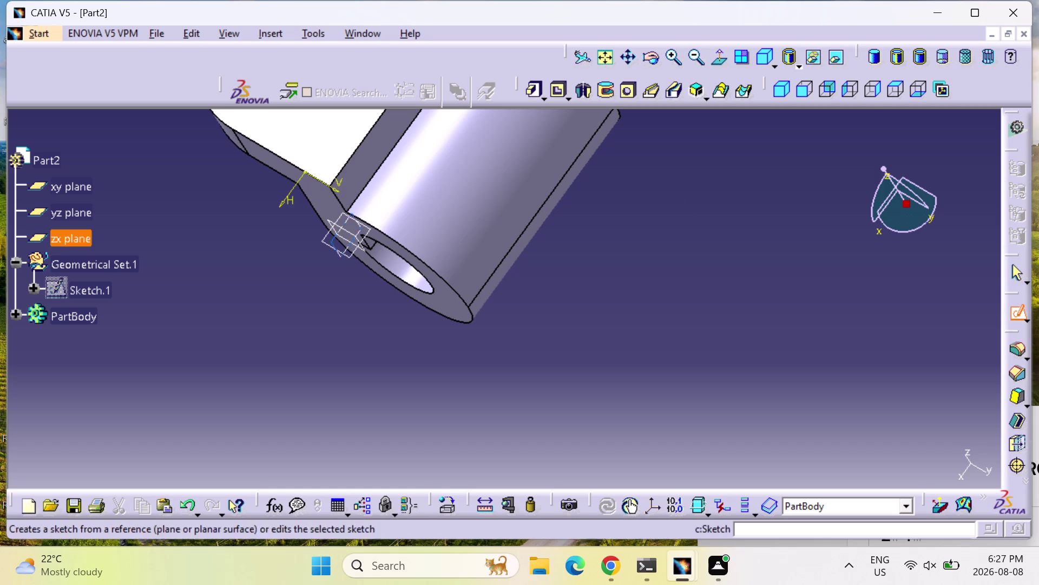
click(84, 214)
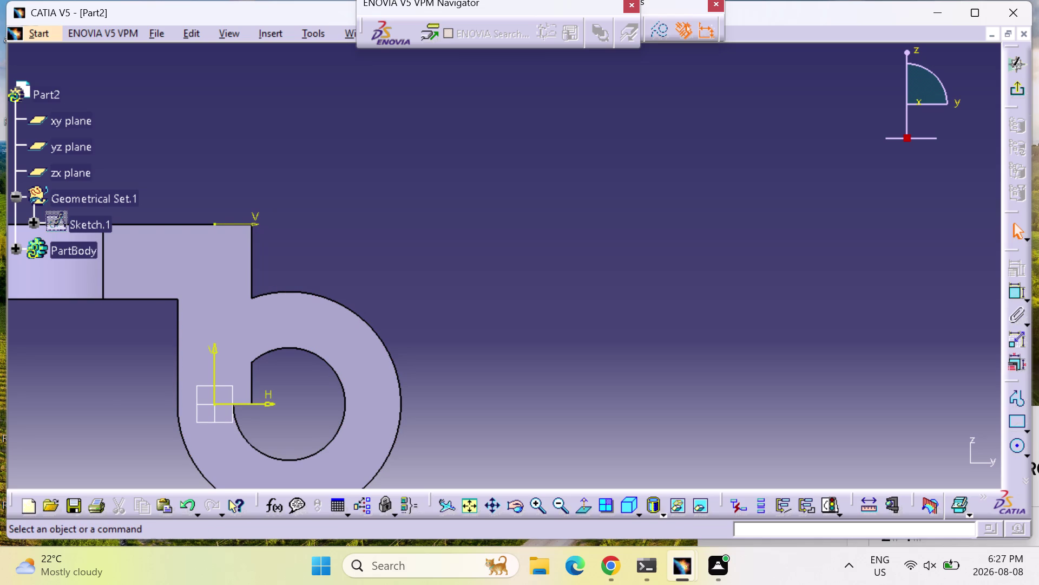
scroll(up, 3)
middle_drag(832, 210, 422, 337)
right_drag(832, 210, 423, 337)
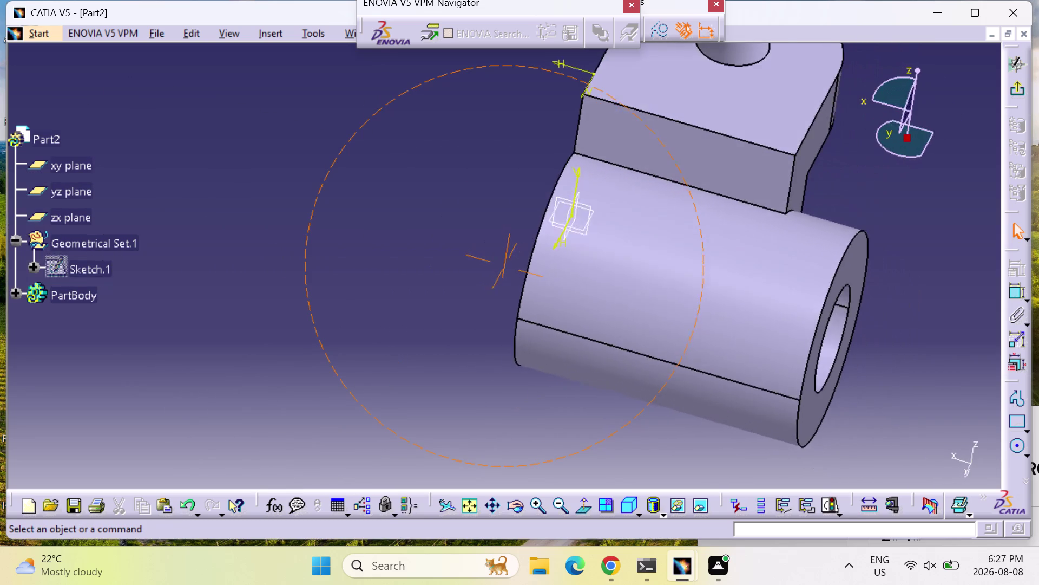
middle_drag(422, 336, 444, 335)
right_drag(422, 337, 442, 336)
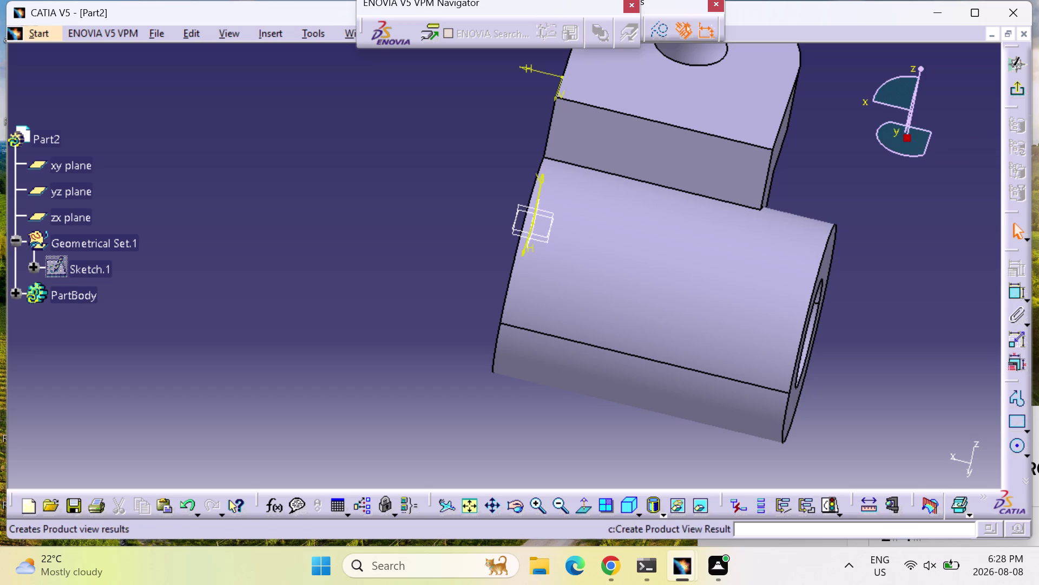
double_click(627, 273)
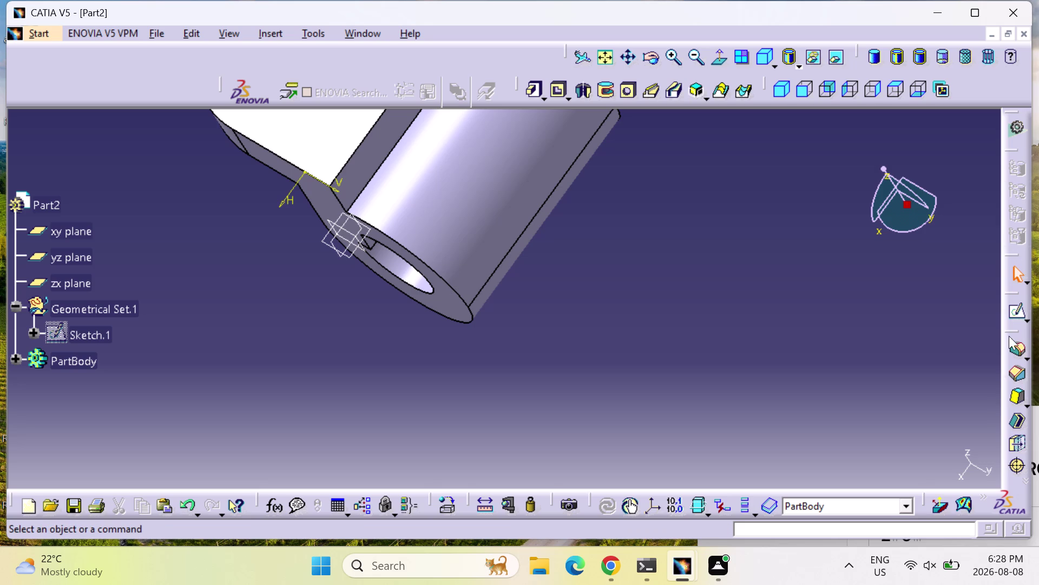
Drag the workbench tool groups by their handles into the top toolbar rows.
drag(1016, 329, 756, 59)
drag(755, 59, 660, 61)
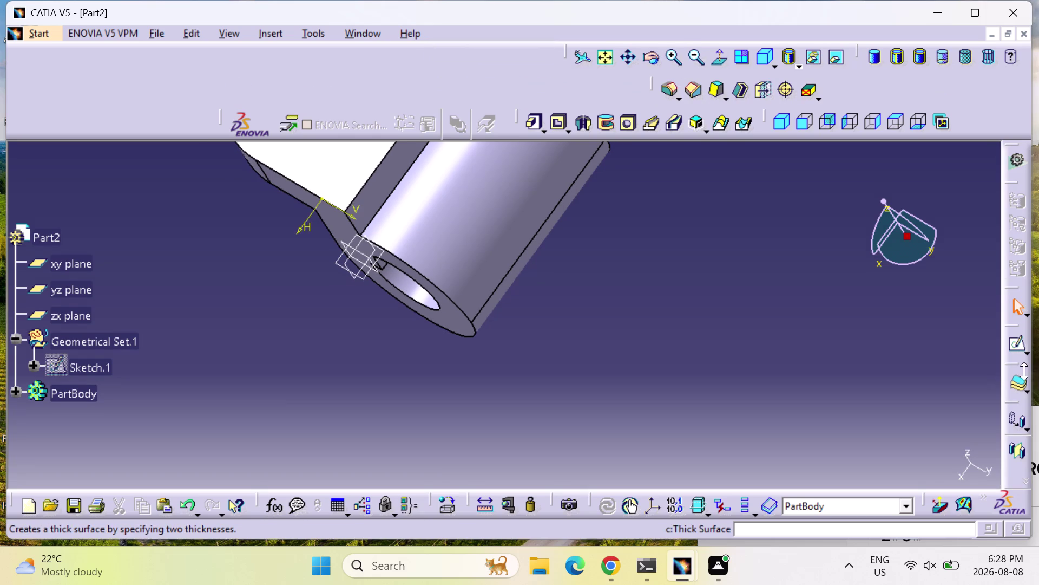
drag(1013, 365, 756, 117)
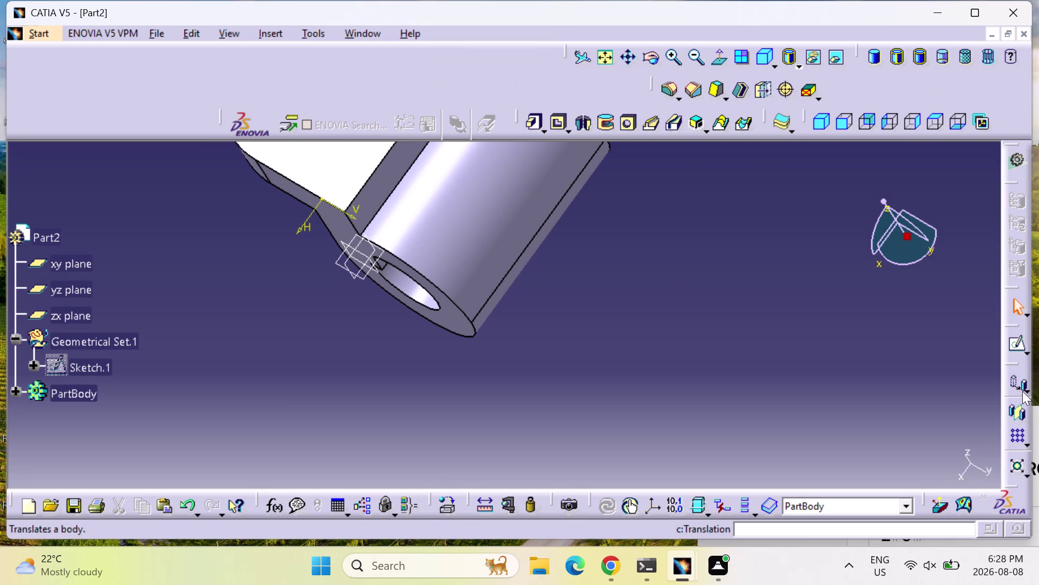
drag(1021, 366, 738, 67)
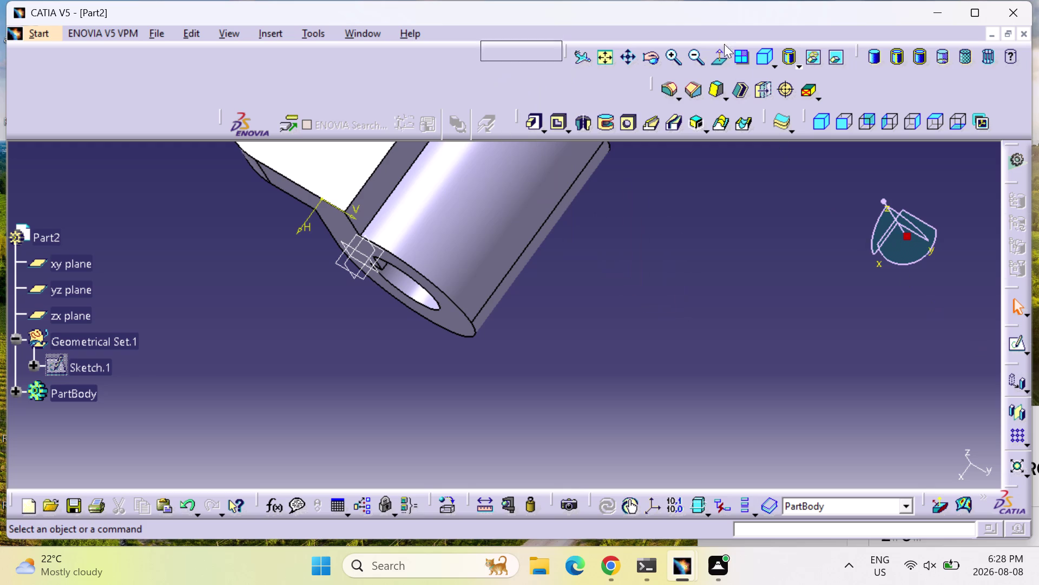
drag(738, 67, 723, 45)
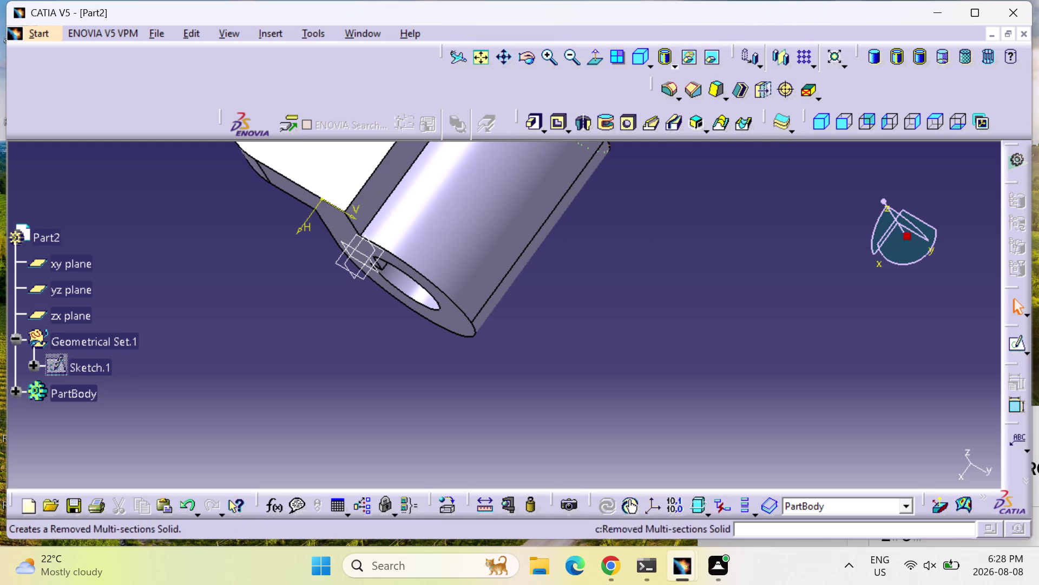
drag(1011, 366, 728, 133)
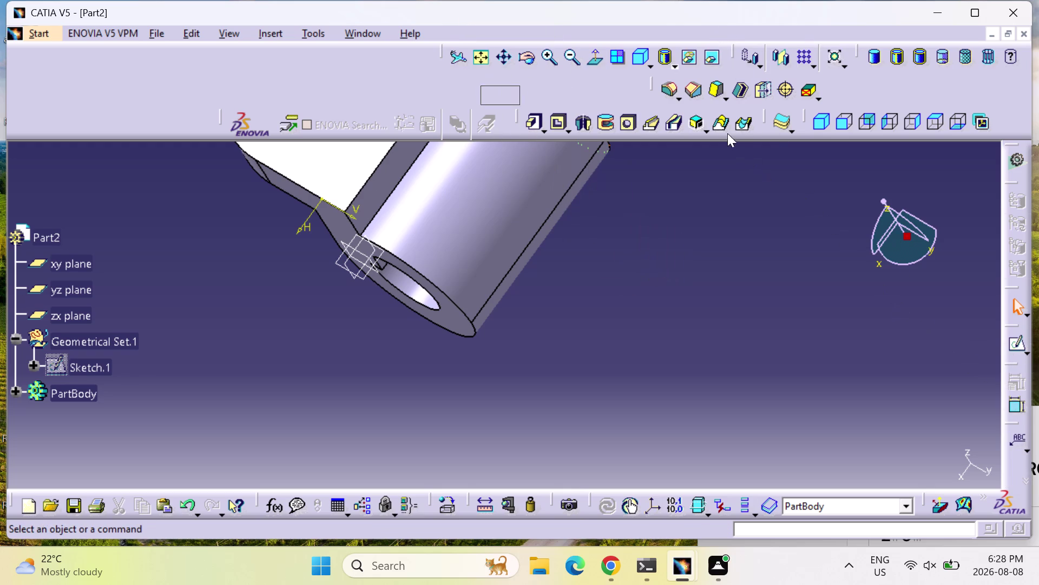
drag(727, 133, 713, 120)
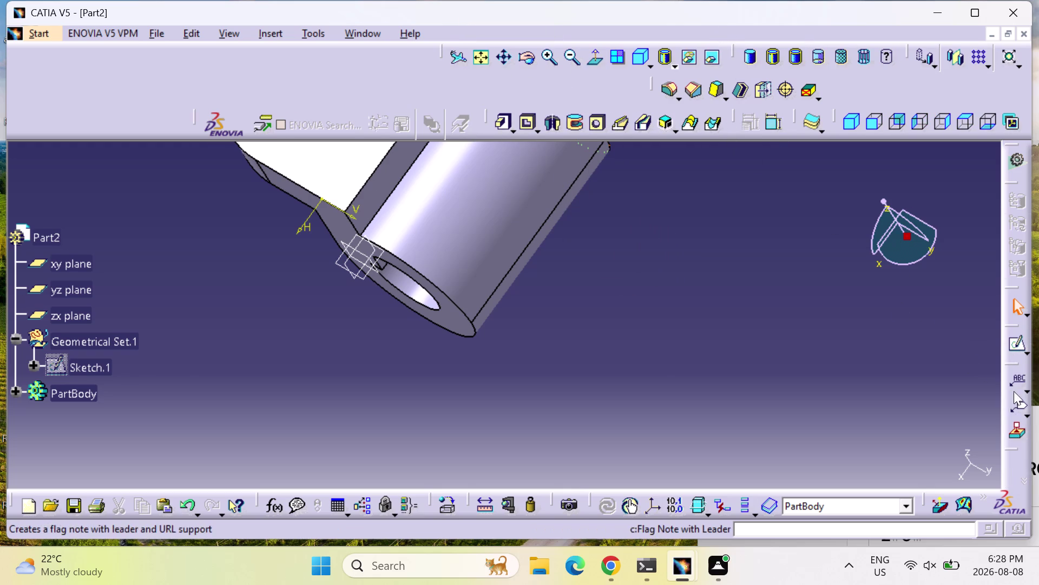
drag(1013, 367, 901, 125)
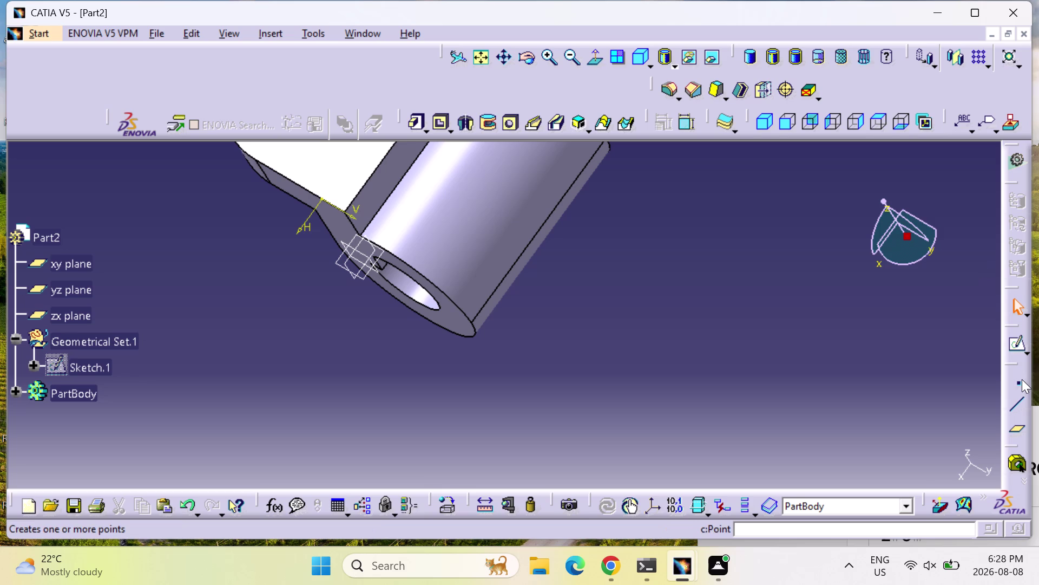
drag(1016, 364, 719, 276)
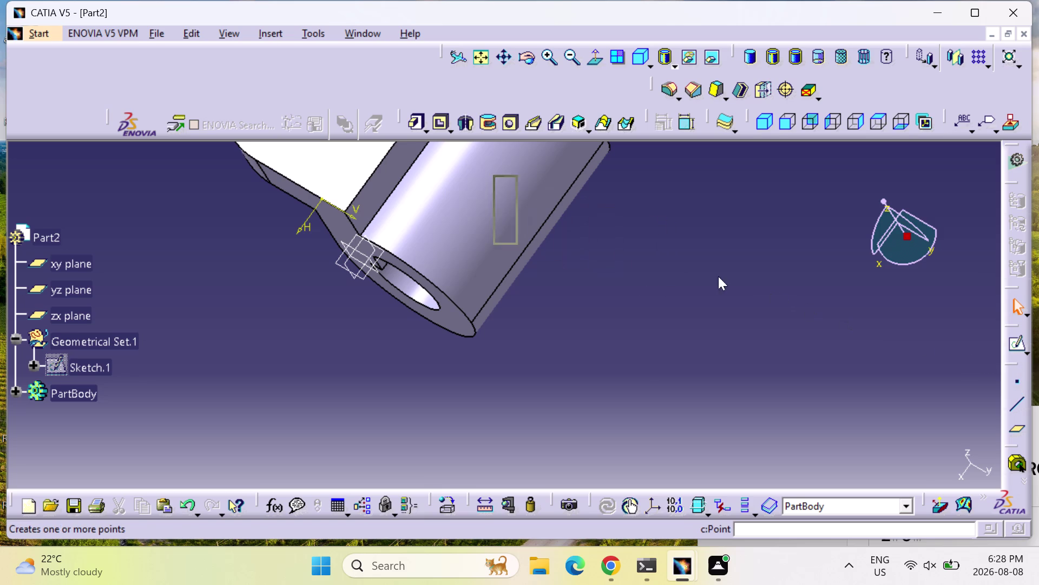
drag(719, 276, 1038, 380)
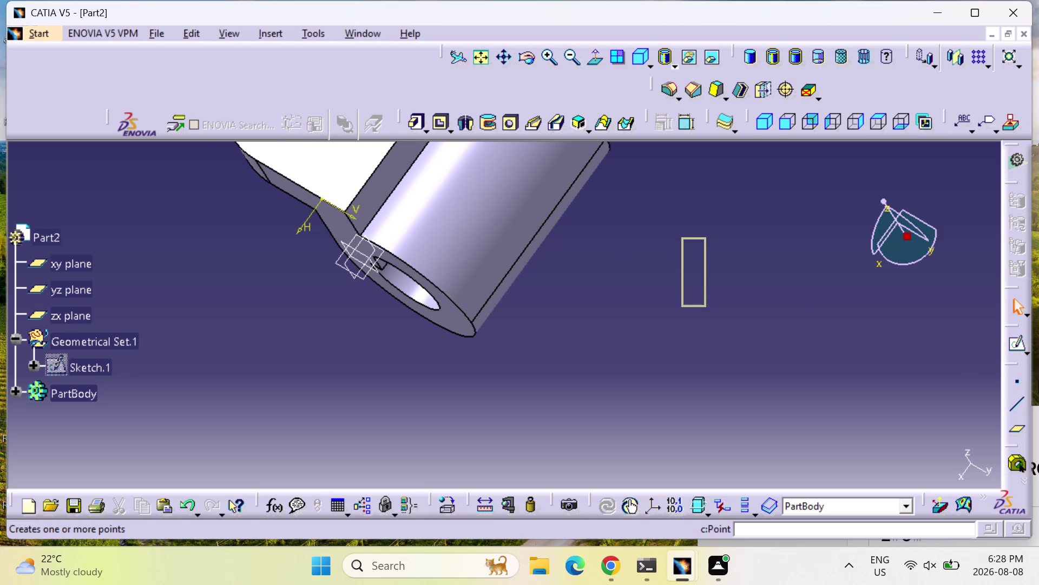
drag(1038, 380, 1038, 381)
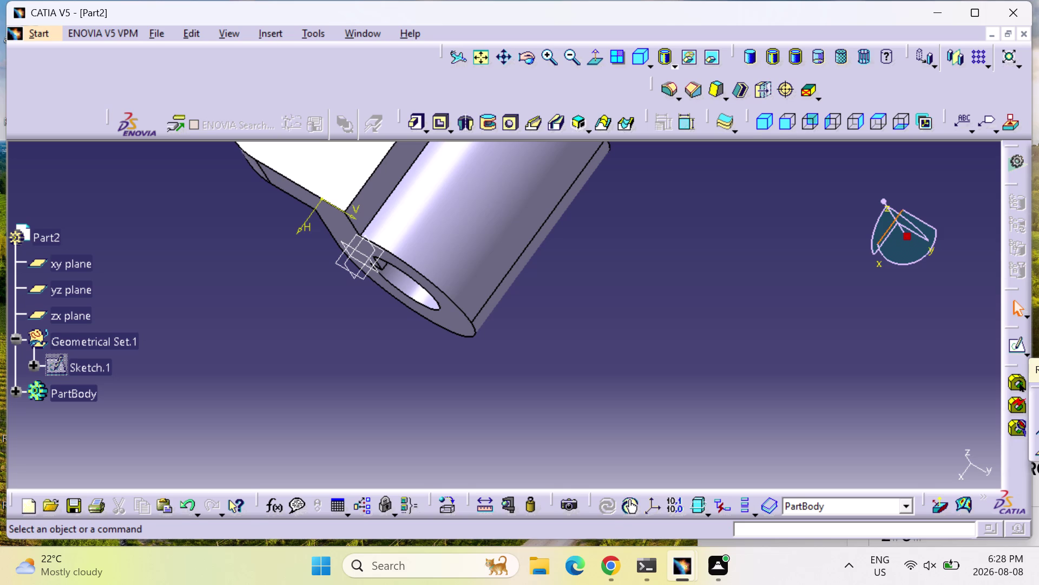
Right-click the top toolbar area and dock the remaining groups in the right-hand column.
right_click(853, 63)
right_click(883, 95)
right_drag(857, 88, 850, 87)
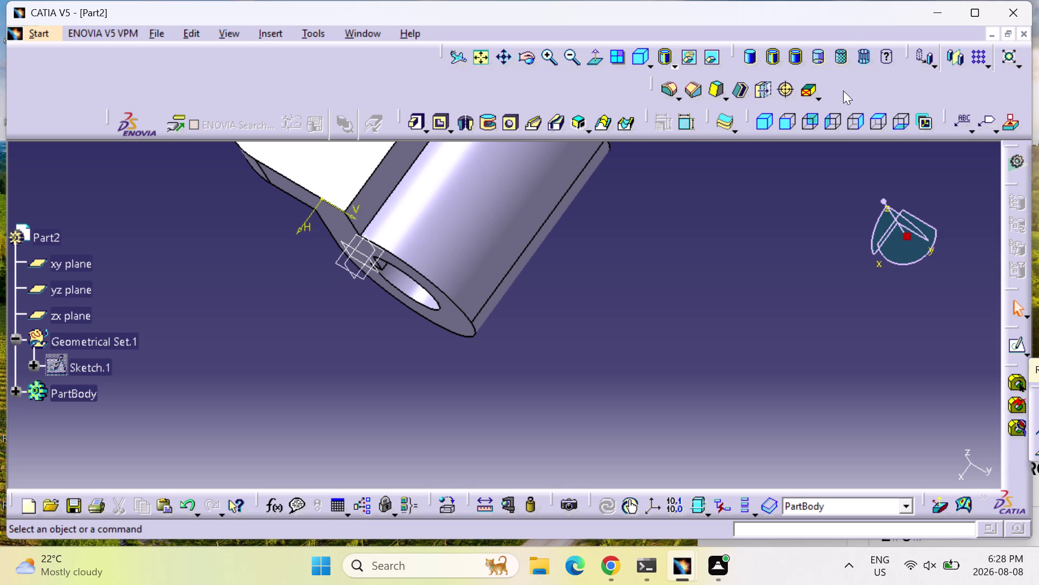
right_click(835, 93)
right_click(835, 92)
right_click(834, 93)
scroll(down, 3)
right_click(834, 92)
drag(1032, 404, 979, 395)
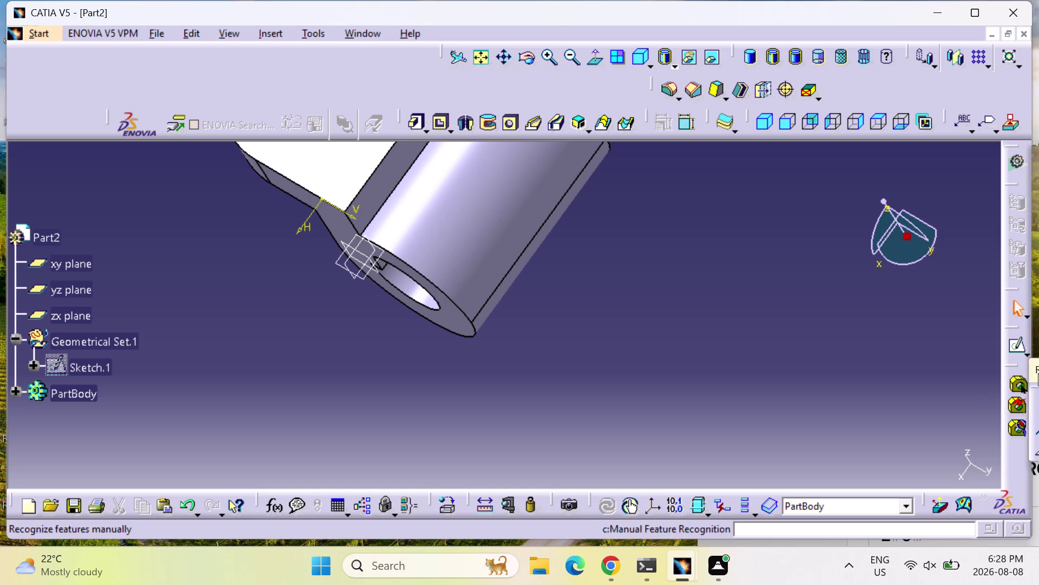
drag(1034, 369, 1003, 365)
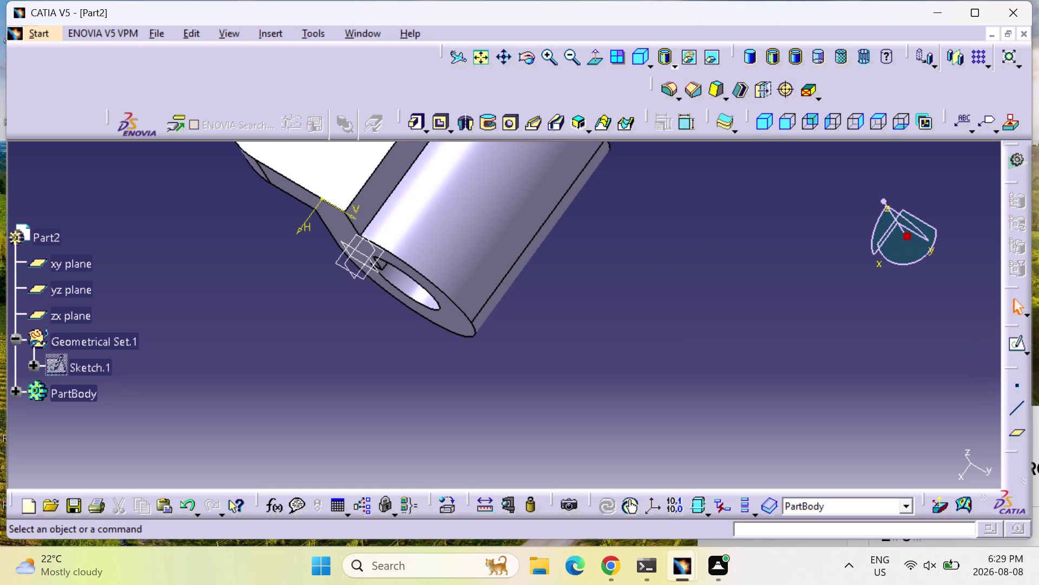
click(1014, 430)
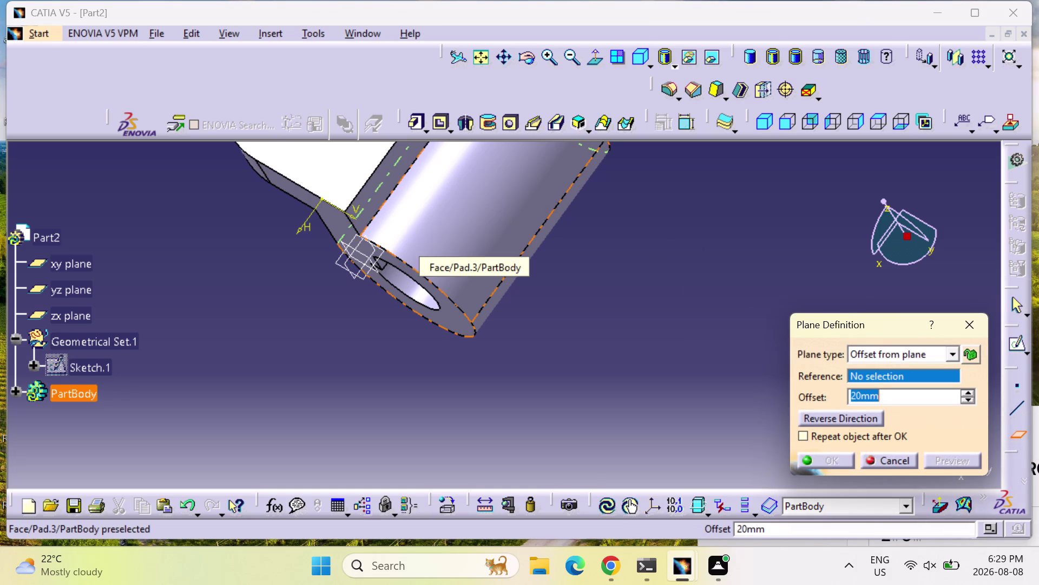
Create a reversed offset plane from the yz plane, entering 40 as the offset.
click(363, 254)
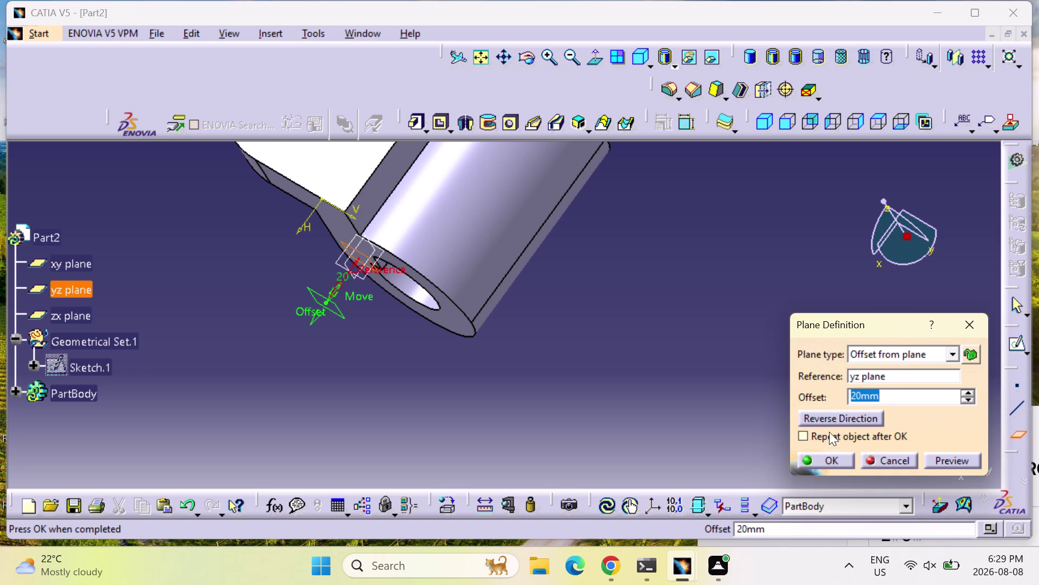
click(839, 419)
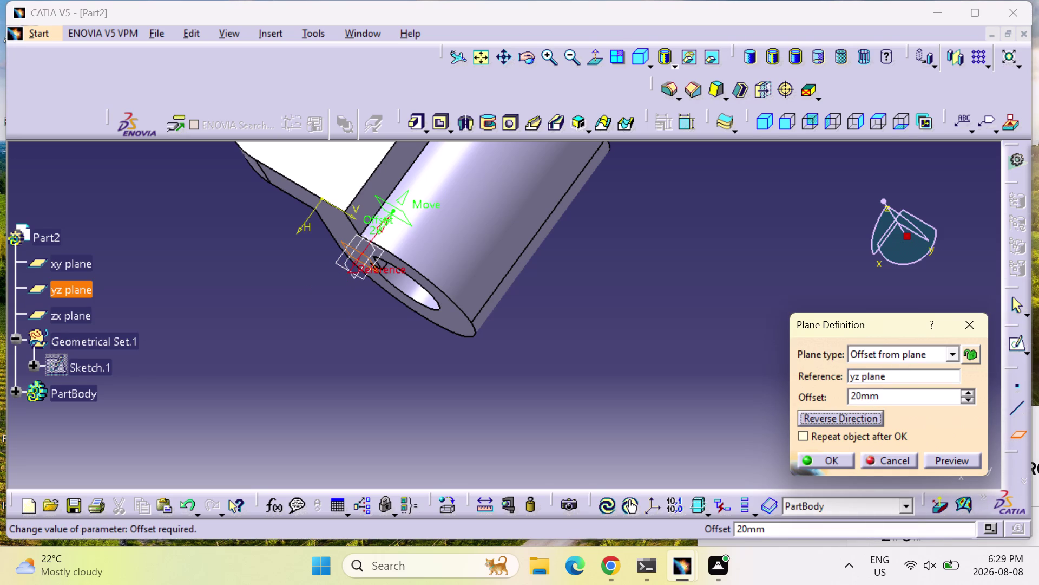
click(888, 396)
triple_click(888, 396)
click(888, 396)
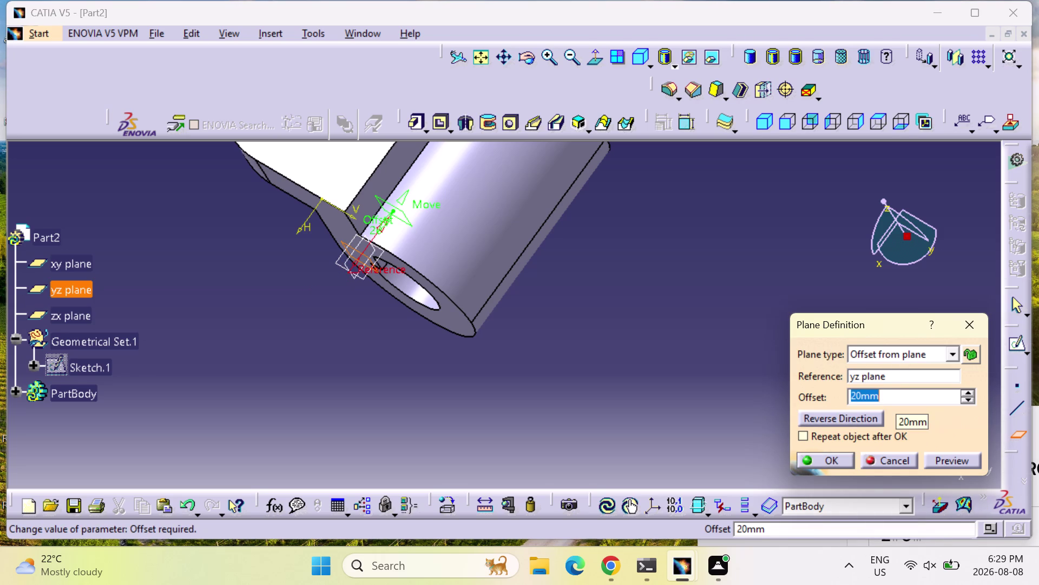
text(40)
key(Return)
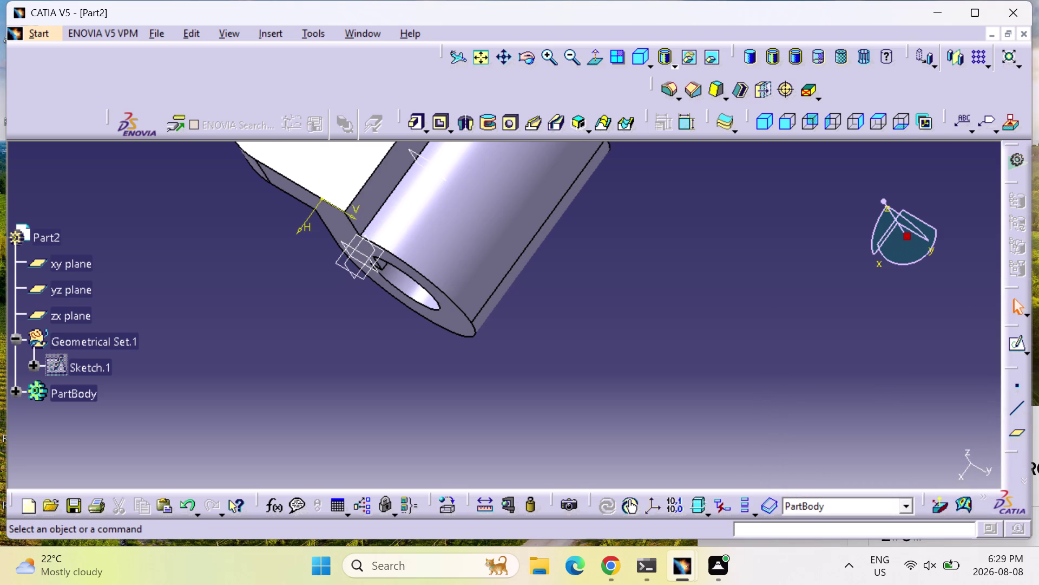
click(485, 61)
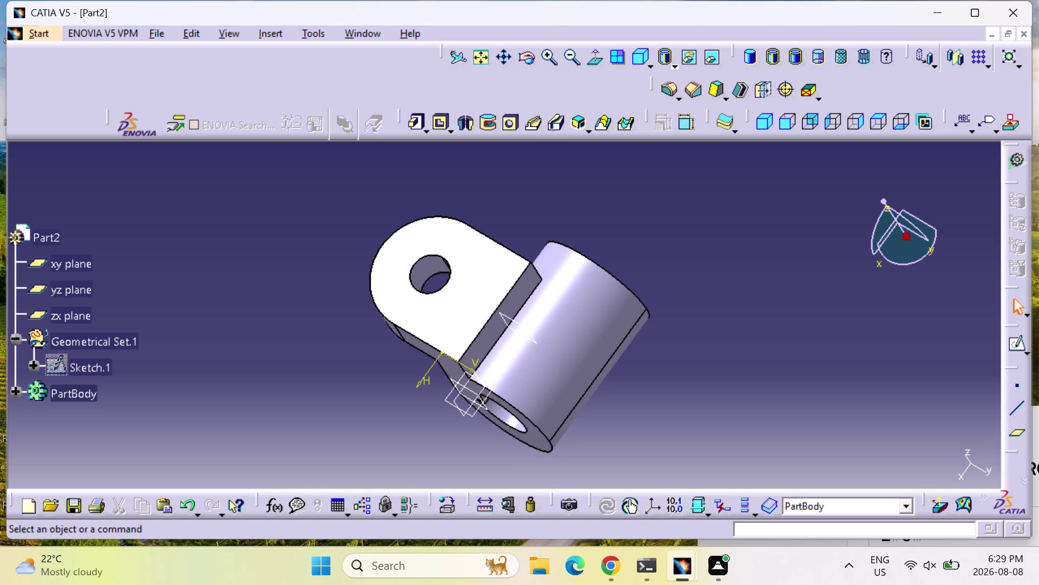
middle_drag(440, 419, 581, 365)
right_drag(440, 419, 581, 365)
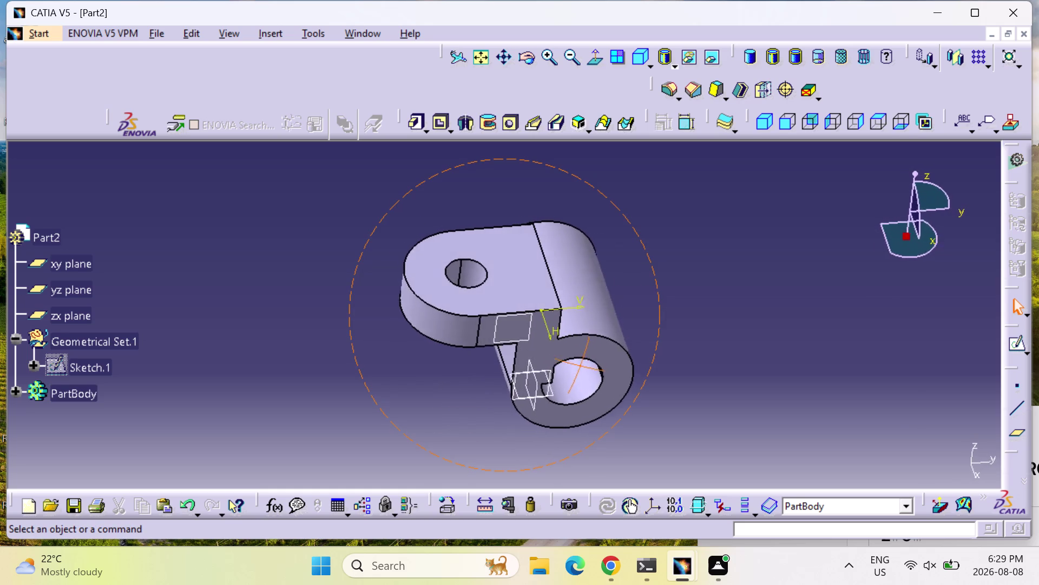
right_drag(581, 366, 552, 372)
middle_drag(581, 365, 551, 372)
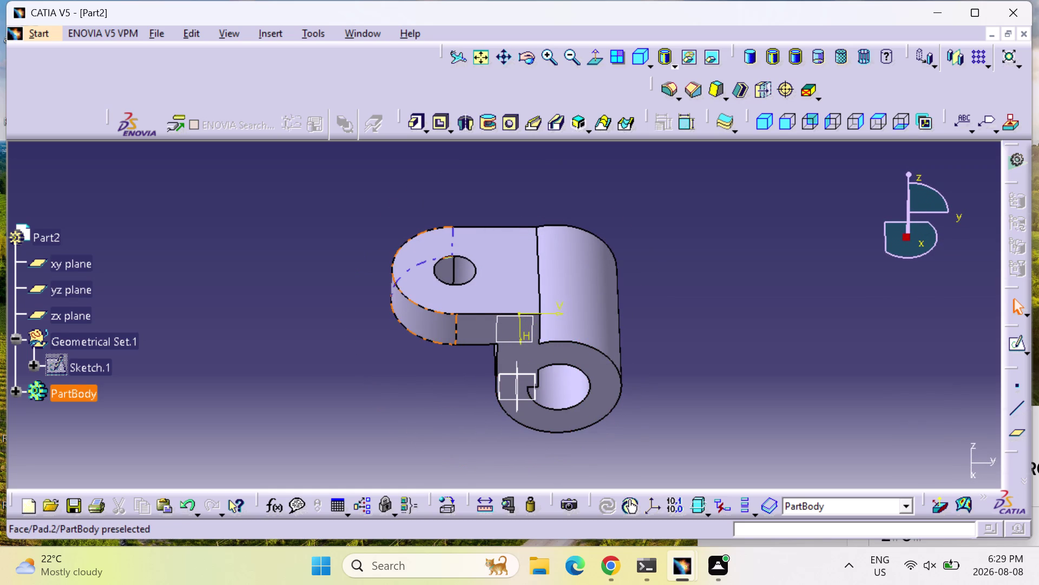
click(474, 334)
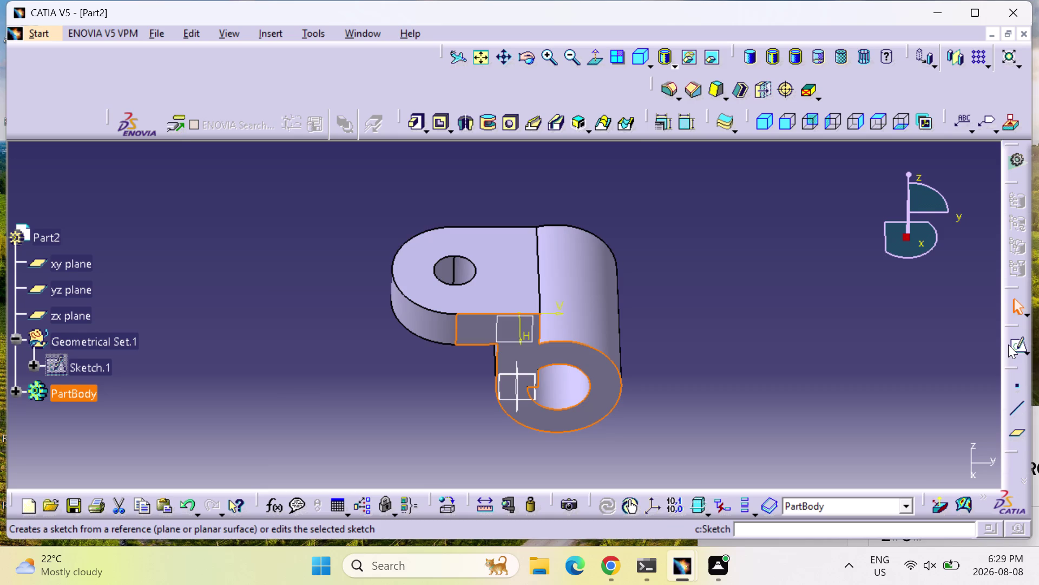
click(1009, 345)
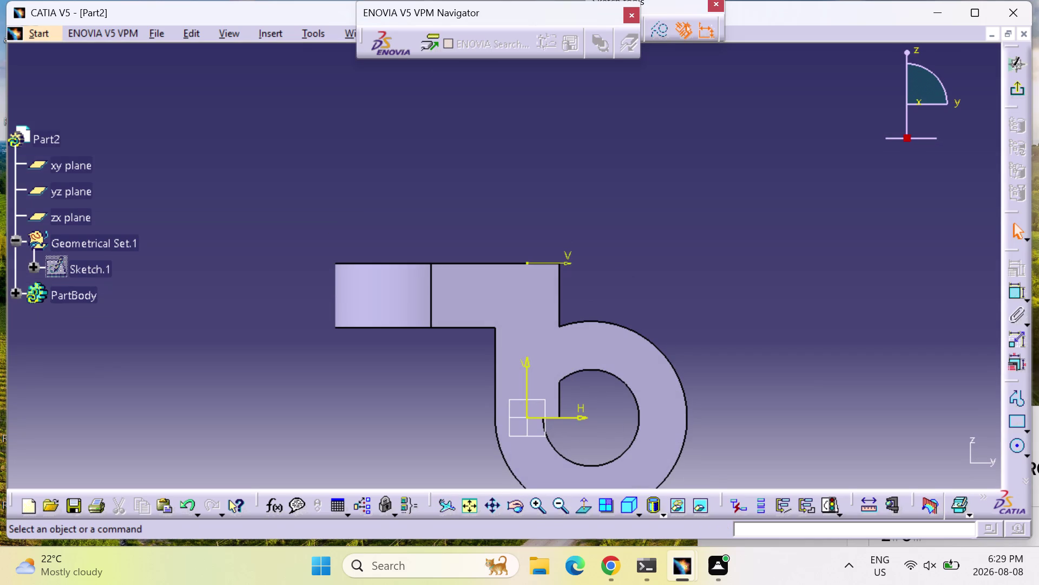
middle_drag(689, 293, 619, 303)
right_drag(689, 293, 620, 303)
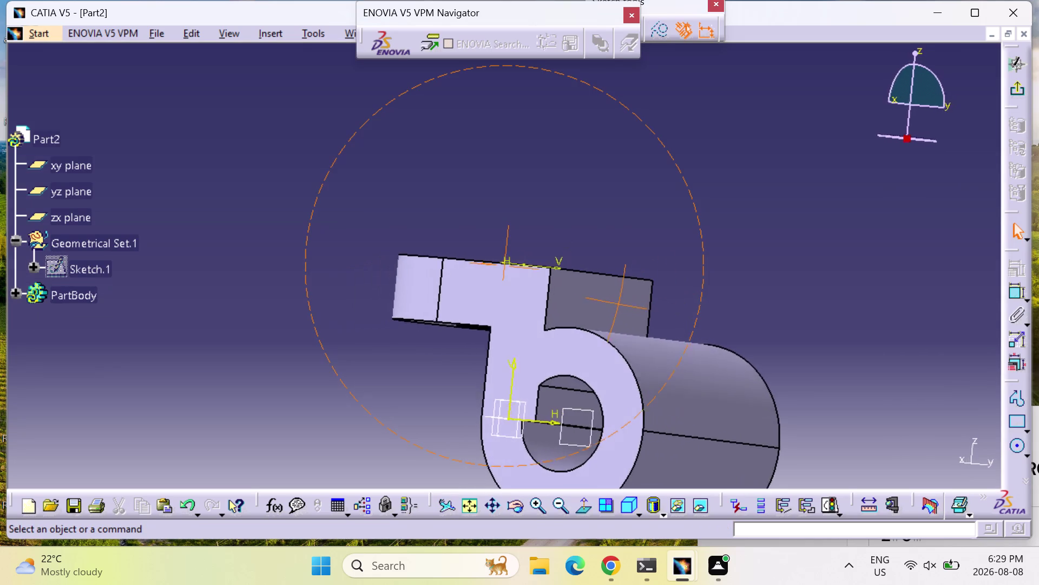
middle_drag(620, 303, 468, 346)
right_drag(619, 304, 469, 346)
middle_click(718, 285)
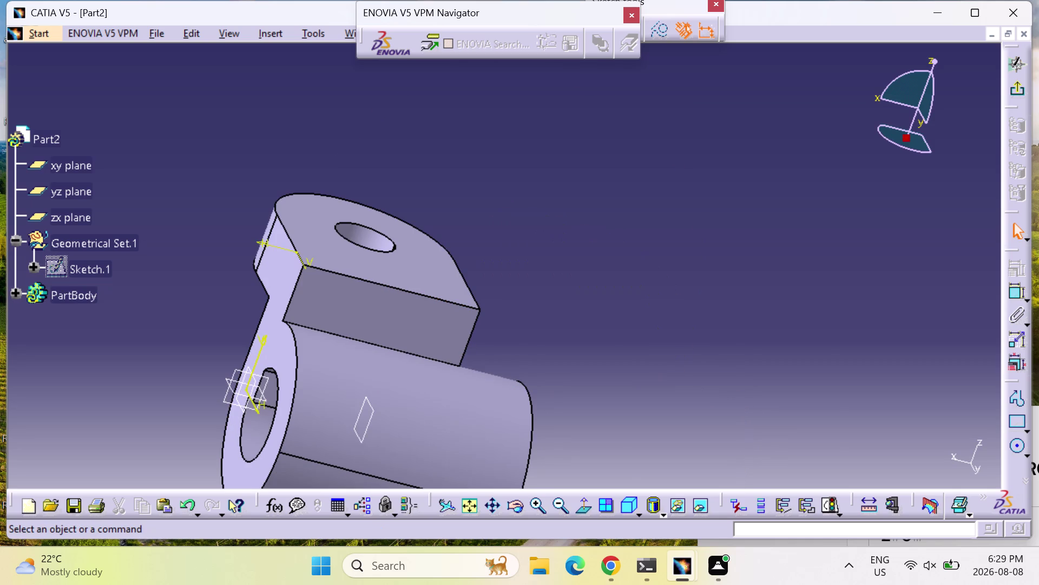
click(367, 423)
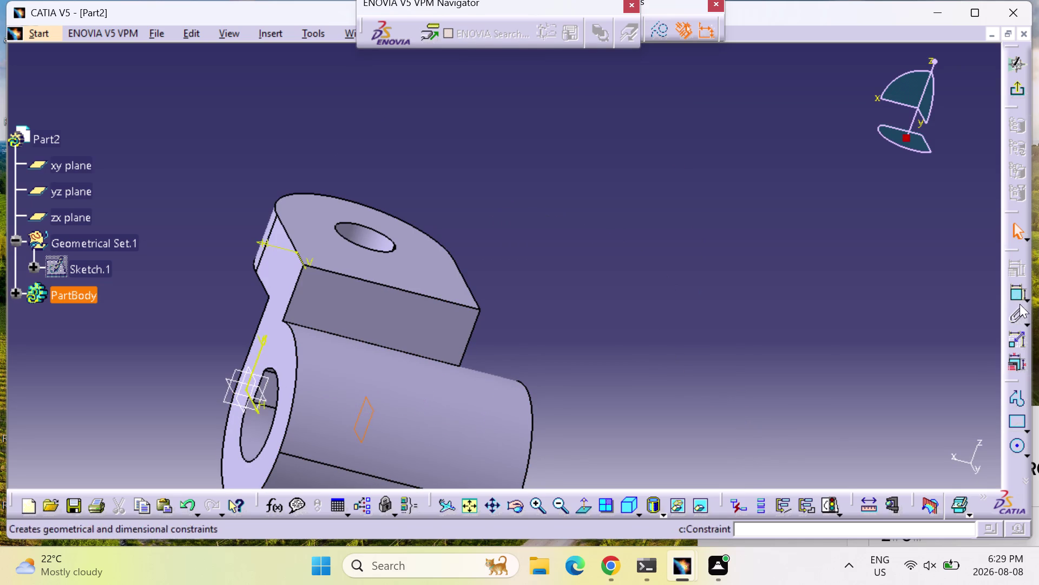
drag(1021, 79, 1021, 84)
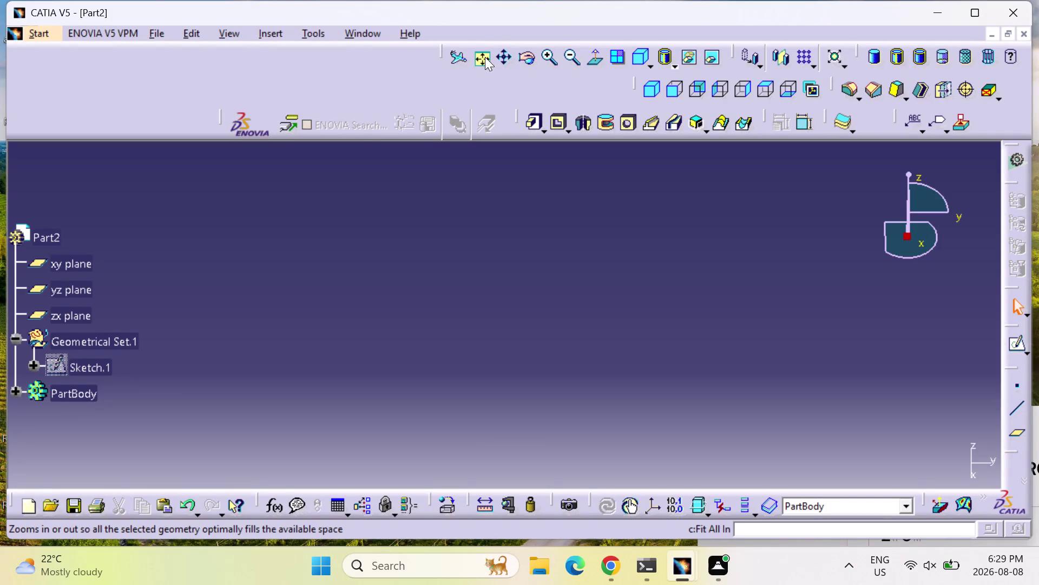
click(485, 56)
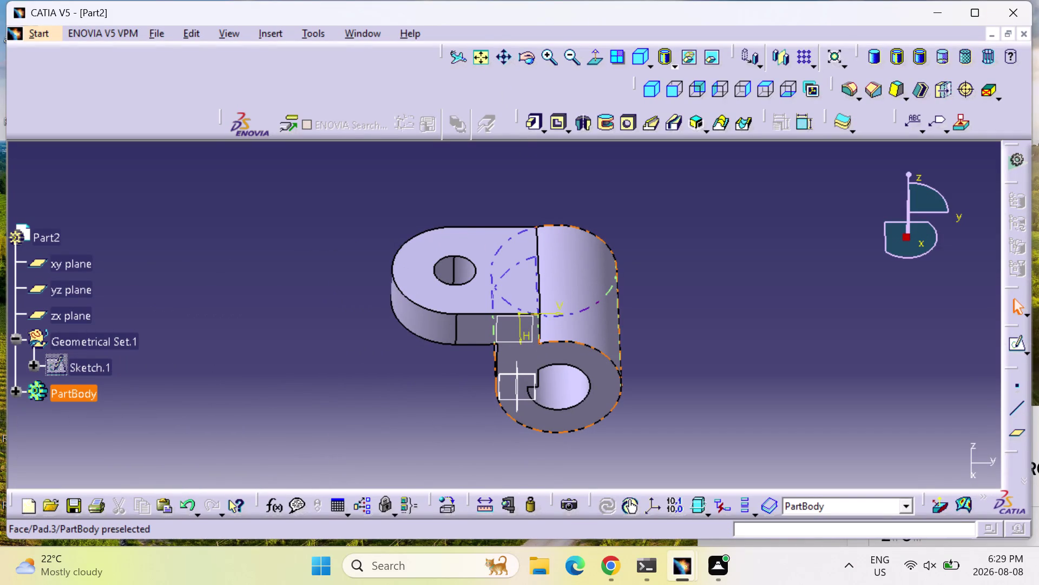
middle_drag(588, 330, 431, 301)
right_drag(587, 331, 431, 301)
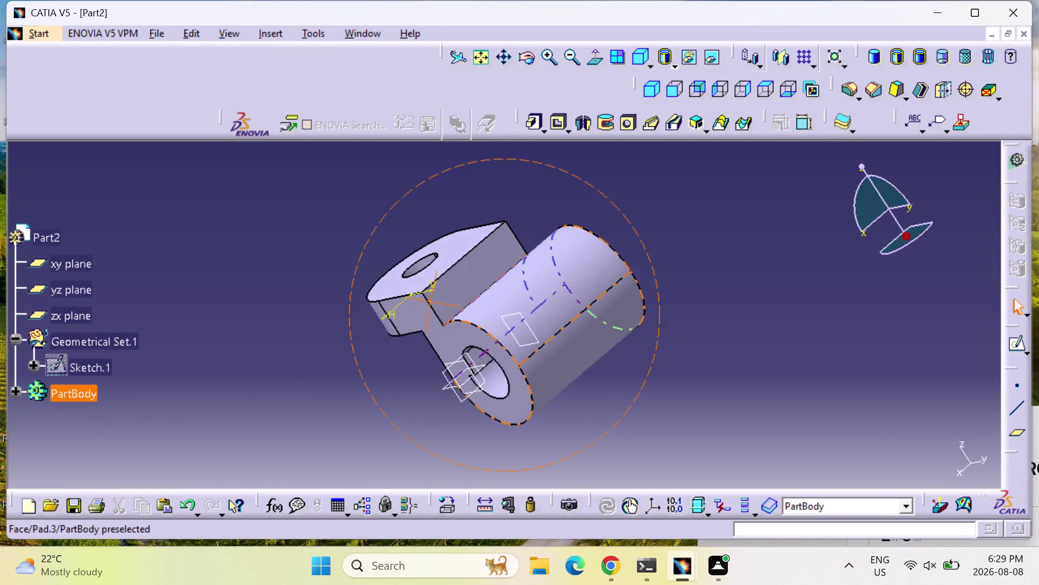
middle_drag(431, 301, 420, 348)
right_drag(431, 301, 420, 348)
click(533, 331)
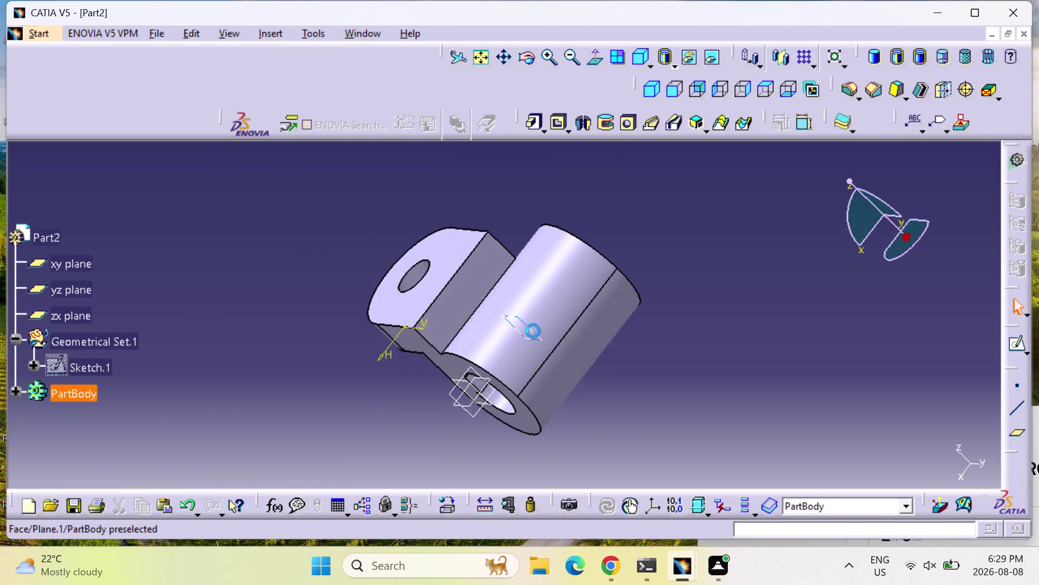
click(1016, 348)
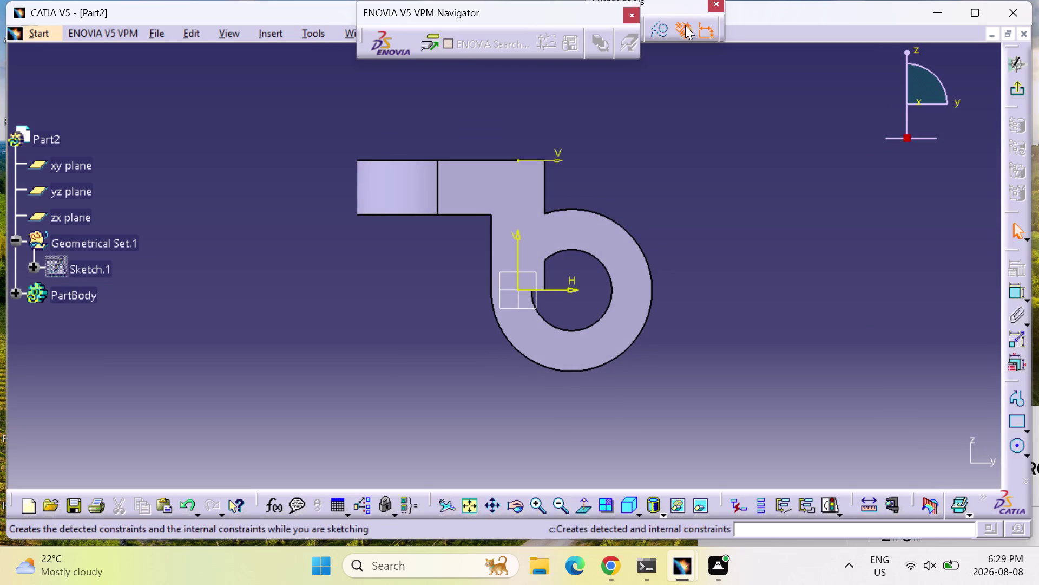
Draw a sloped line from the top corner of the vertical edge down to just above the lug.
click(1024, 403)
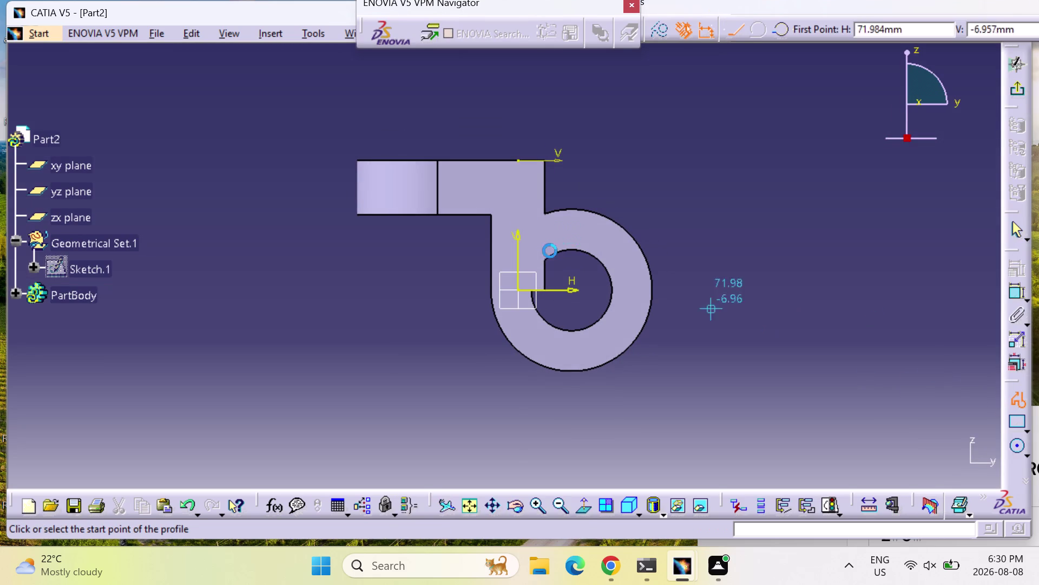
click(568, 155)
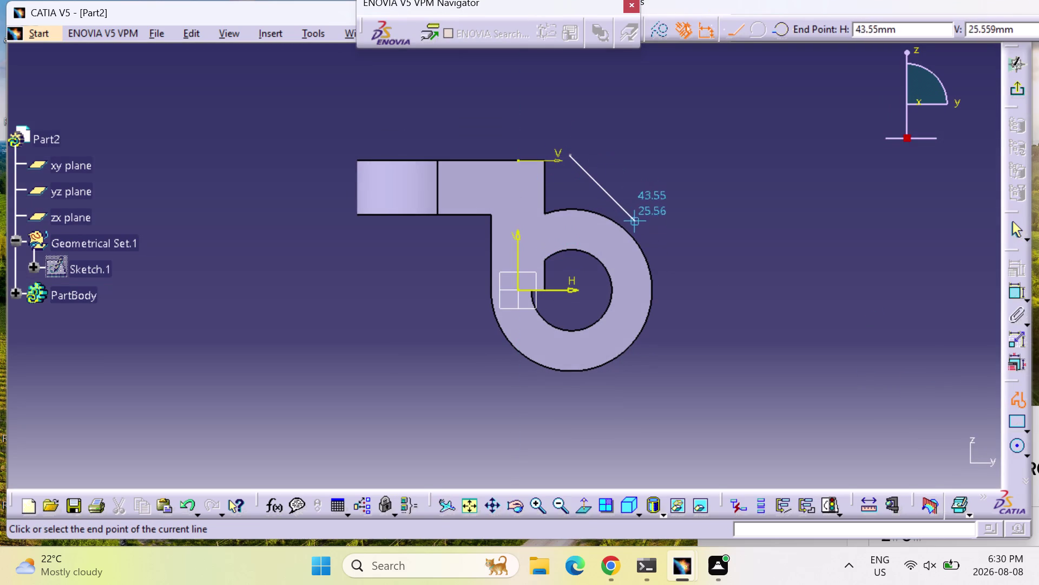
click(637, 224)
key(Escape)
key(Escape)
key(Escape)
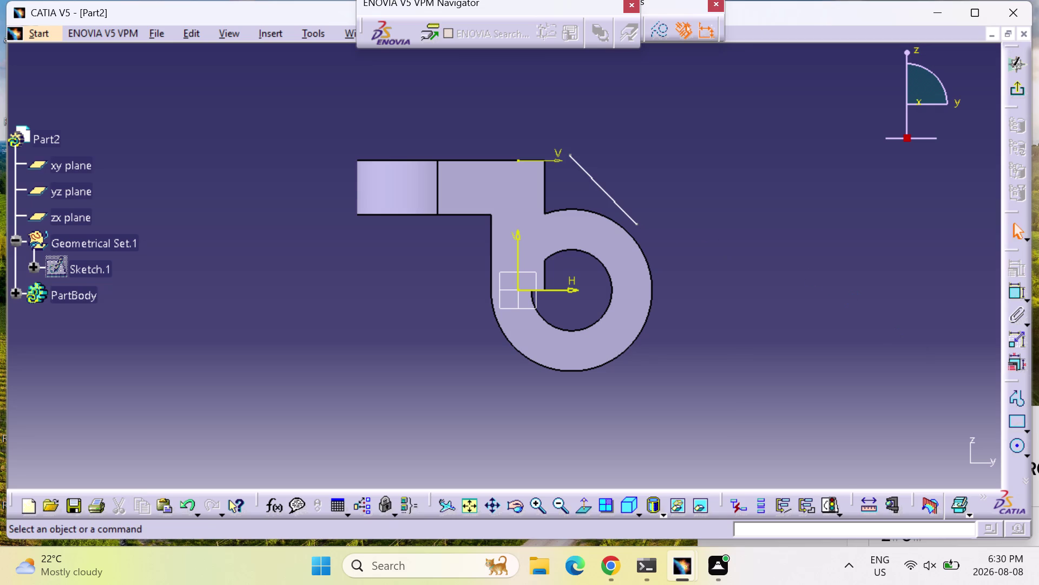
click(1014, 293)
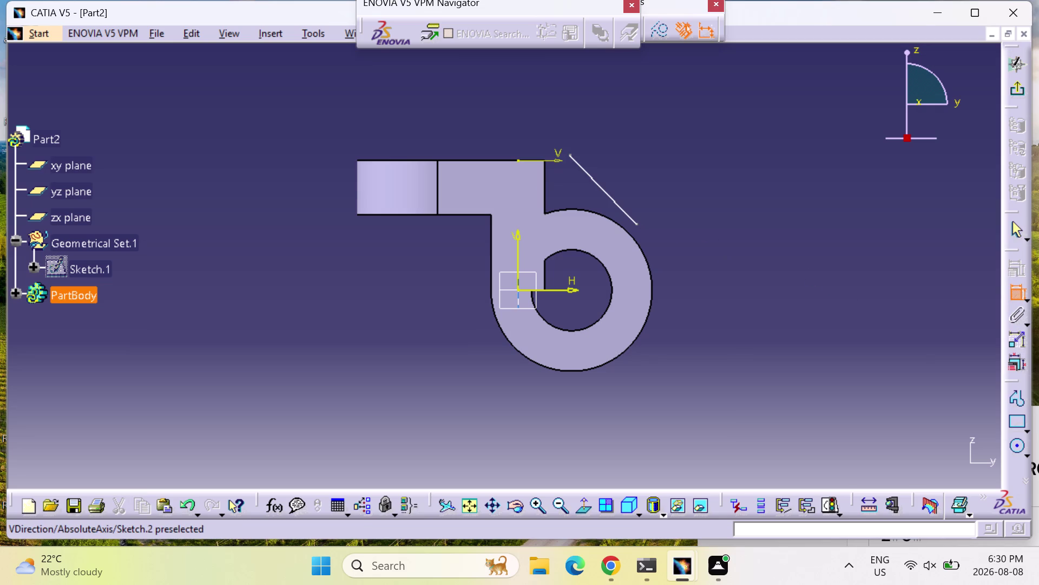
click(572, 155)
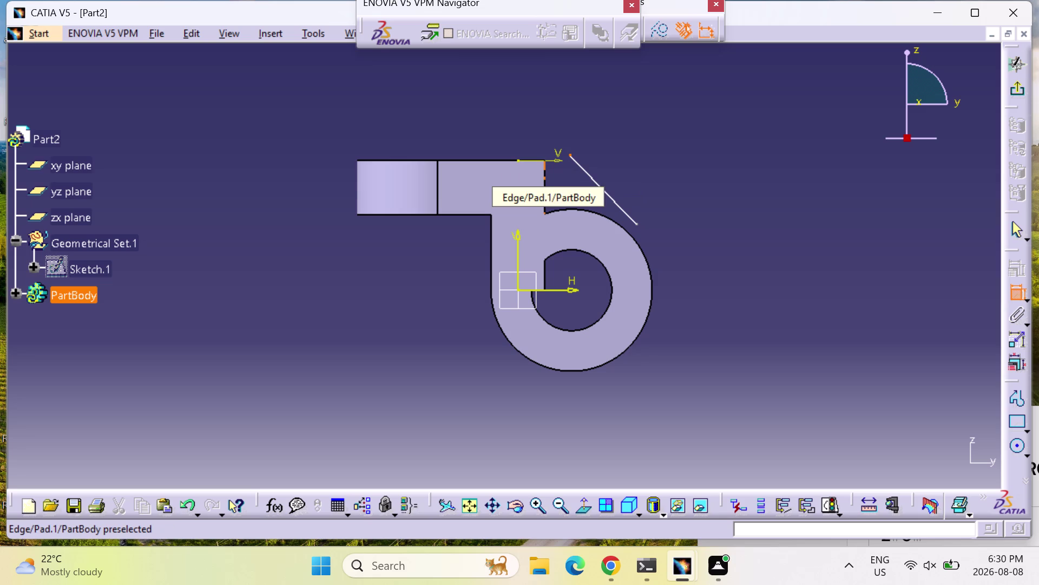
Make the sloped line's top end coincident with the upper block's corner.
click(543, 163)
right_click(546, 164)
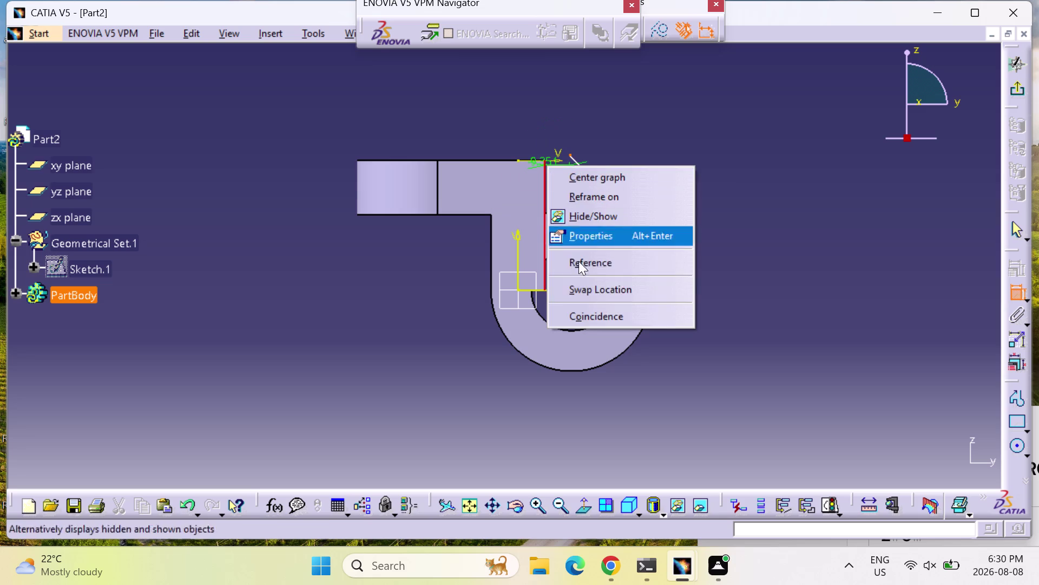
click(596, 307)
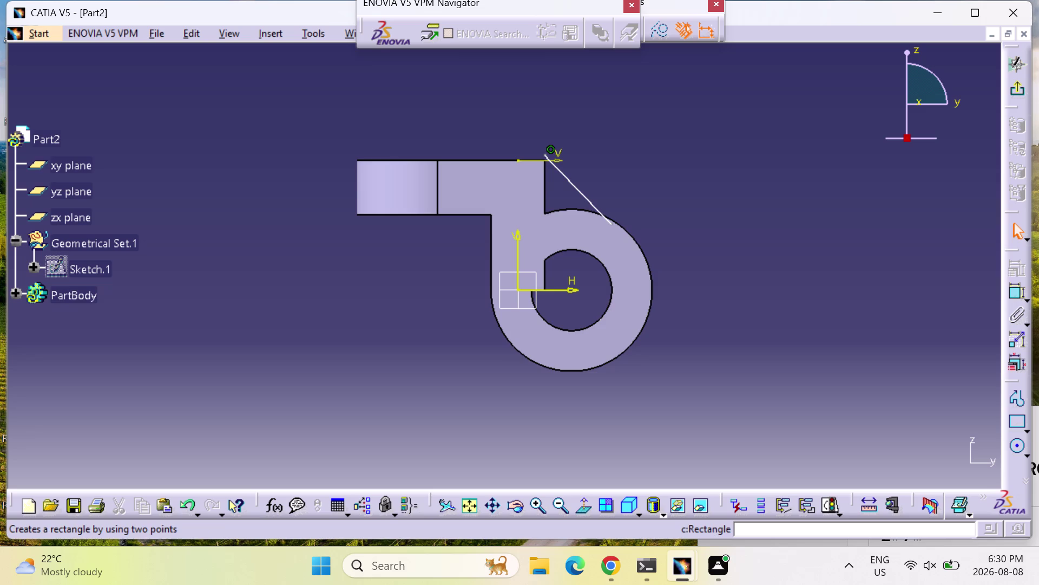
triple_click(544, 502)
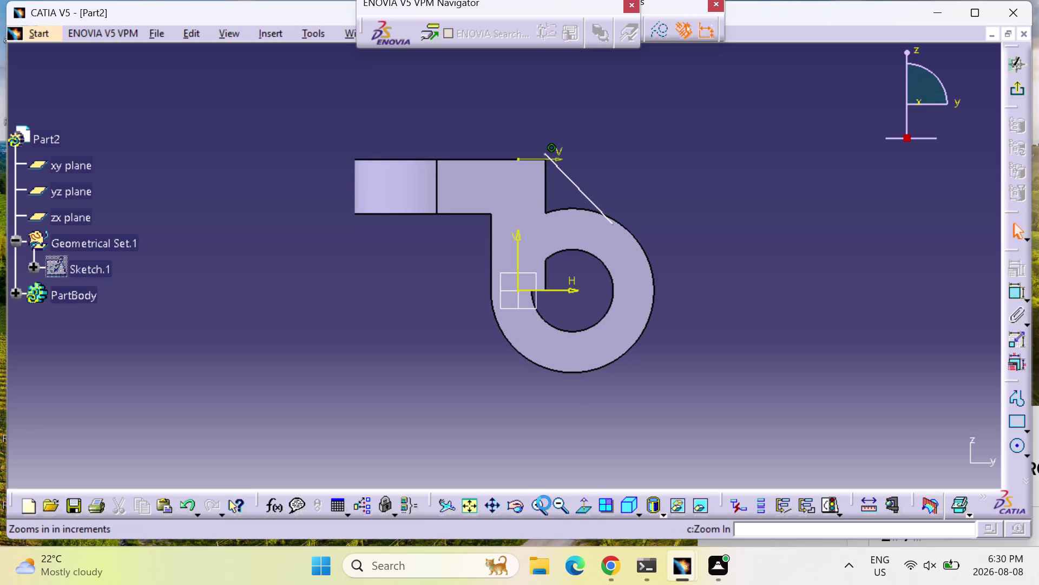
middle_drag(452, 274, 440, 341)
click(1014, 292)
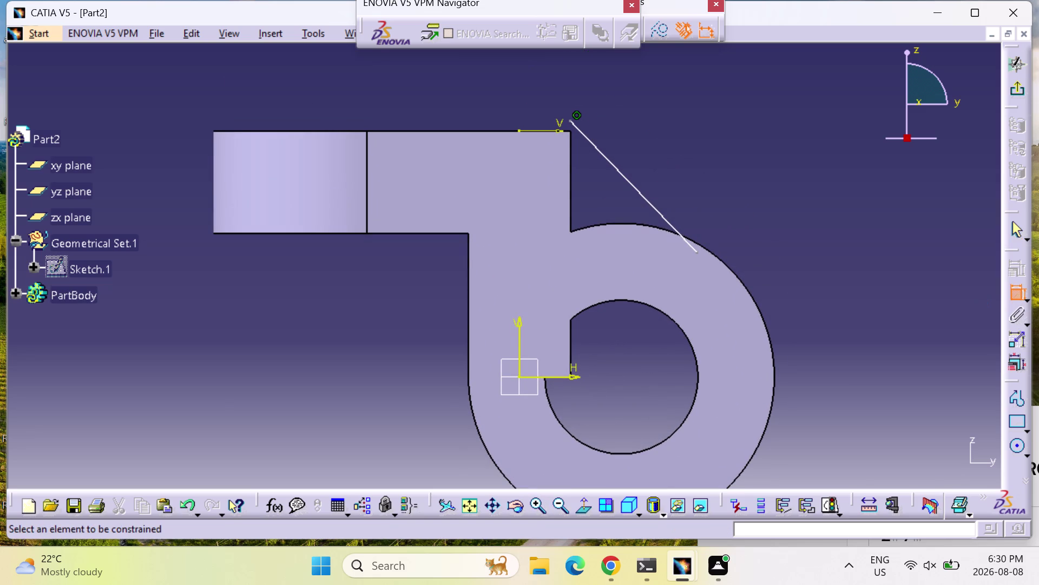
click(573, 121)
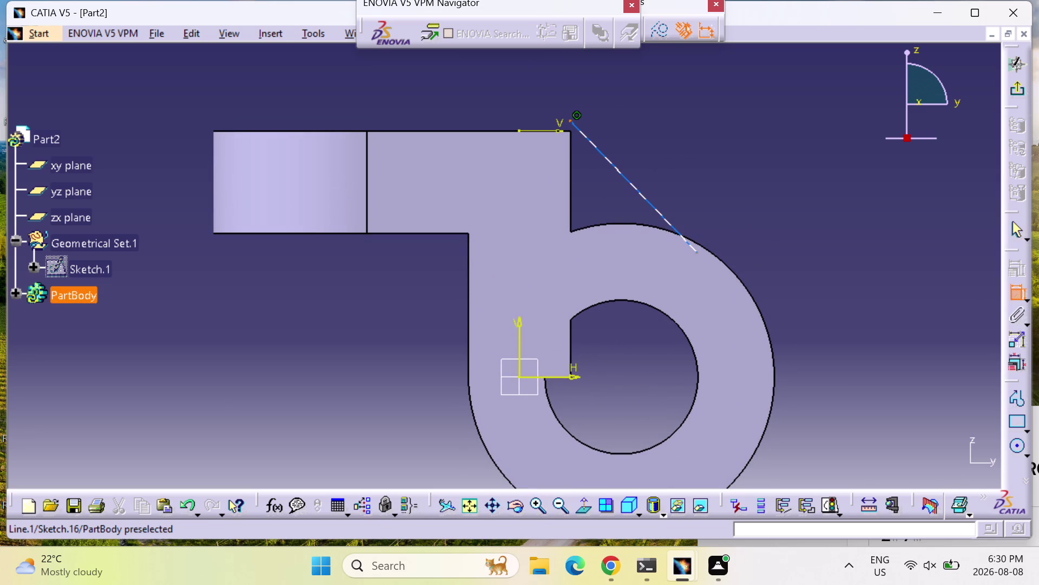
click(568, 134)
right_click(567, 133)
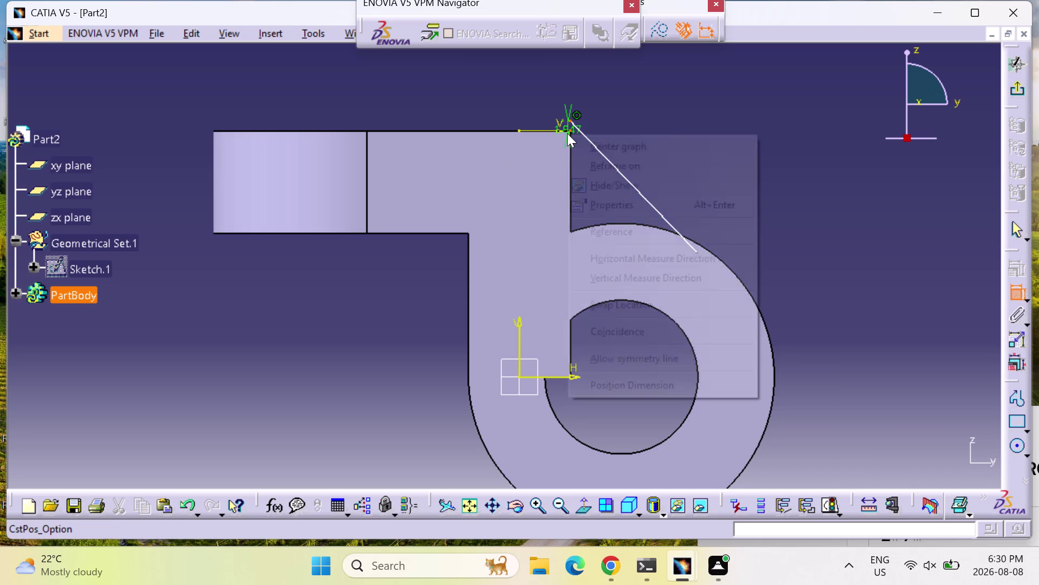
click(610, 339)
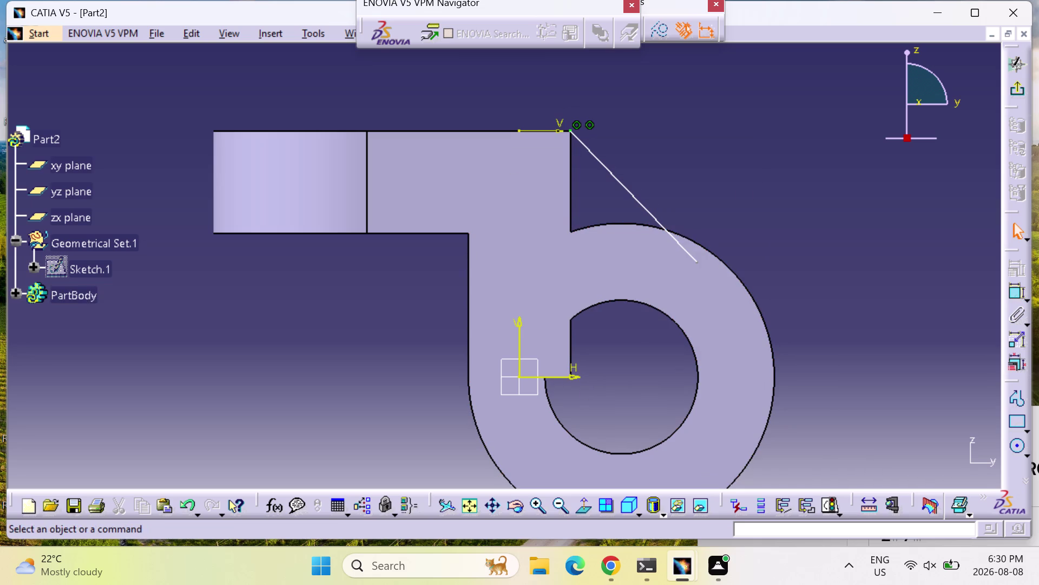
Constrain the line's lower endpoint onto the lug's outer arc.
click(1015, 297)
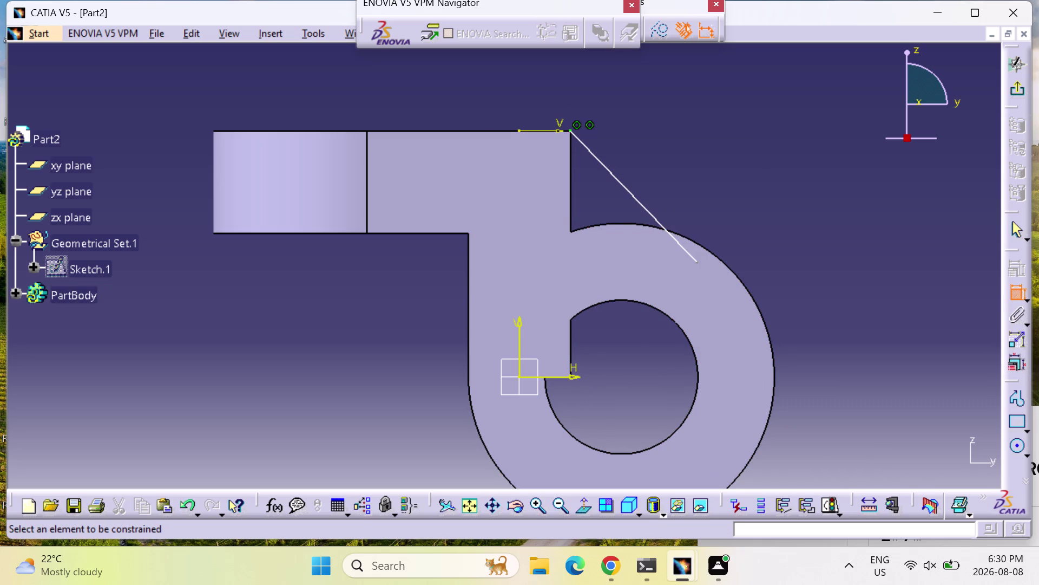
click(697, 262)
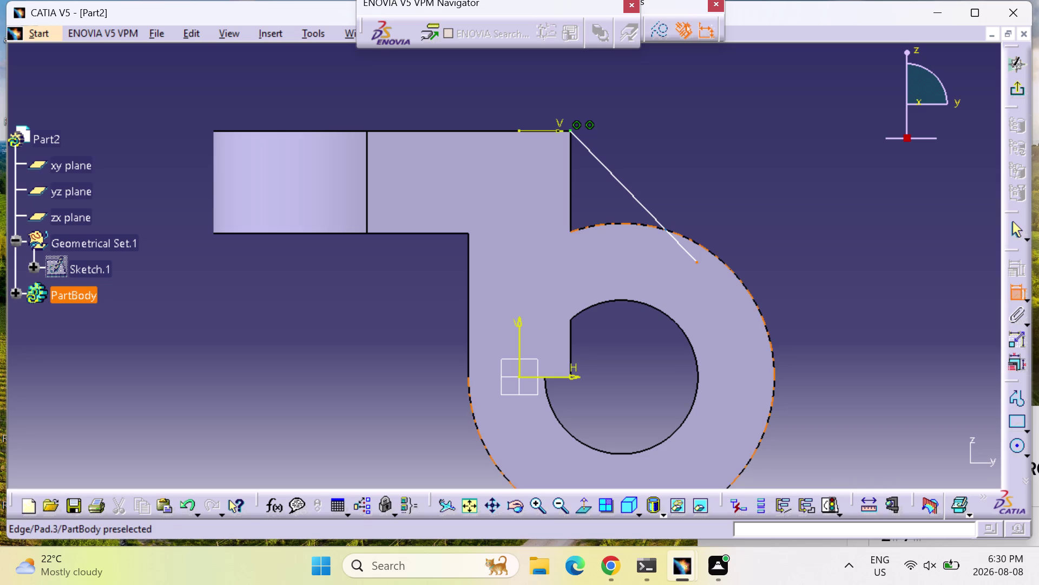
click(717, 254)
right_click(716, 254)
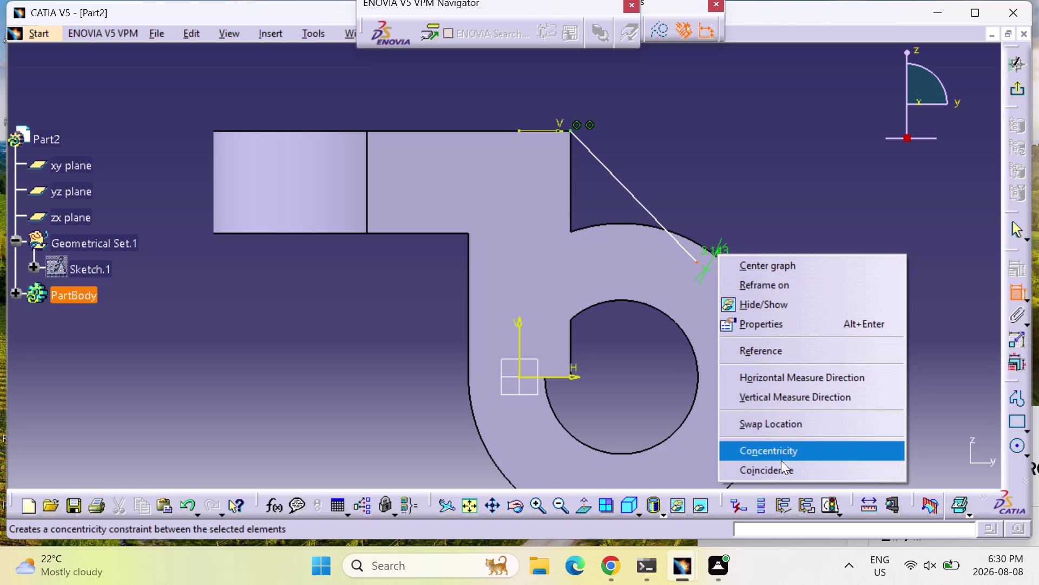
click(783, 467)
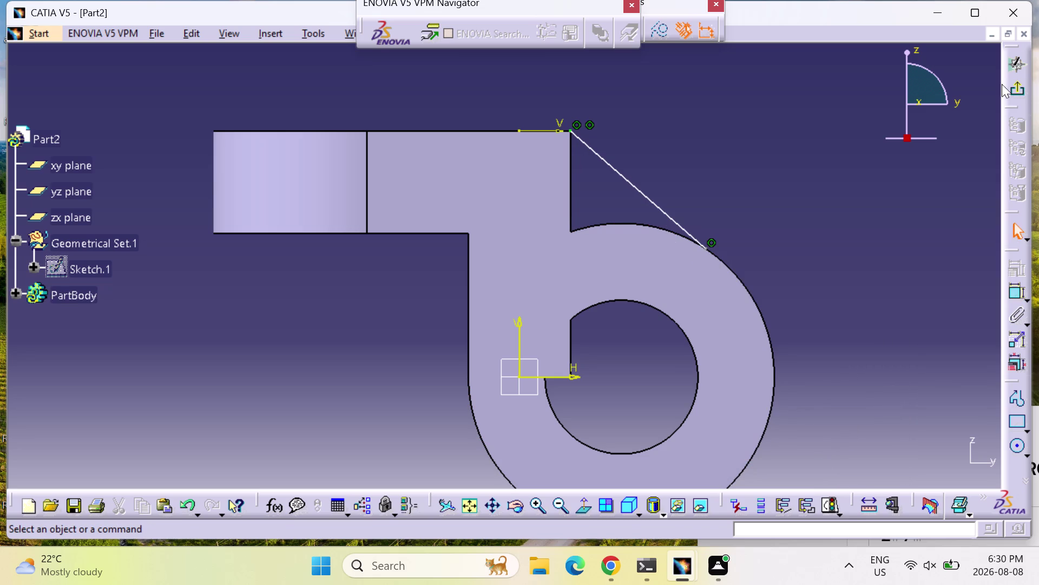
click(1008, 90)
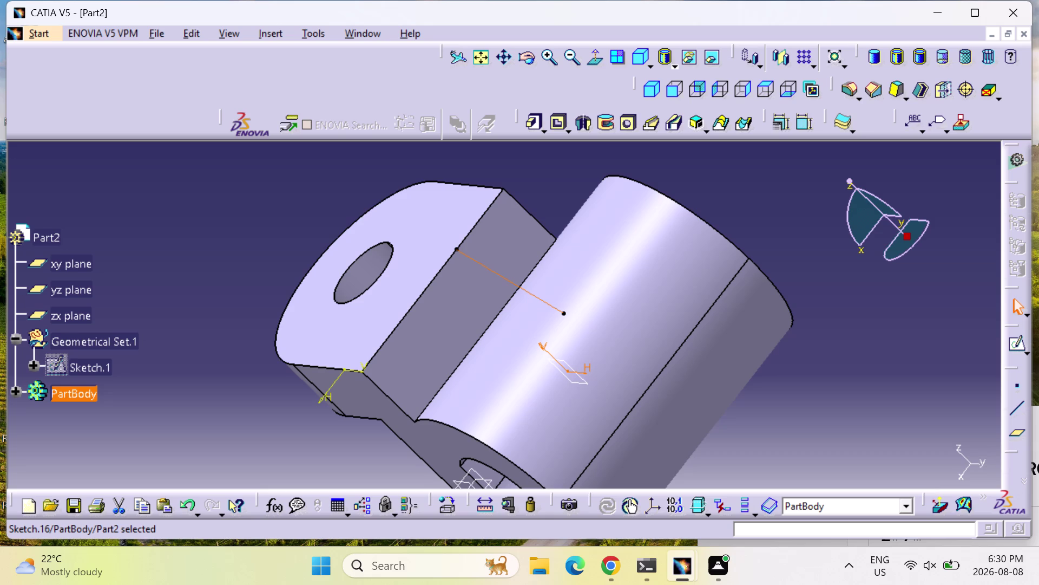
Orbit the part to inspect the new sketch line between the block and cylinder.
middle_drag(745, 423, 859, 436)
right_drag(745, 424, 859, 436)
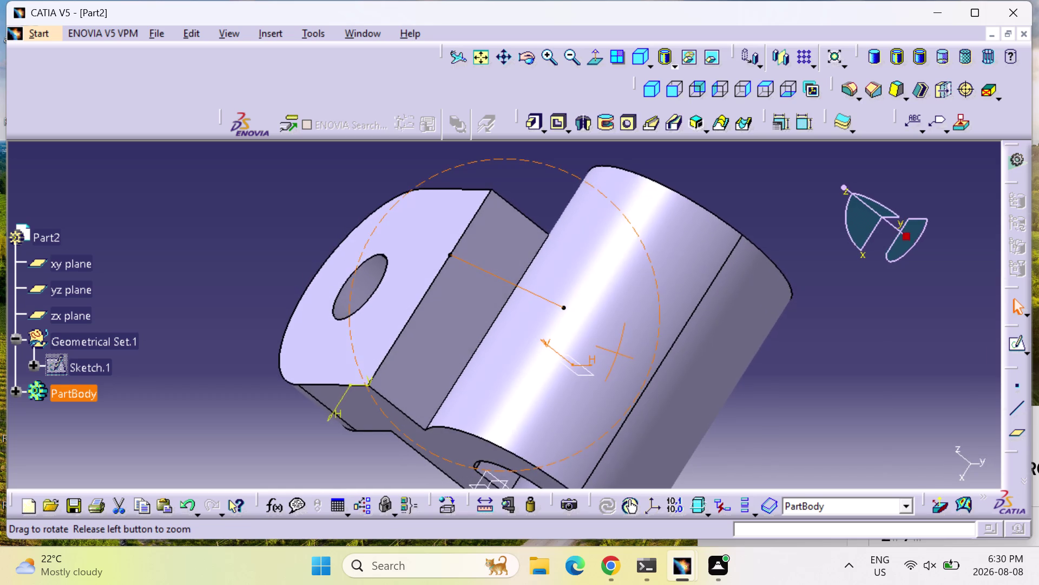
middle_drag(860, 435, 864, 436)
right_drag(860, 435, 864, 436)
middle_drag(334, 348, 431, 436)
right_drag(334, 348, 430, 436)
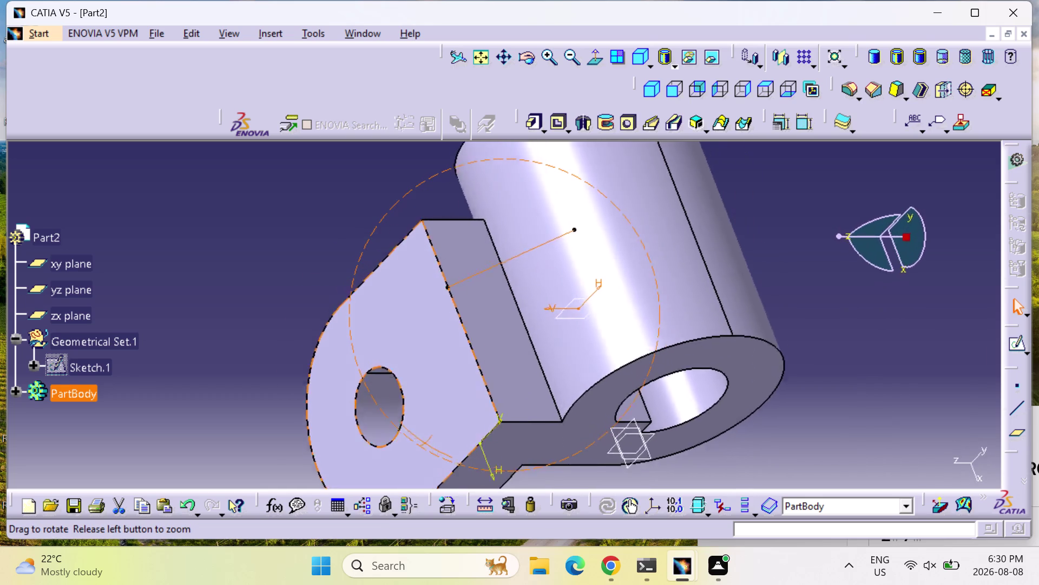
middle_drag(430, 436, 552, 455)
right_drag(431, 436, 552, 455)
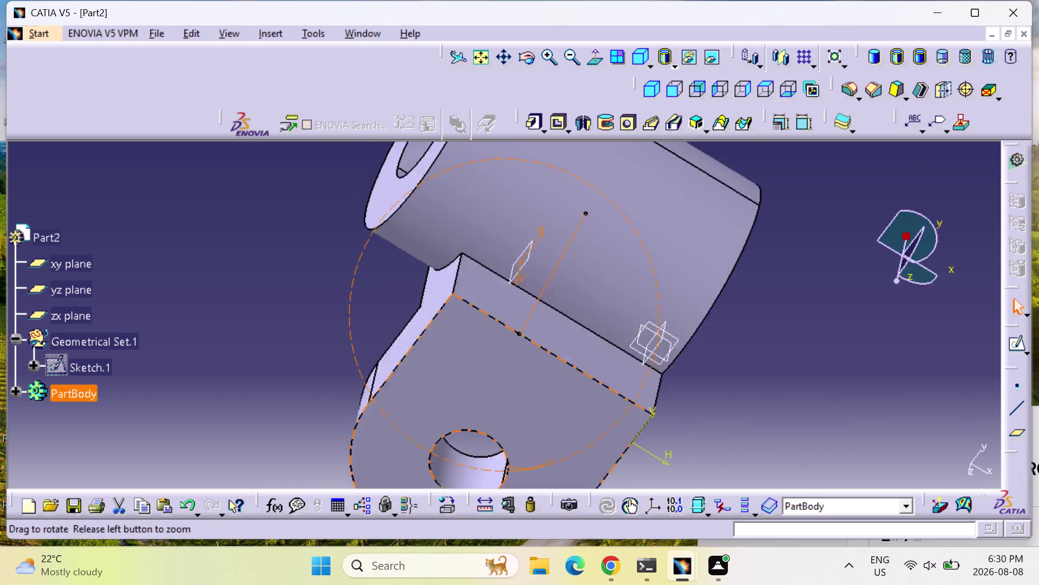
middle_drag(552, 455, 388, 6)
right_drag(553, 454, 388, 6)
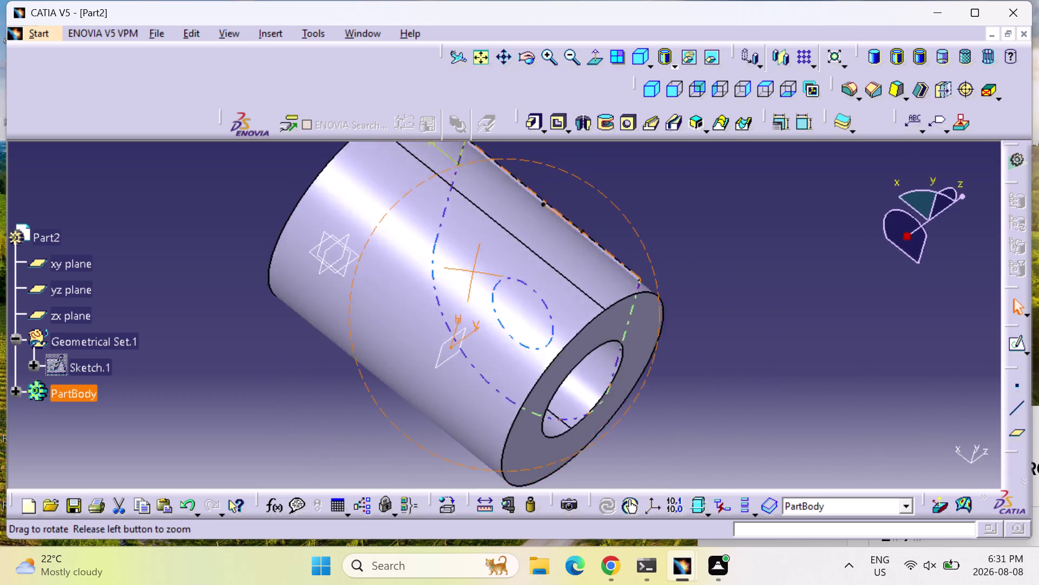
middle_drag(389, 6, 489, 214)
right_drag(388, 6, 489, 214)
scroll(down, 3)
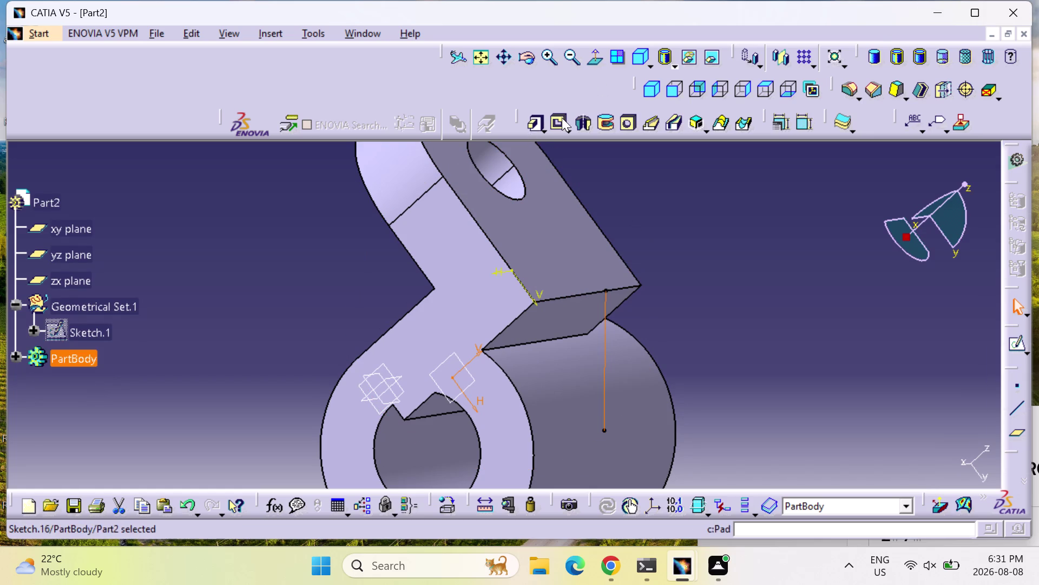
click(707, 132)
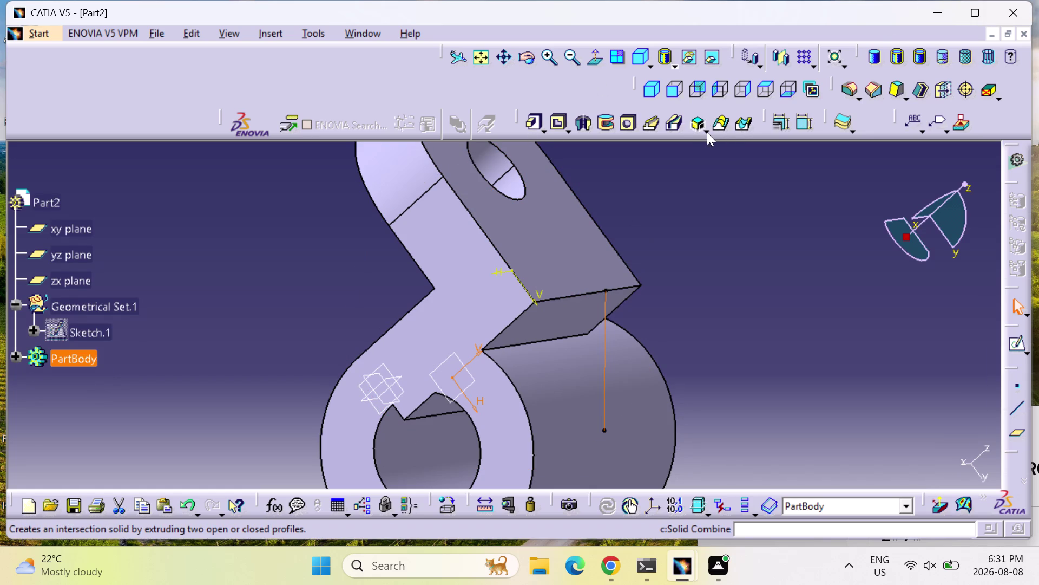
Preview a 12 mm stiffener on the sloped-line sketch, then reopen Sketch.16 for editing.
click(717, 154)
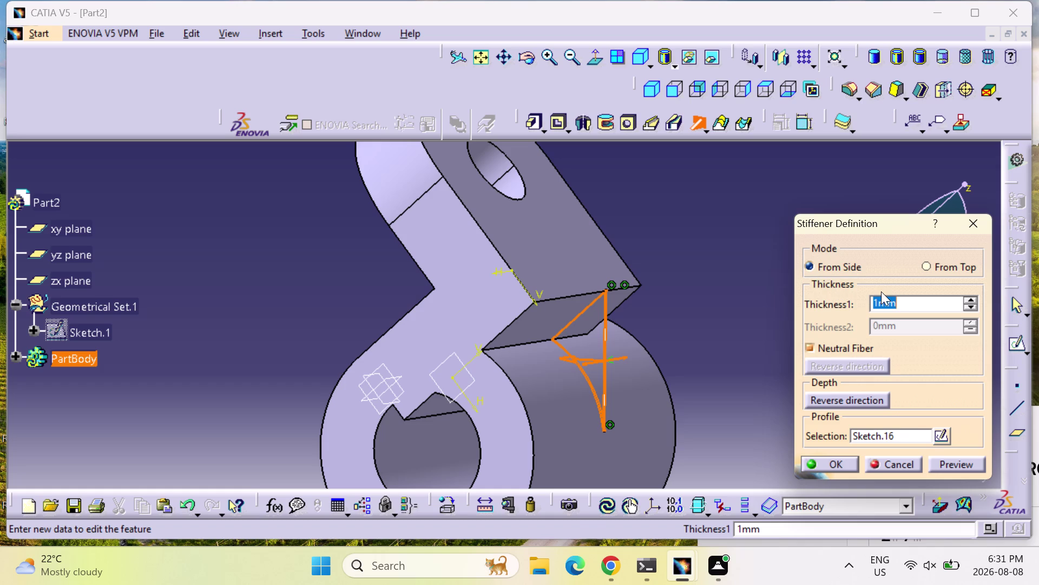
text(1)
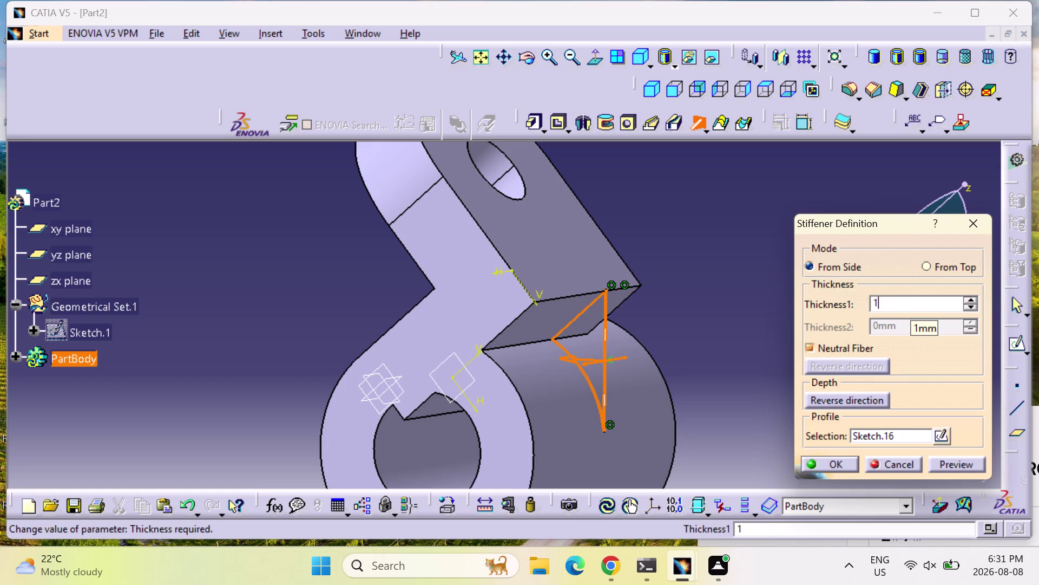
text(2)
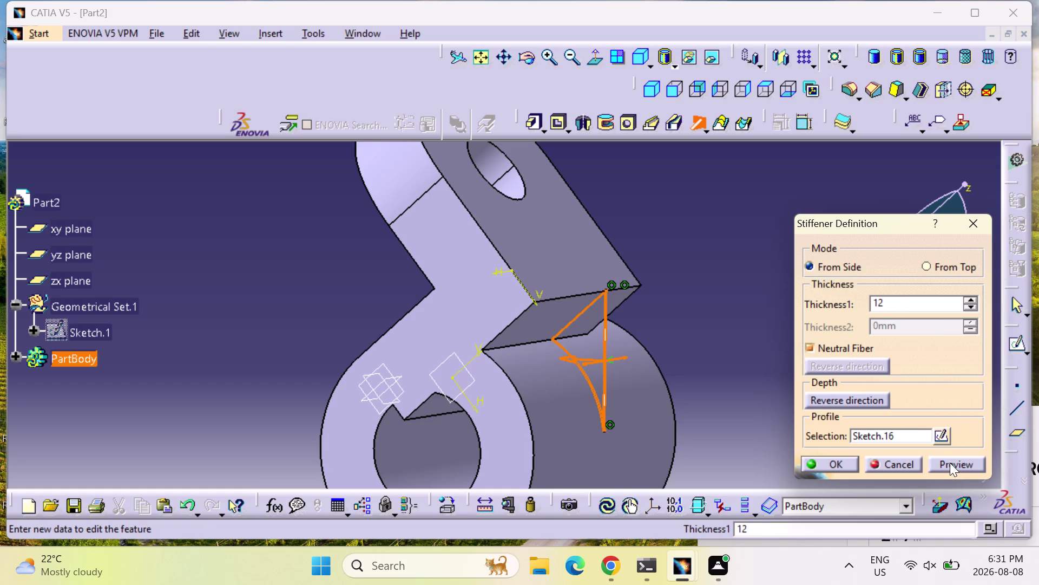
click(950, 462)
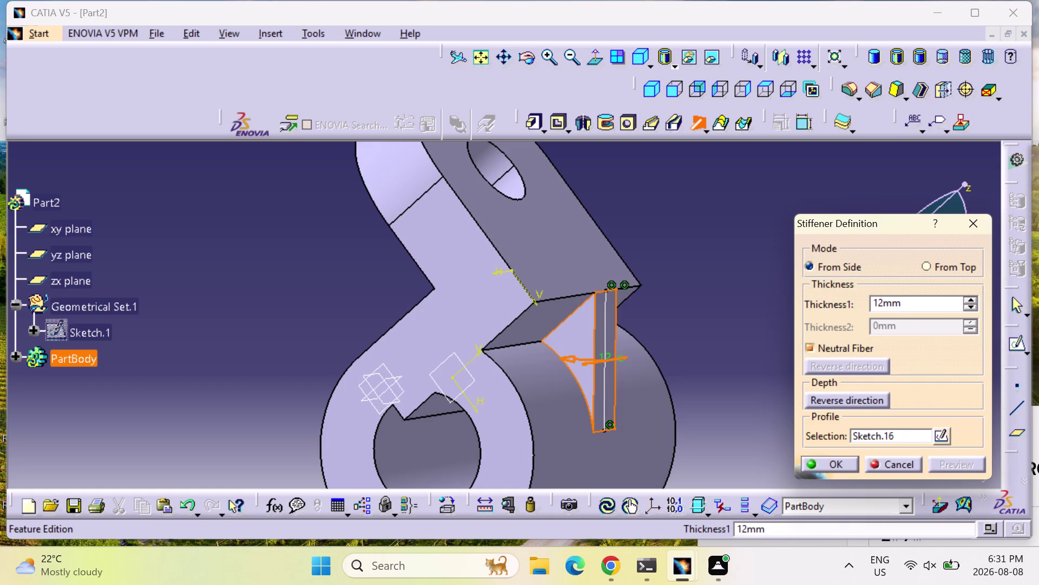
middle_drag(668, 319, 557, 346)
right_drag(668, 318, 557, 346)
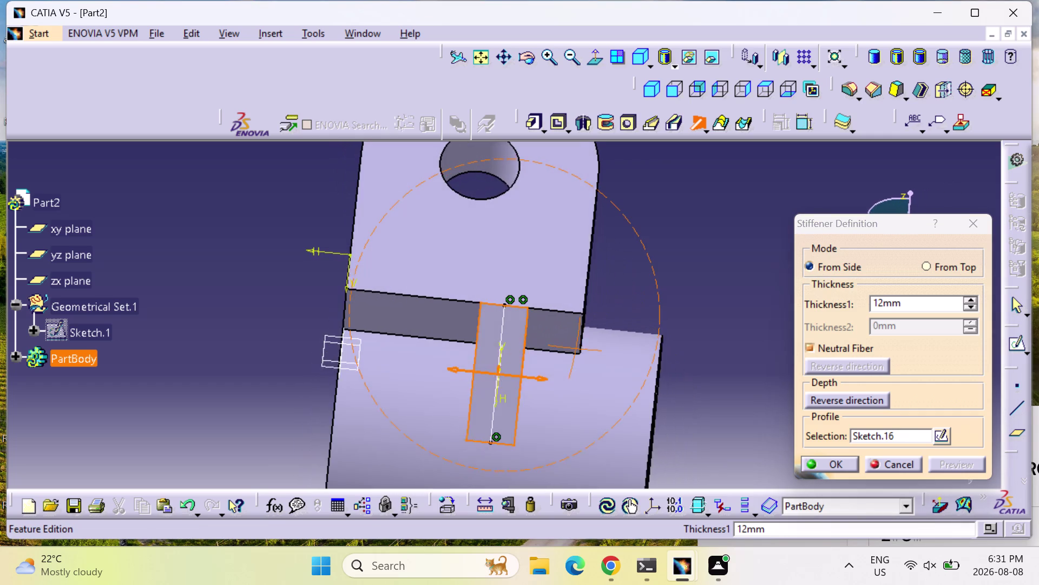
right_drag(558, 346, 615, 359)
middle_drag(557, 347, 615, 358)
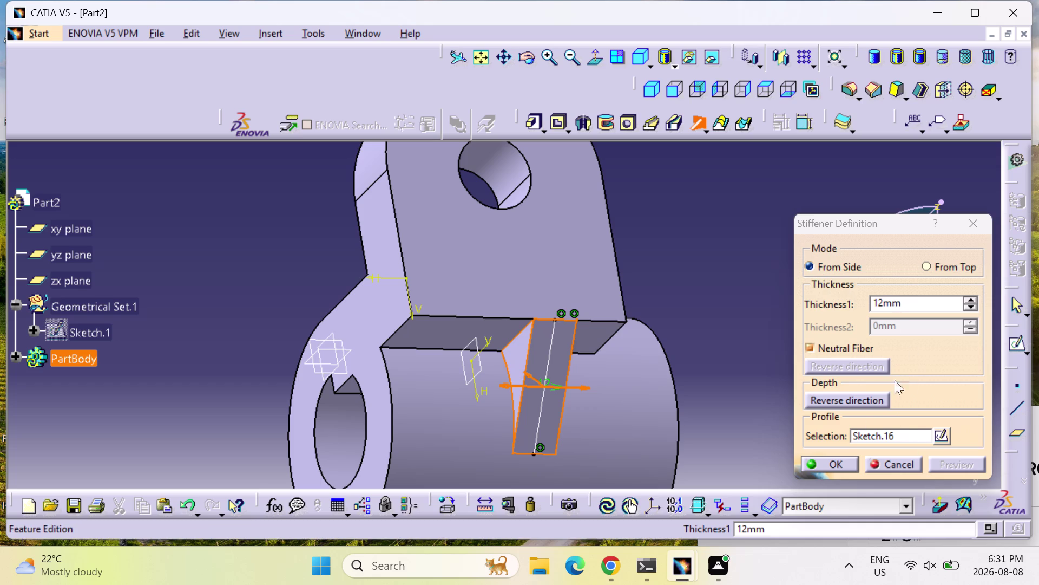
click(944, 434)
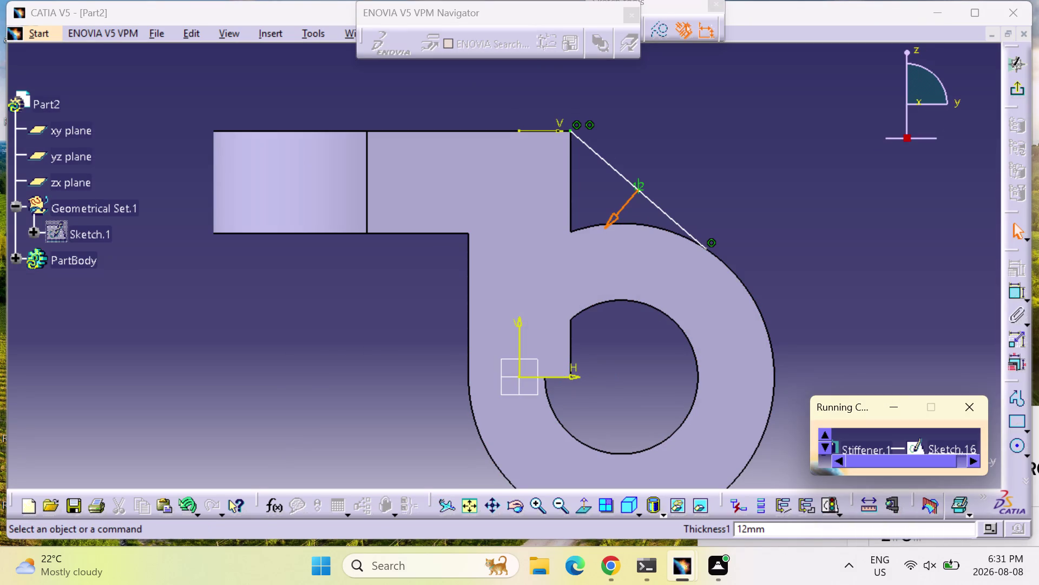
Pick the Sketch.16 line as the stiffener profile and finish editing it.
middle_drag(784, 258, 567, 349)
right_drag(784, 258, 566, 349)
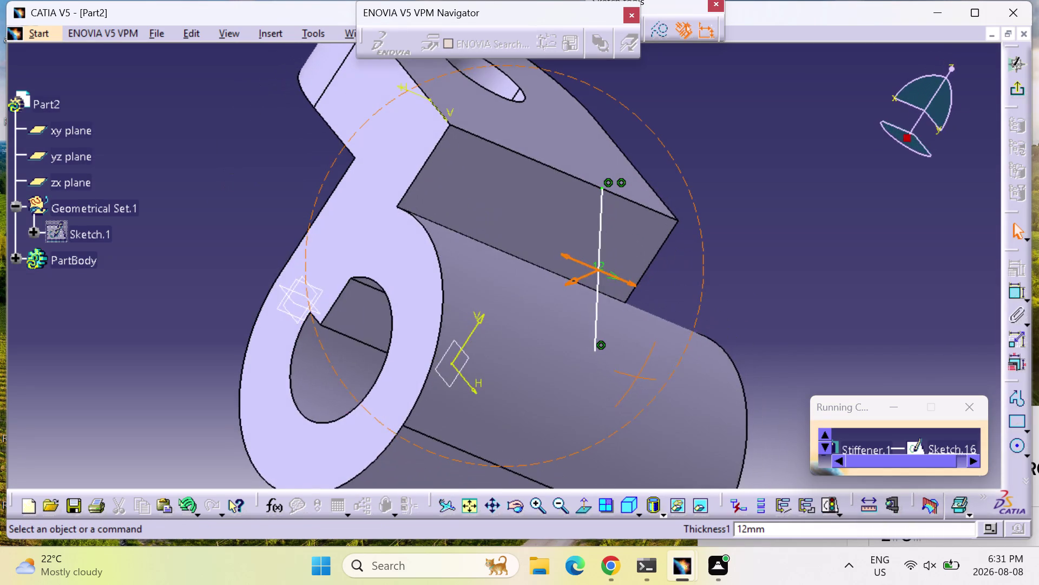
middle_drag(567, 349, 396, 395)
right_drag(567, 349, 396, 396)
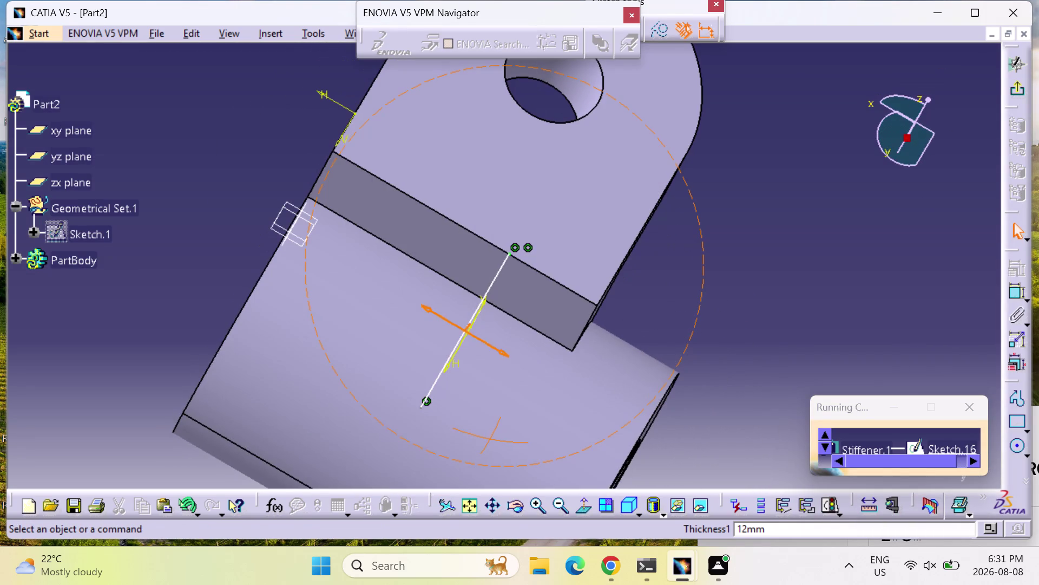
right_drag(396, 395, 501, 394)
middle_drag(396, 395, 501, 394)
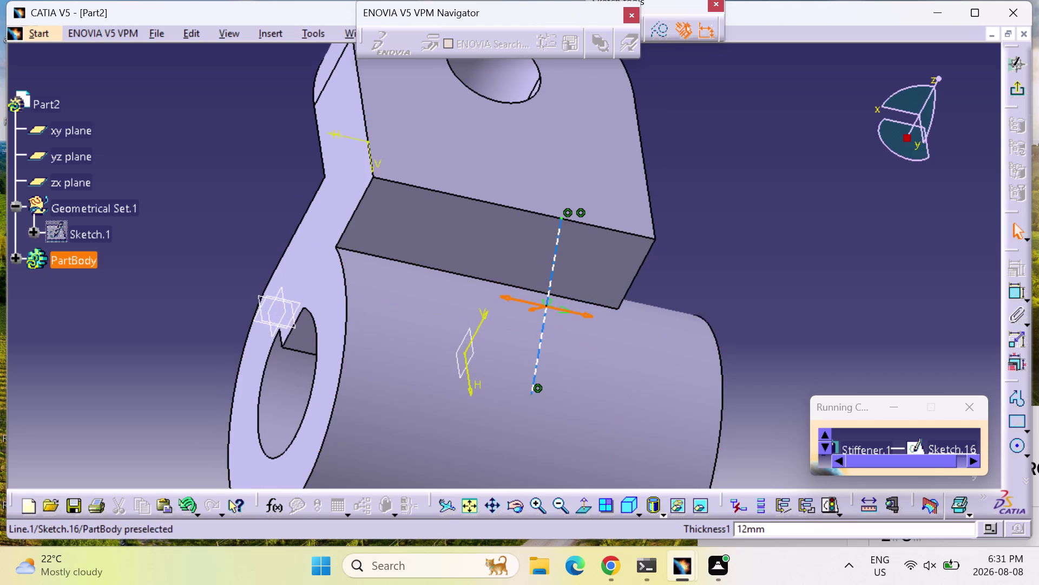
double_click(553, 305)
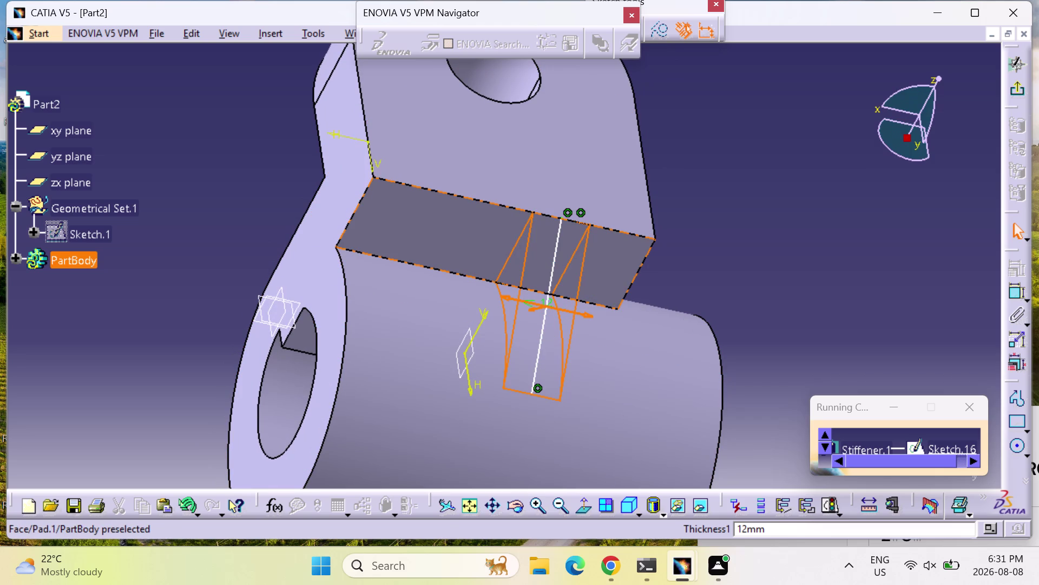
click(476, 332)
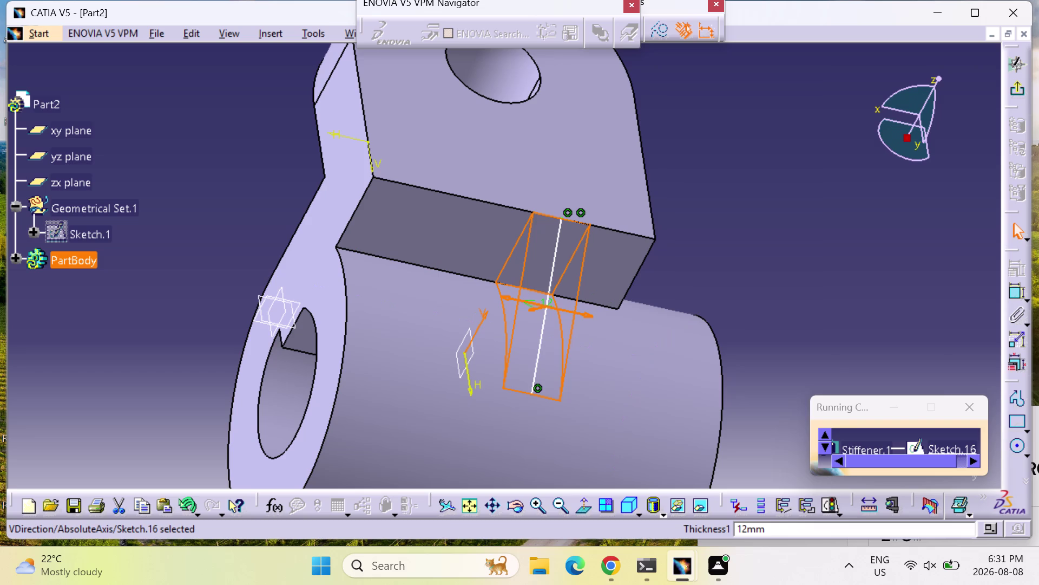
key(Return)
click(893, 418)
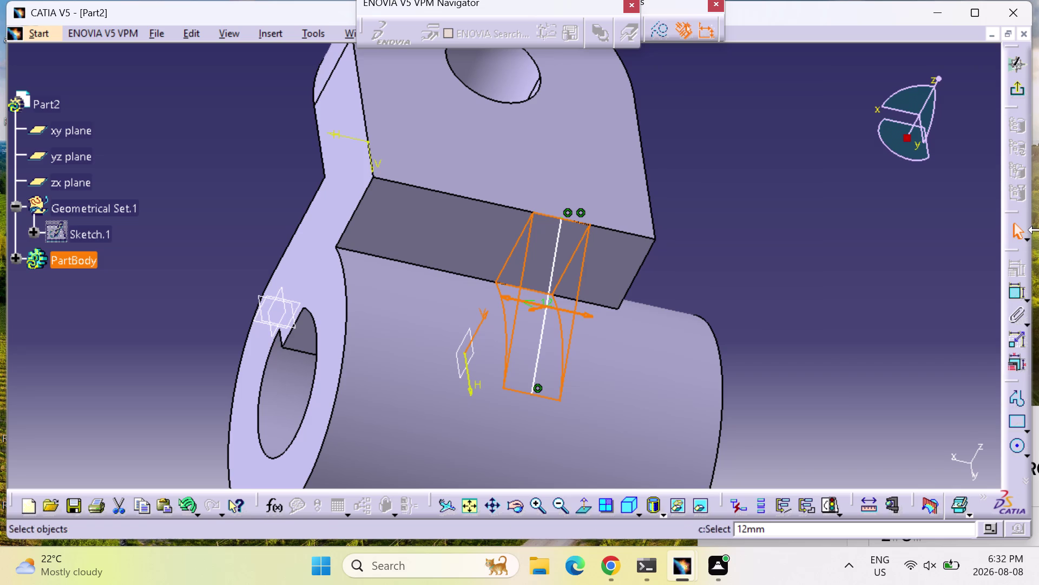
Preview and create the 12 mm From Side stiffener.
click(1021, 89)
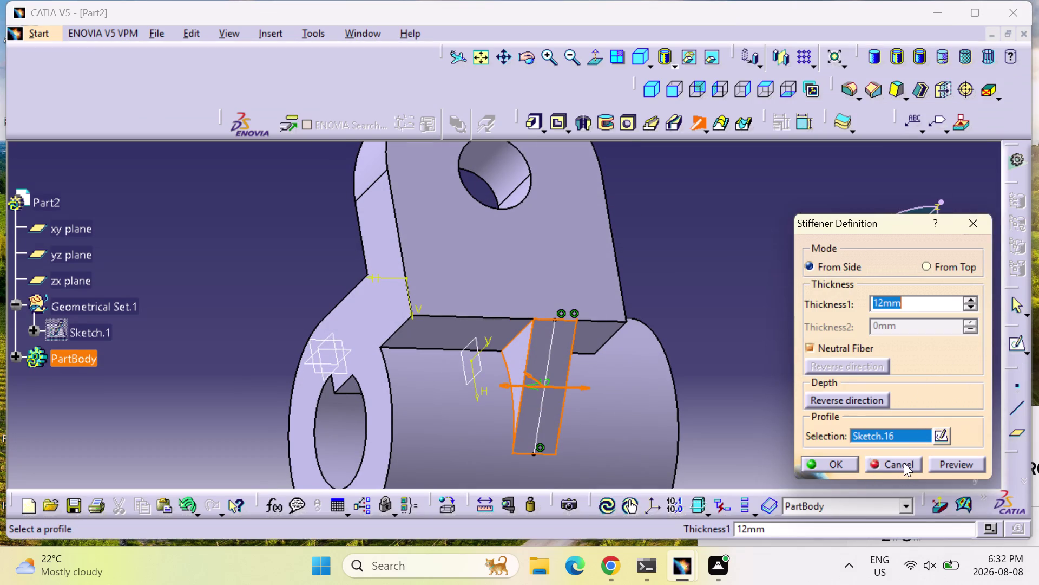
click(943, 465)
click(853, 461)
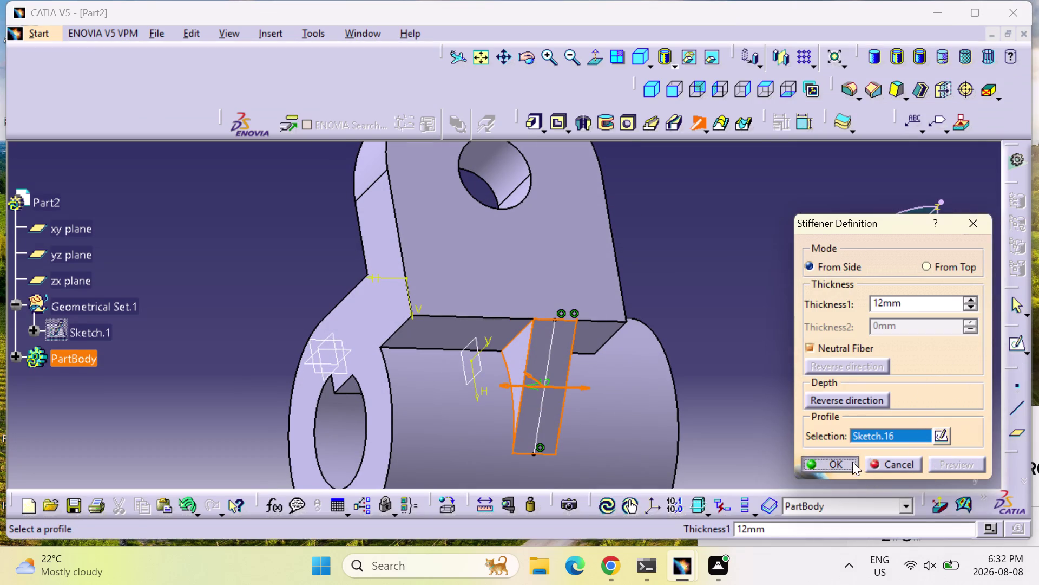
middle_drag(849, 407, 615, 436)
right_drag(842, 407, 615, 436)
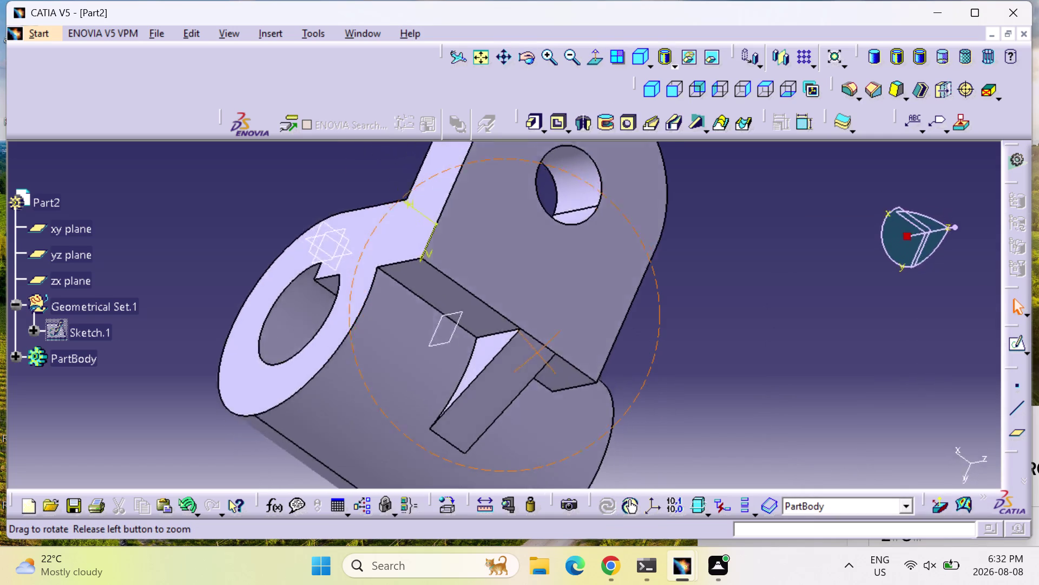
right_drag(615, 435, 802, 388)
middle_drag(615, 436, 801, 388)
scroll(up, 3)
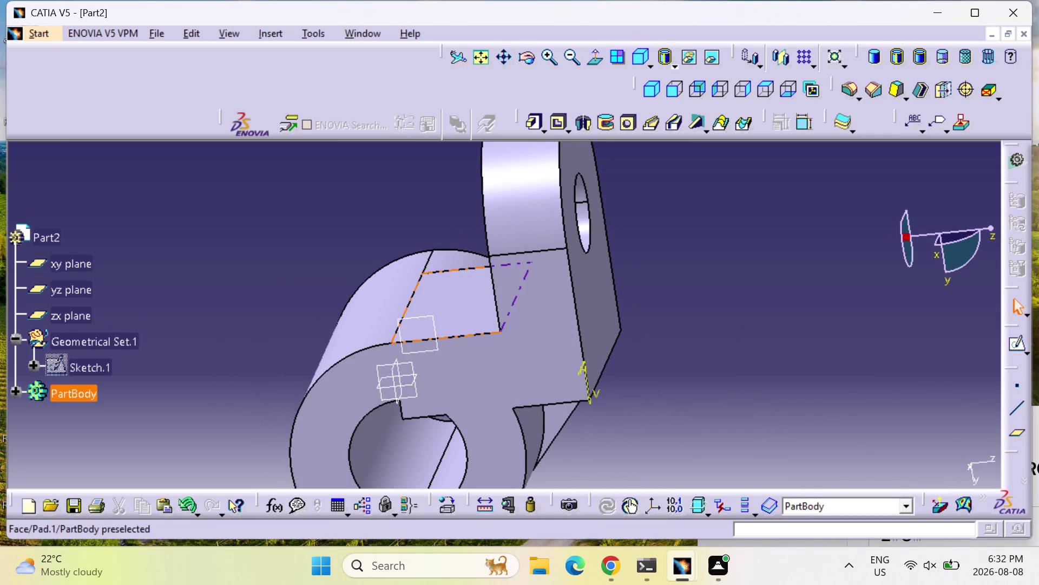
middle_drag(462, 281, 455, 283)
middle_drag(428, 221, 375, 322)
right_drag(419, 221, 375, 322)
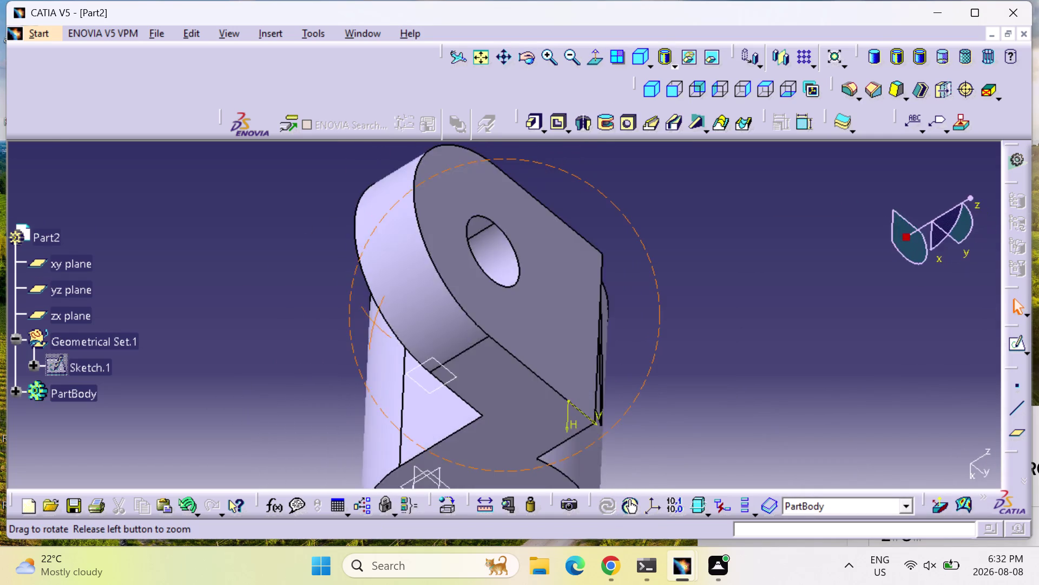
middle_drag(375, 322, 292, 336)
right_drag(376, 322, 292, 336)
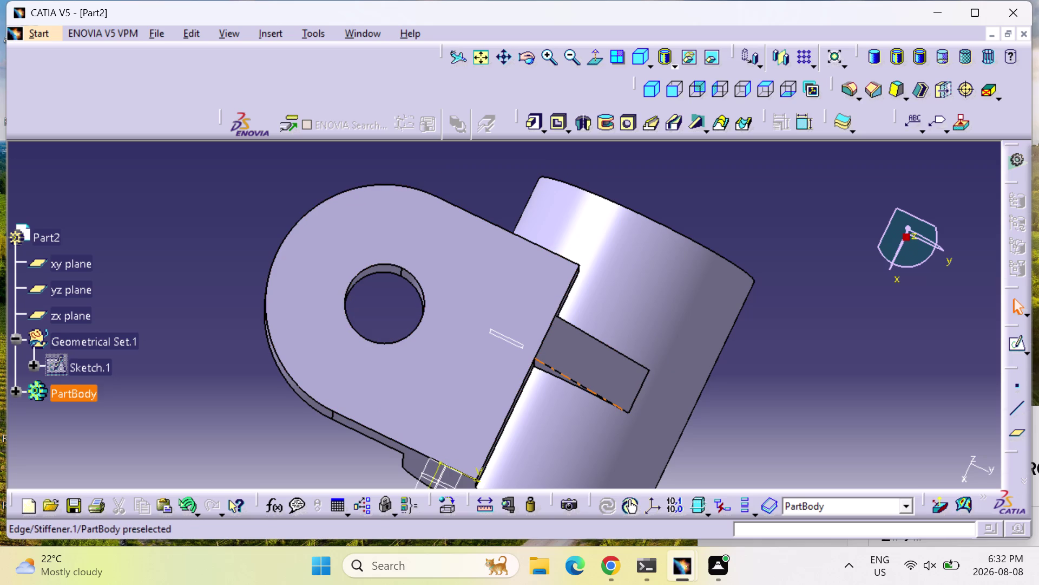
middle_drag(563, 372, 314, 345)
right_drag(564, 372, 314, 344)
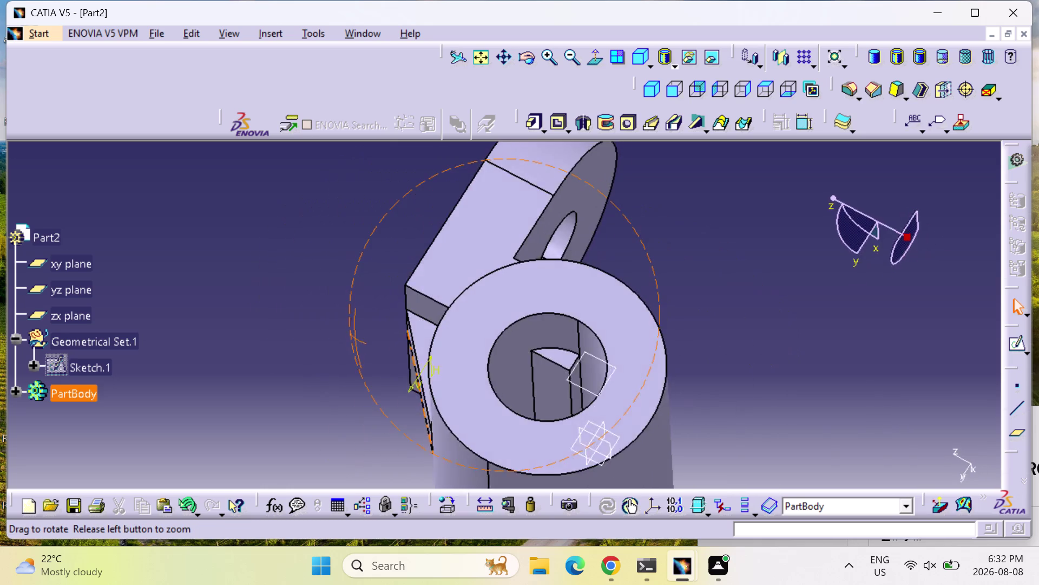
middle_drag(315, 345, 667, 339)
right_drag(315, 344, 634, 346)
middle_drag(699, 345, 699, 344)
scroll(up, 3)
right_drag(699, 344, 699, 344)
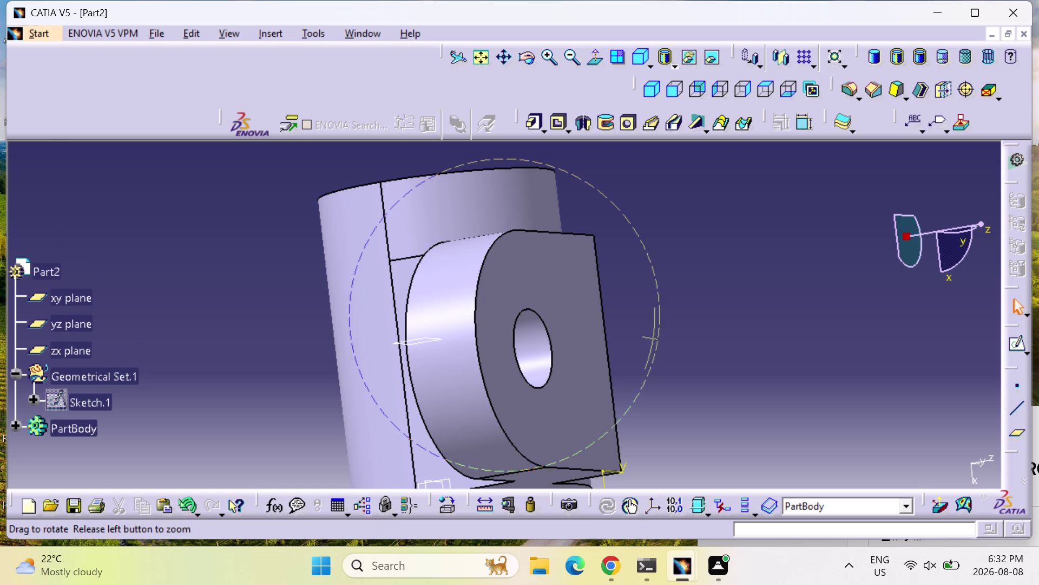
right_drag(699, 344, 646, 332)
middle_drag(699, 344, 646, 332)
middle_drag(707, 391, 449, 300)
right_drag(708, 391, 450, 299)
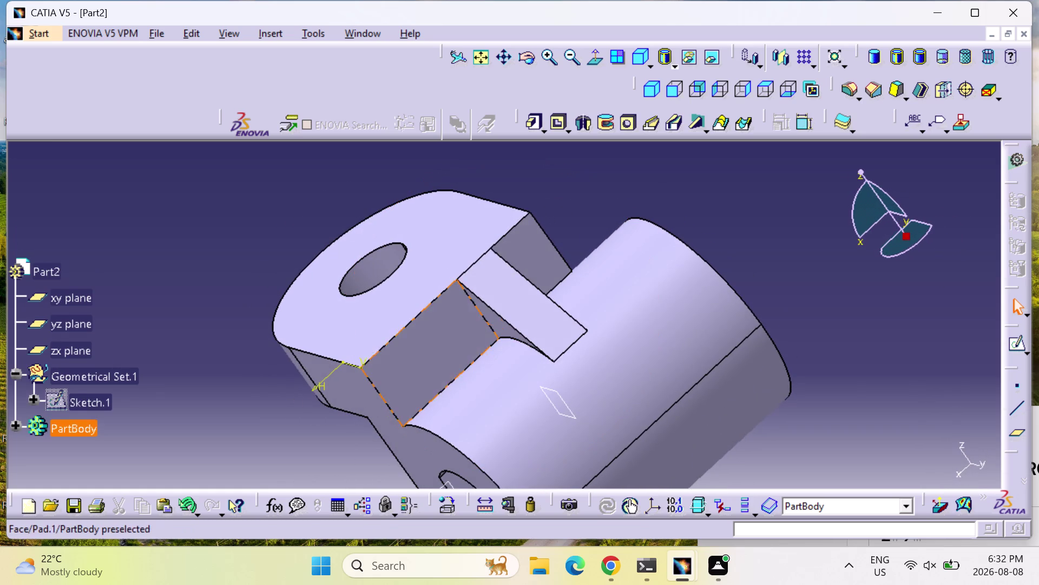
middle_drag(537, 321, 545, 263)
right_drag(540, 322, 546, 263)
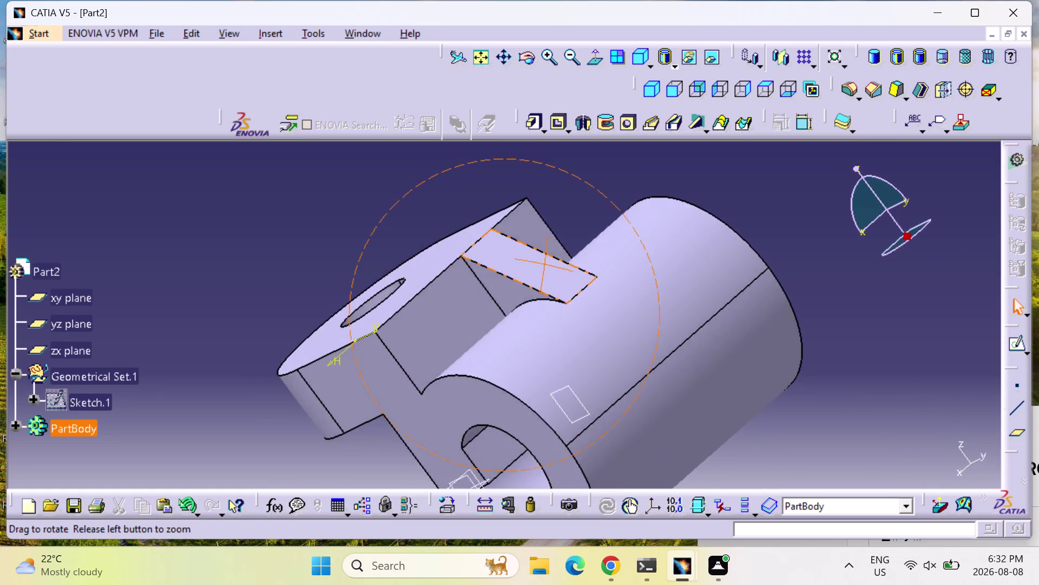
middle_drag(545, 264, 599, 211)
right_drag(545, 263, 599, 211)
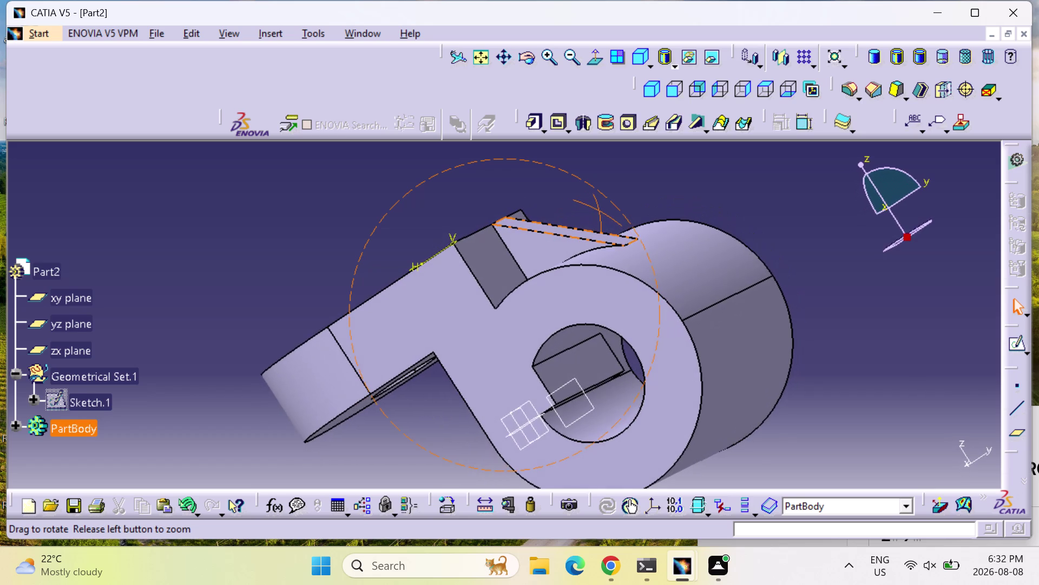
middle_drag(598, 211, 615, 325)
right_drag(598, 211, 615, 325)
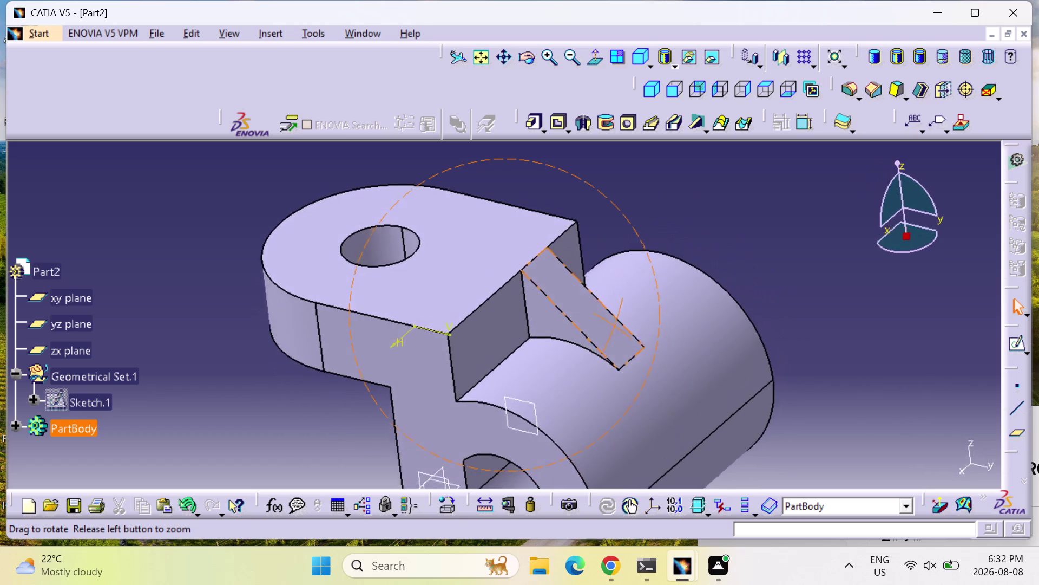
middle_drag(615, 325, 618, 350)
right_drag(615, 325, 619, 351)
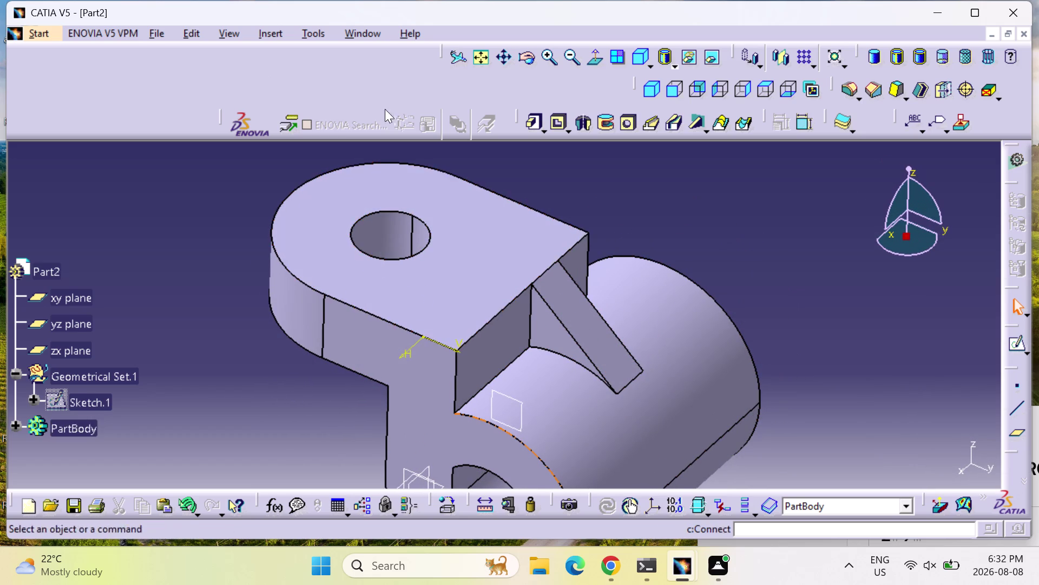
click(374, 351)
Start a sketch on the bracket's side face and arrange the Sketcher toolbars across the top.
click(1013, 345)
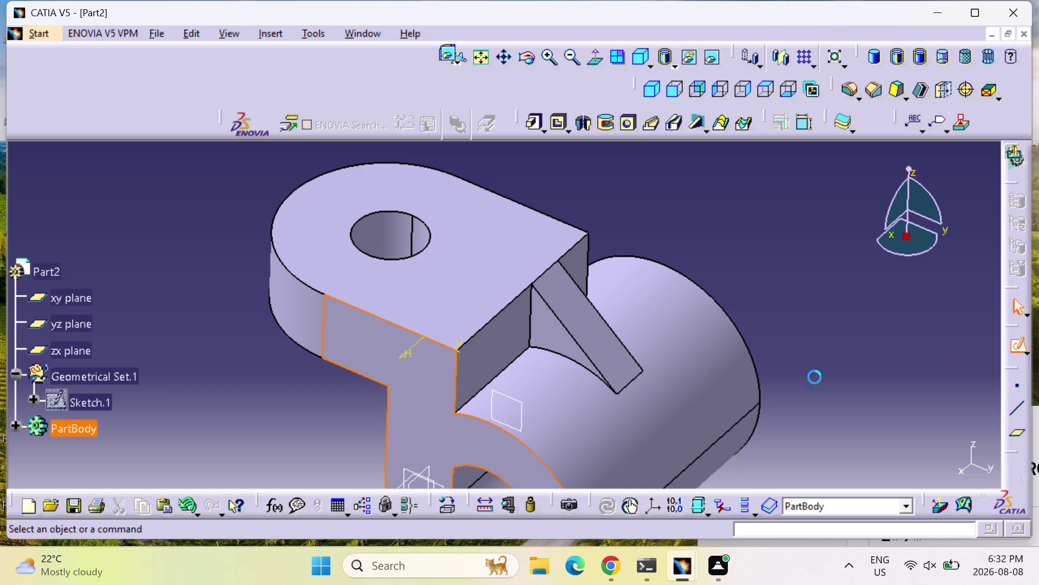
click(464, 506)
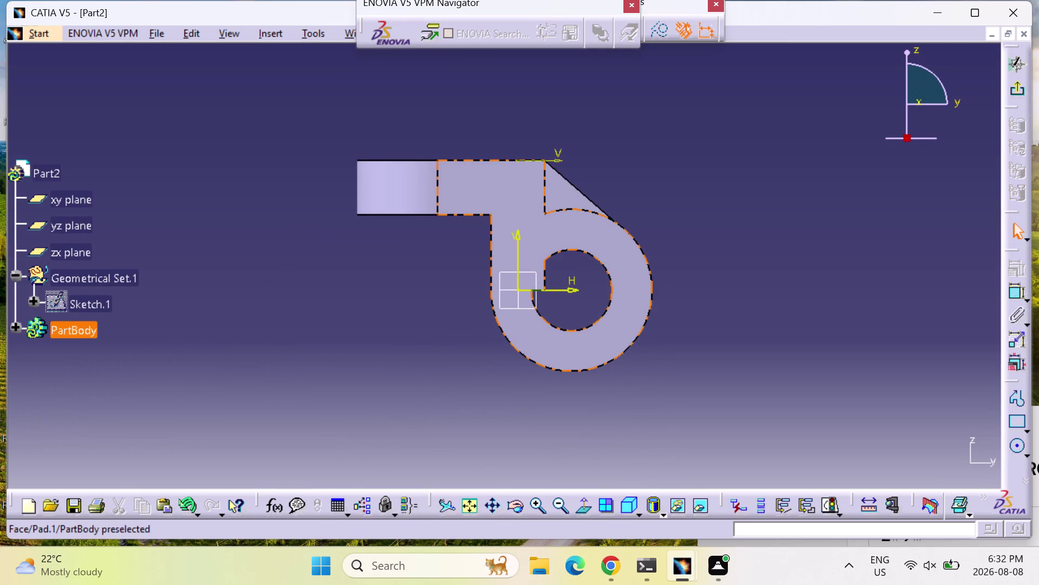
middle_drag(468, 302, 463, 417)
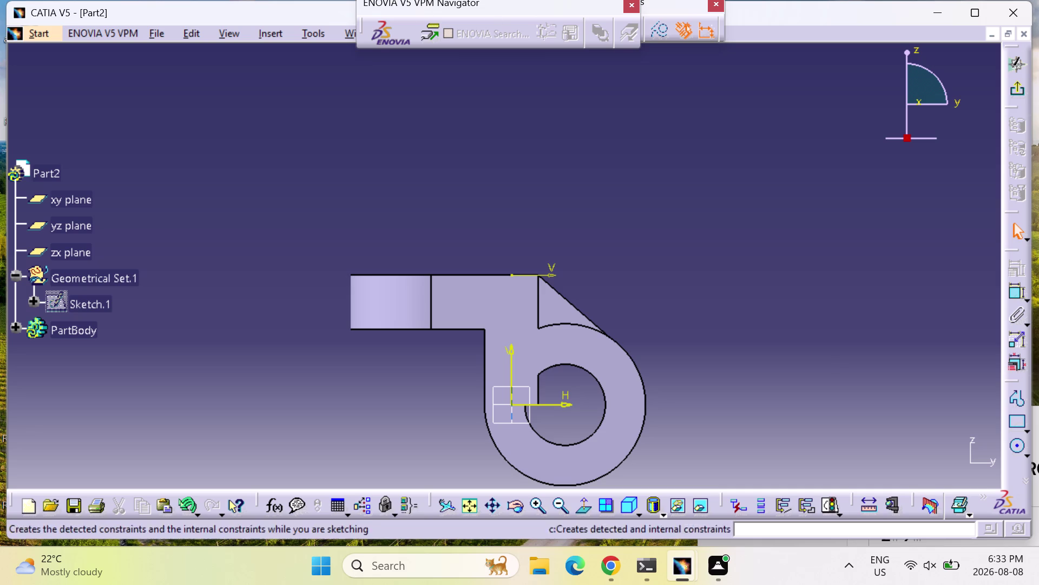
drag(1010, 382, 939, 15)
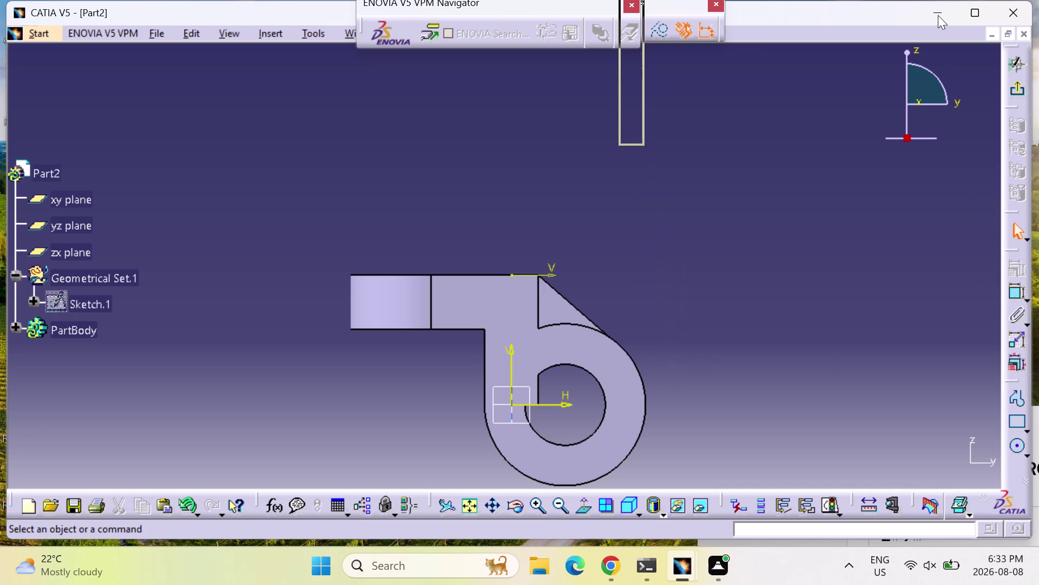
drag(938, 15, 894, 15)
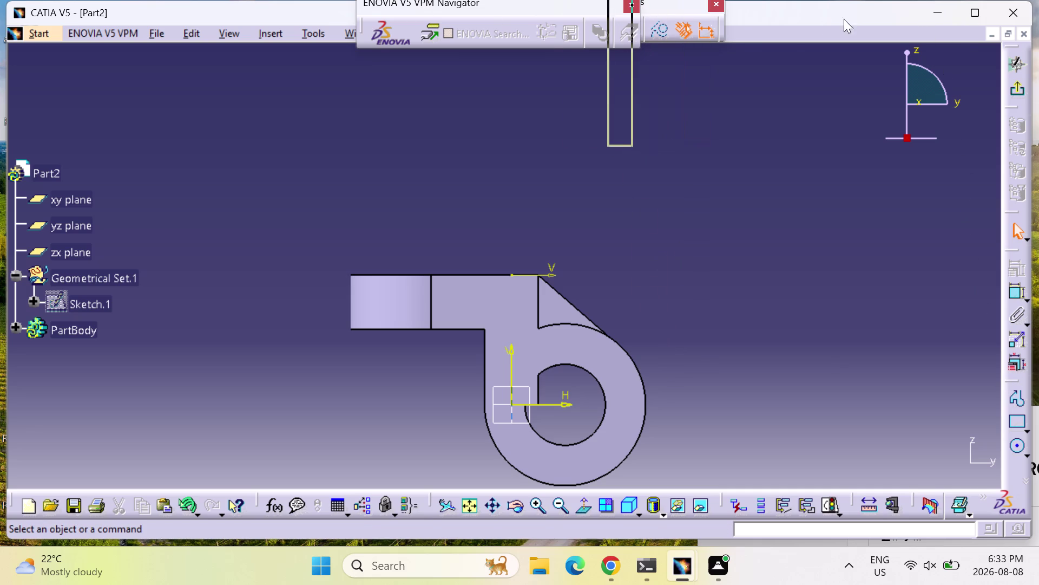
drag(894, 15, 672, 32)
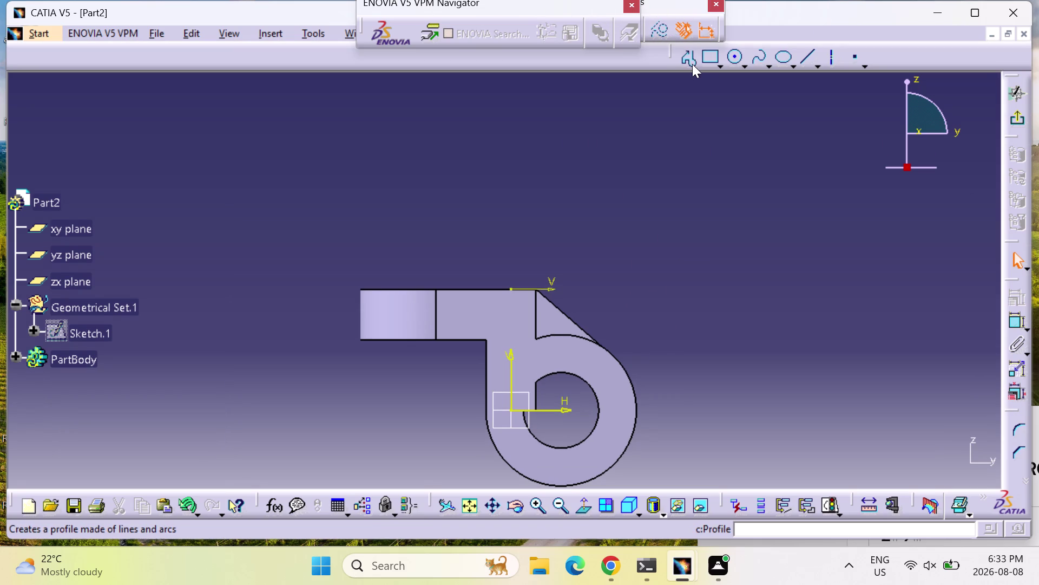
click(693, 57)
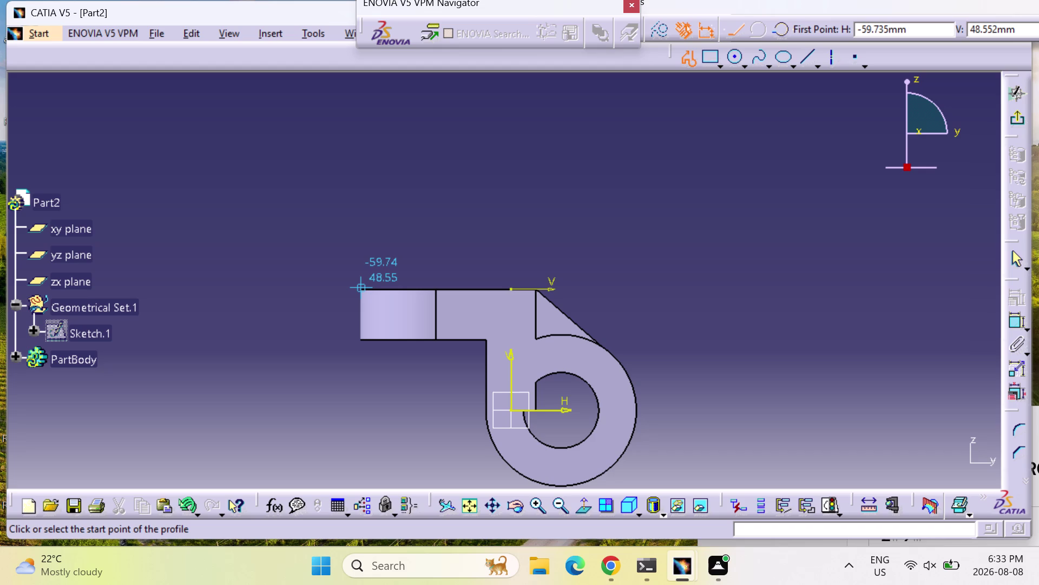
Sketch a closed four-corner trapezoid profile starting at the bracket's top-left corner.
click(363, 287)
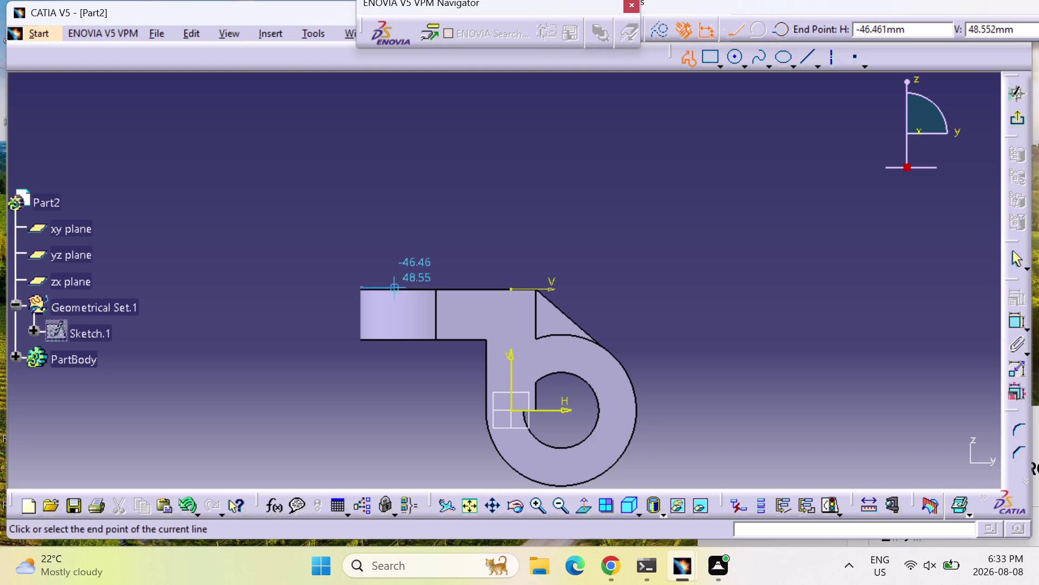
click(464, 288)
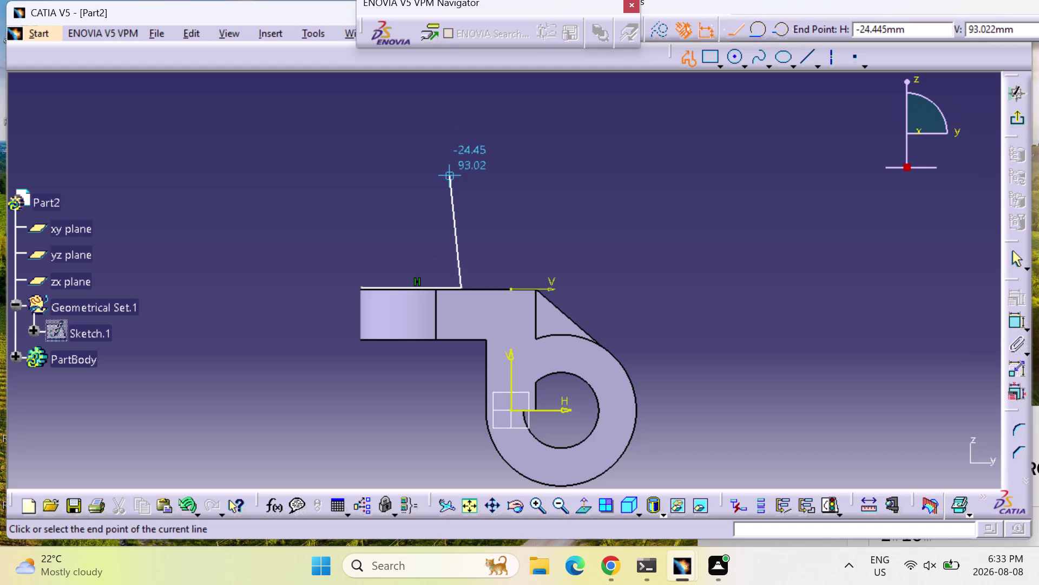
click(443, 204)
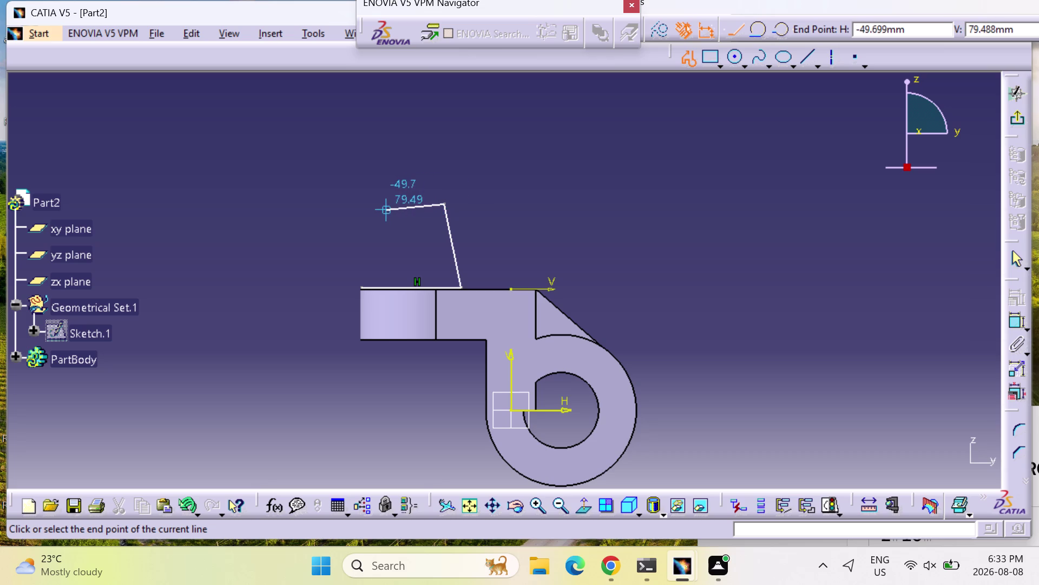
click(384, 203)
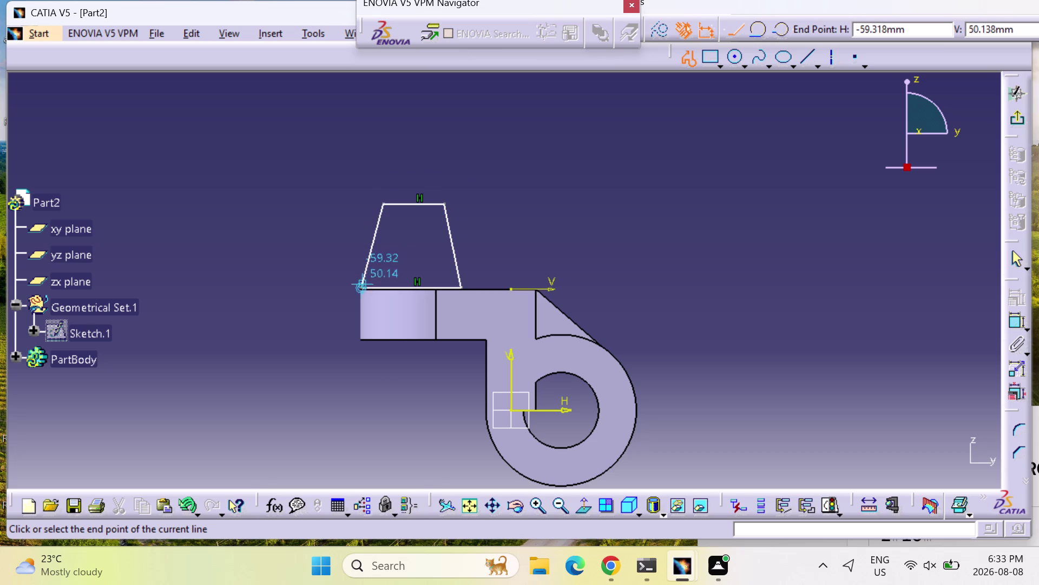
click(362, 286)
key(Escape)
key(Escape)
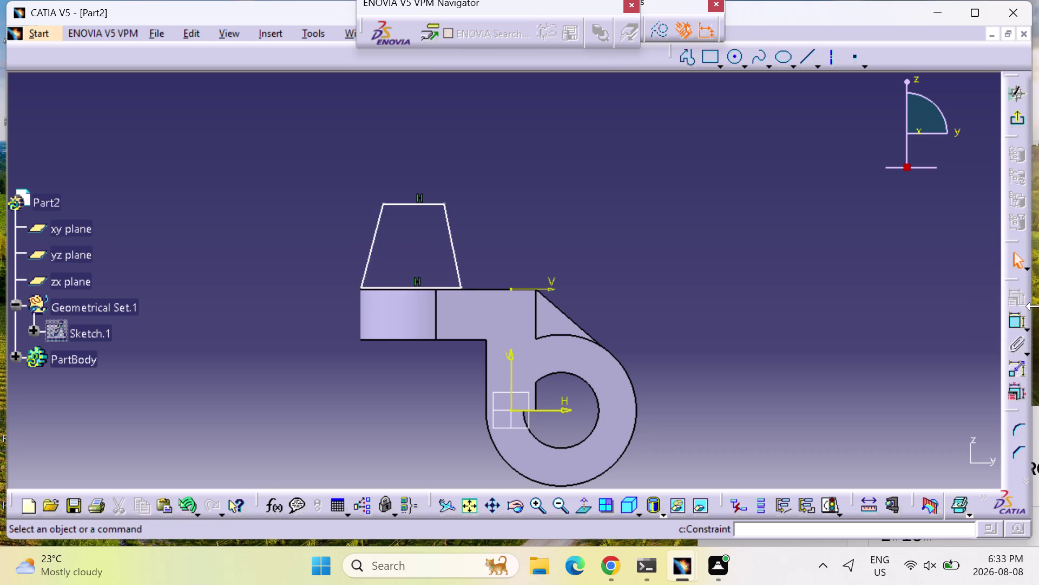
Dimension the trapezoid's bottom edge, first entering 30 mm.
click(1019, 323)
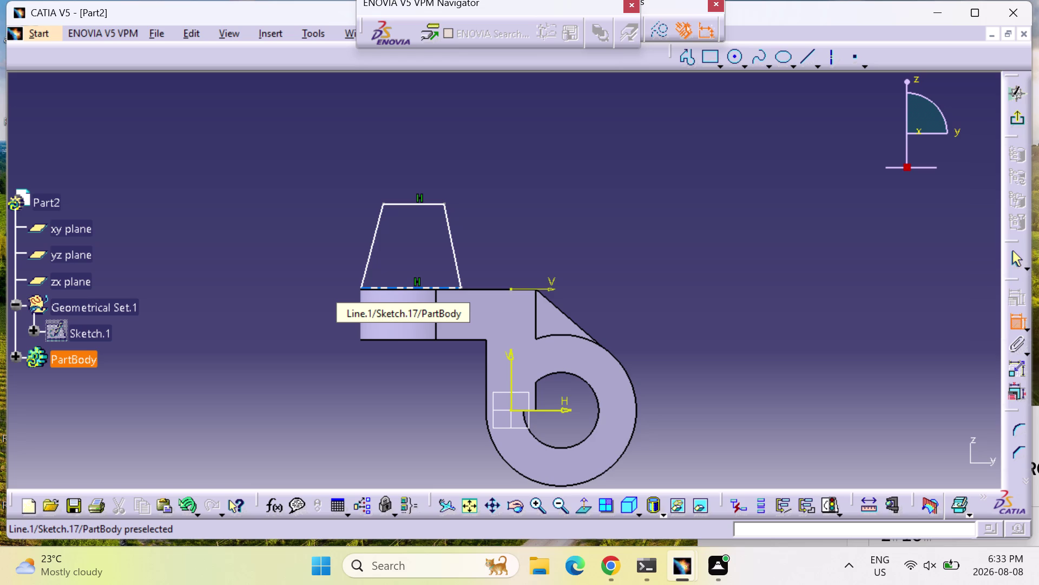
click(401, 286)
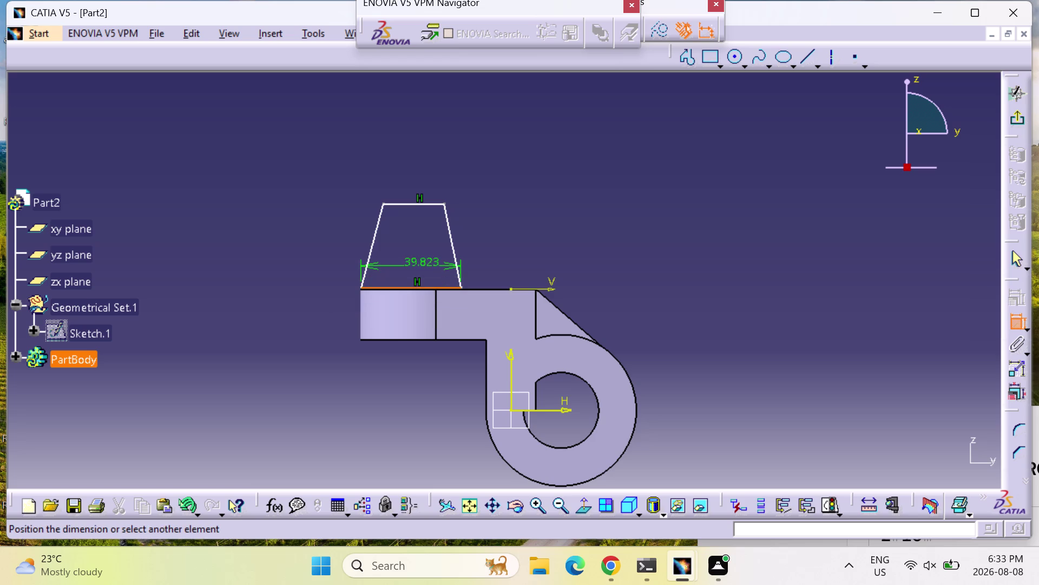
click(421, 265)
double_click(427, 260)
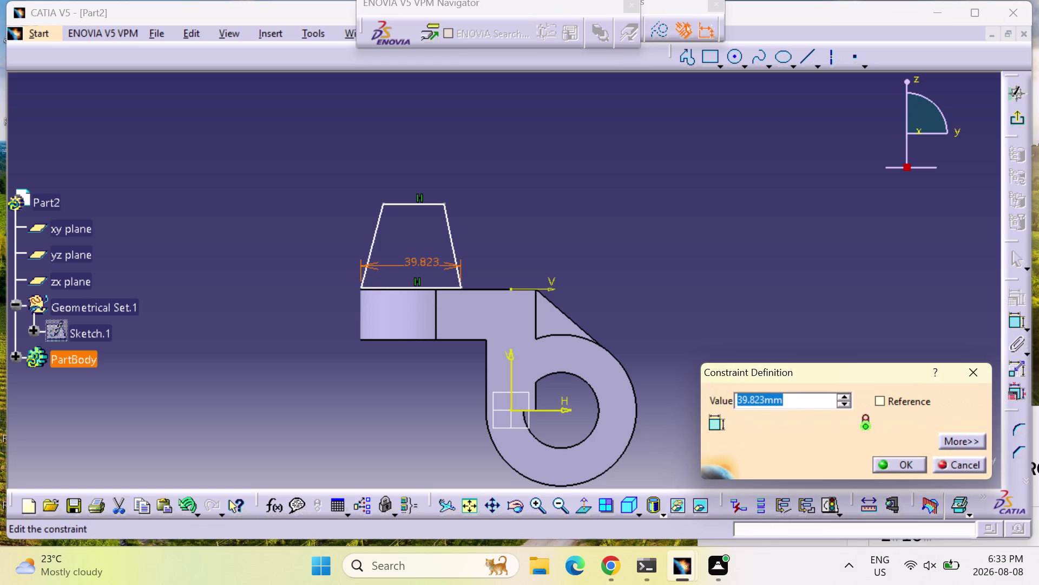
text(3)
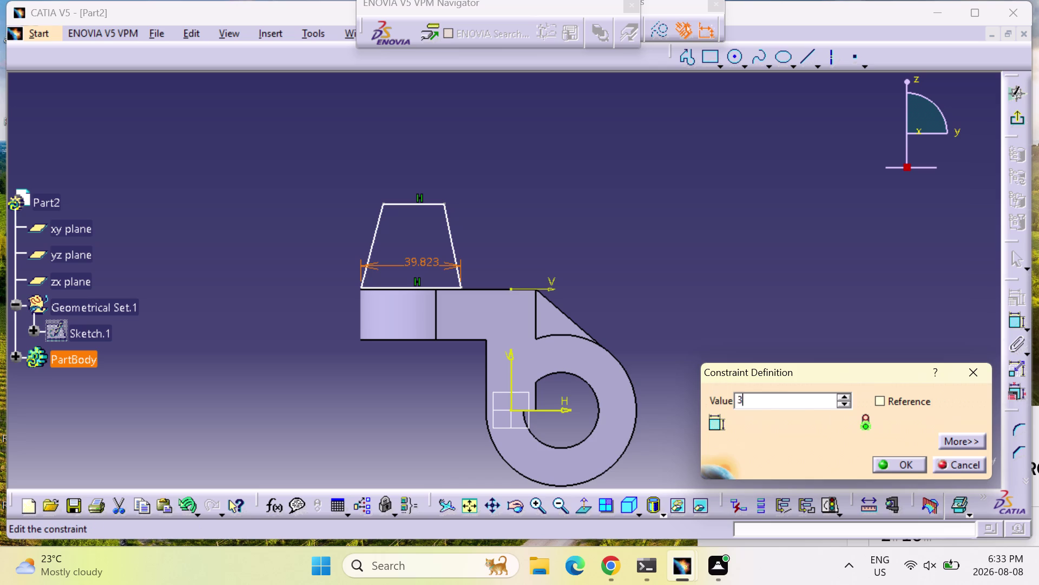
text(0)
key(Return)
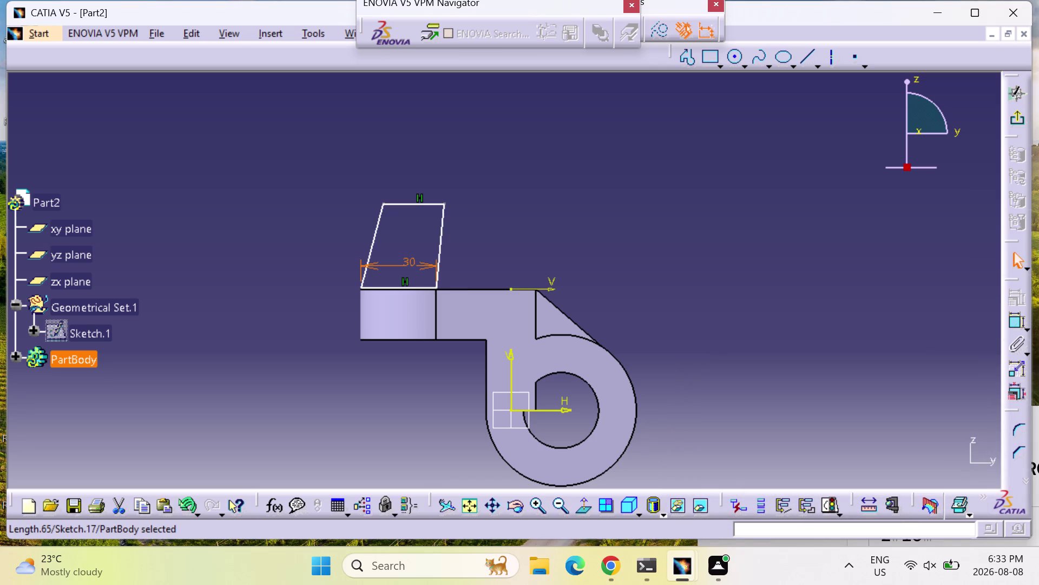
click(1015, 322)
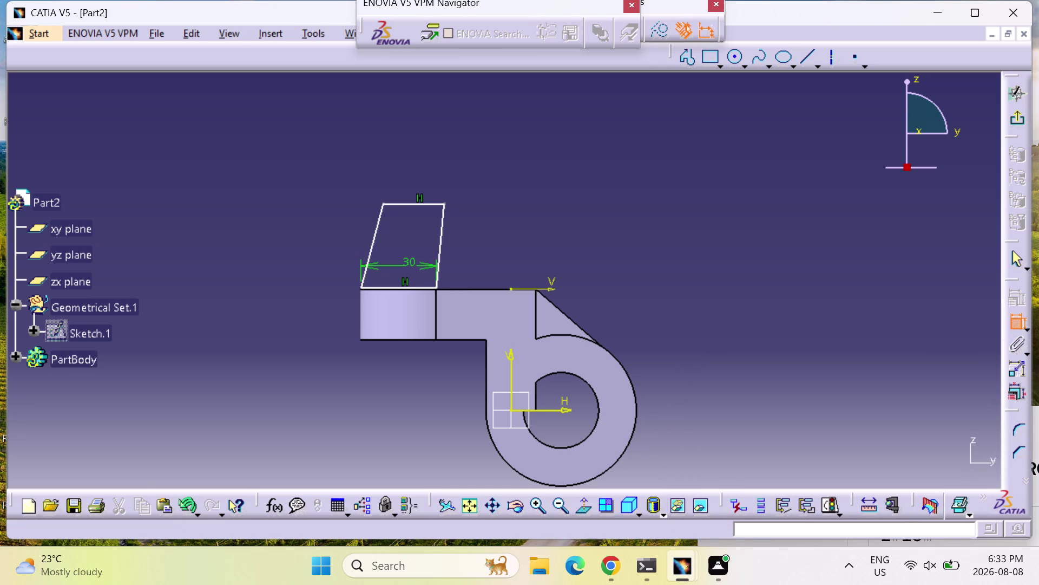
double_click(410, 259)
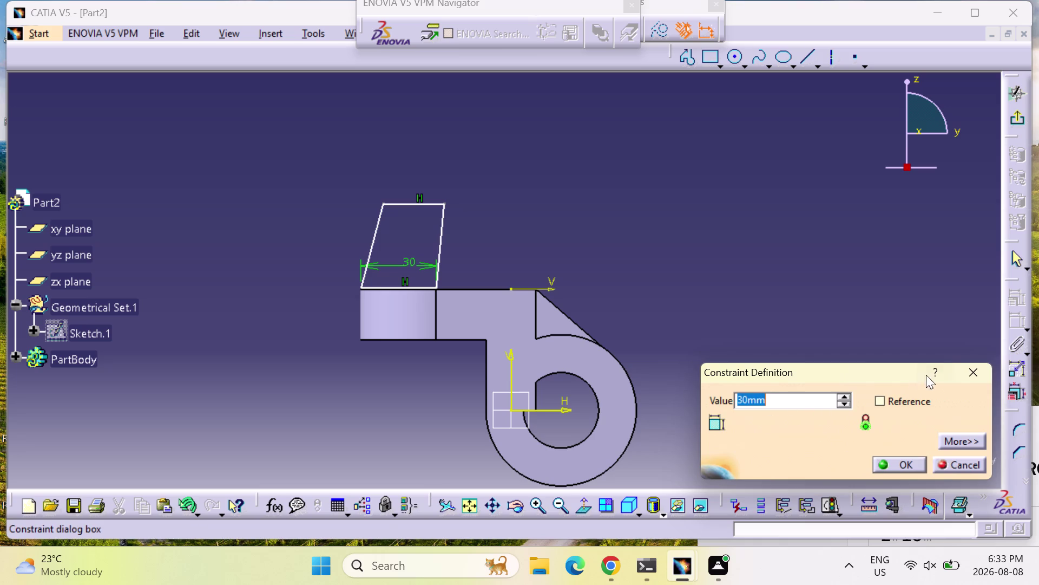
click(981, 371)
key(Escape)
key(Escape)
key(Escape)
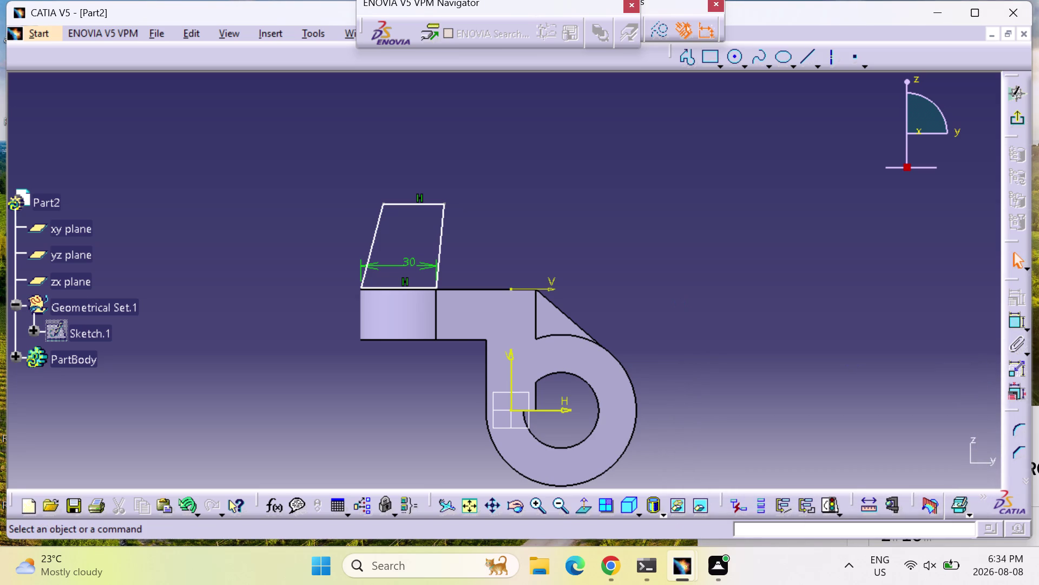
Change the bottom edge length to 60 mm.
click(1014, 318)
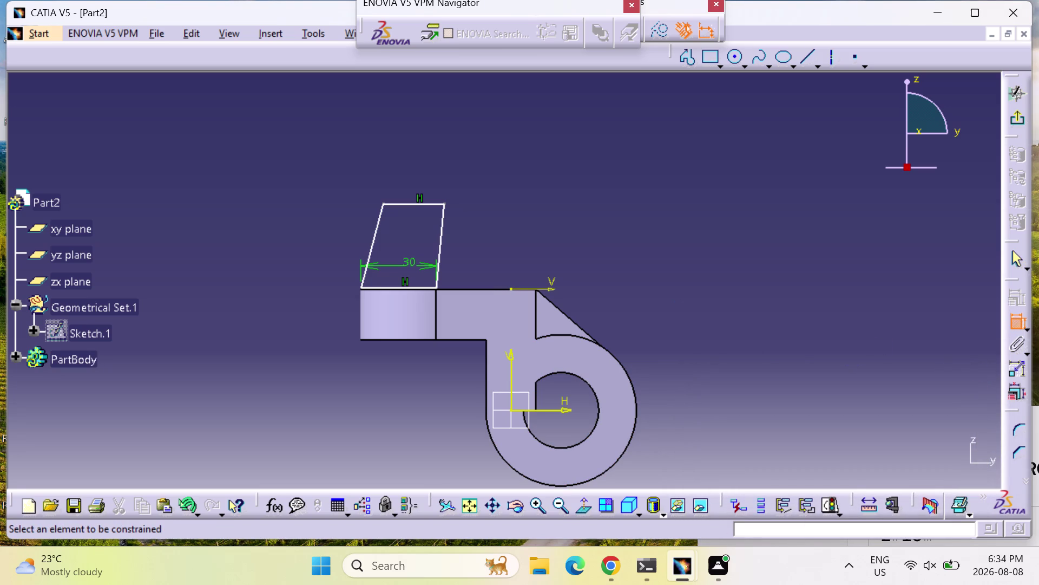
click(405, 283)
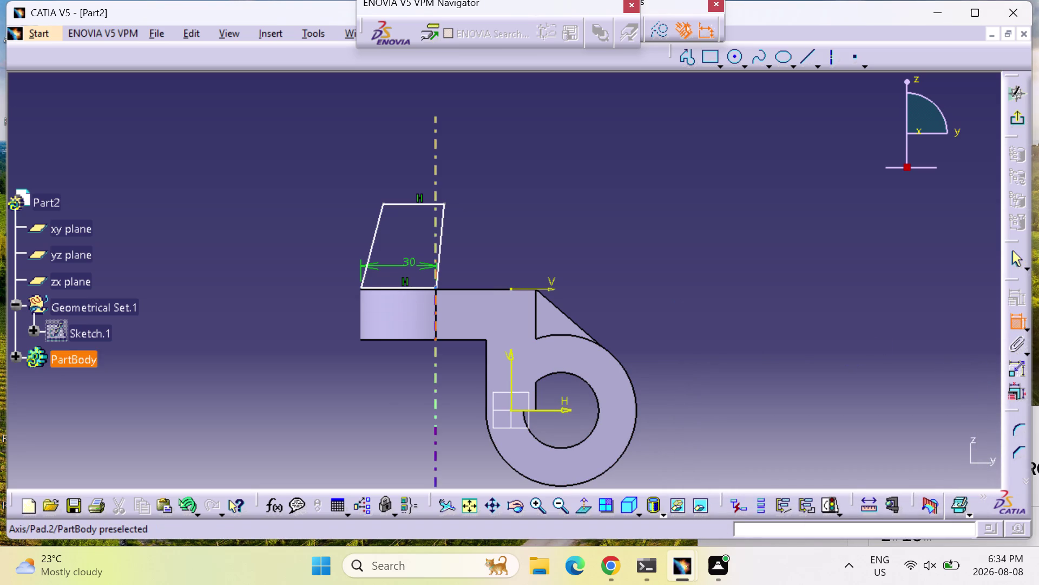
key(Escape)
key(Escape)
key(Escape)
key(Escape)
key(Escape)
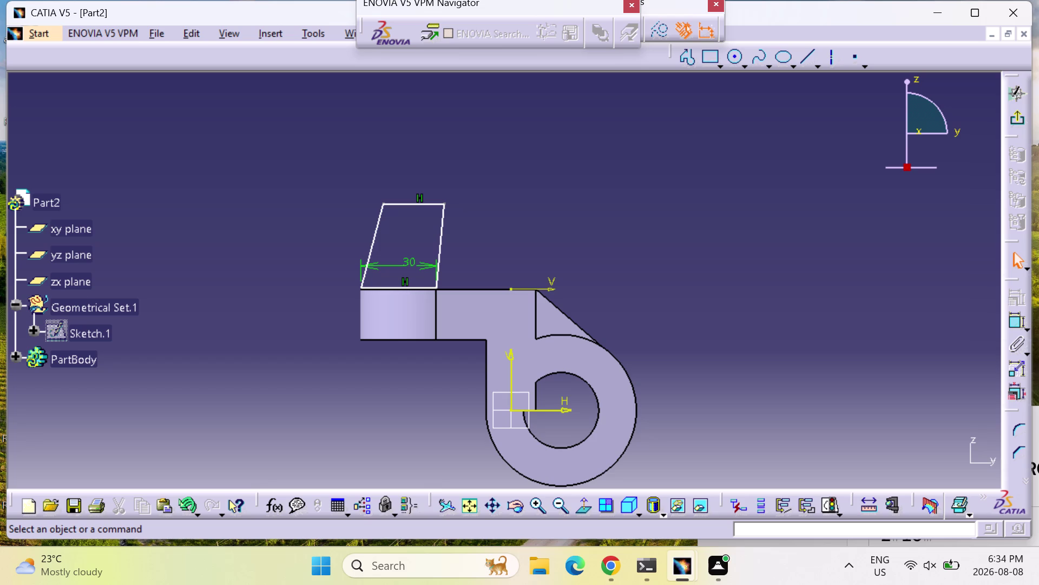
double_click(407, 261)
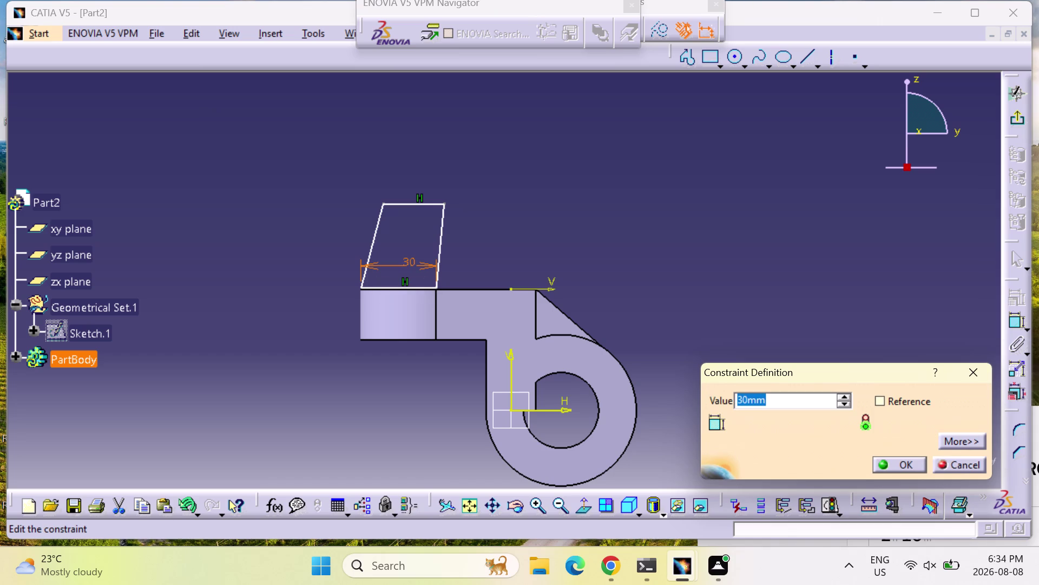
text(60)
key(Return)
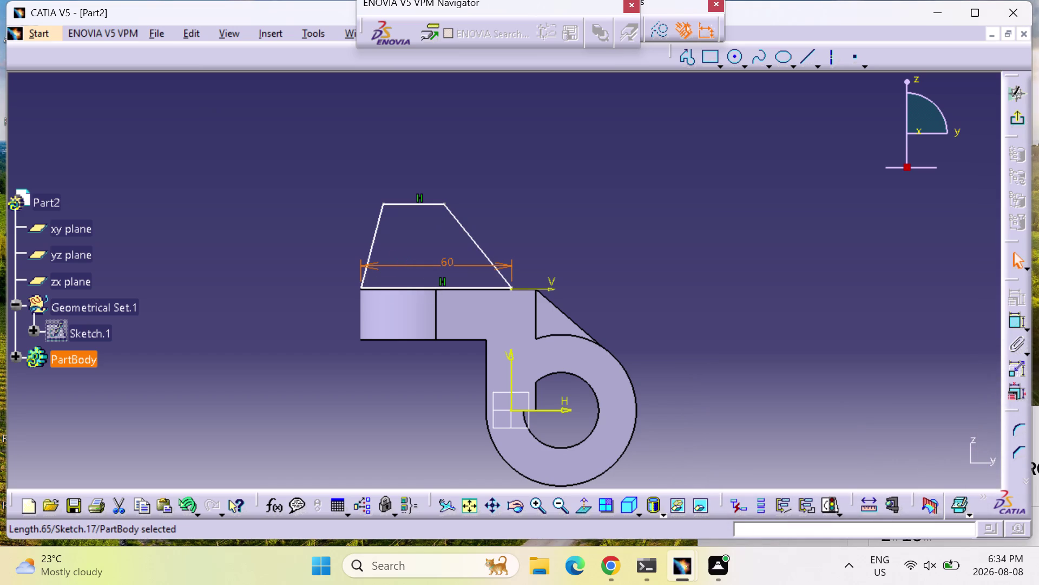
Dimension the trapezoid's top edge at 40 mm.
click(1017, 320)
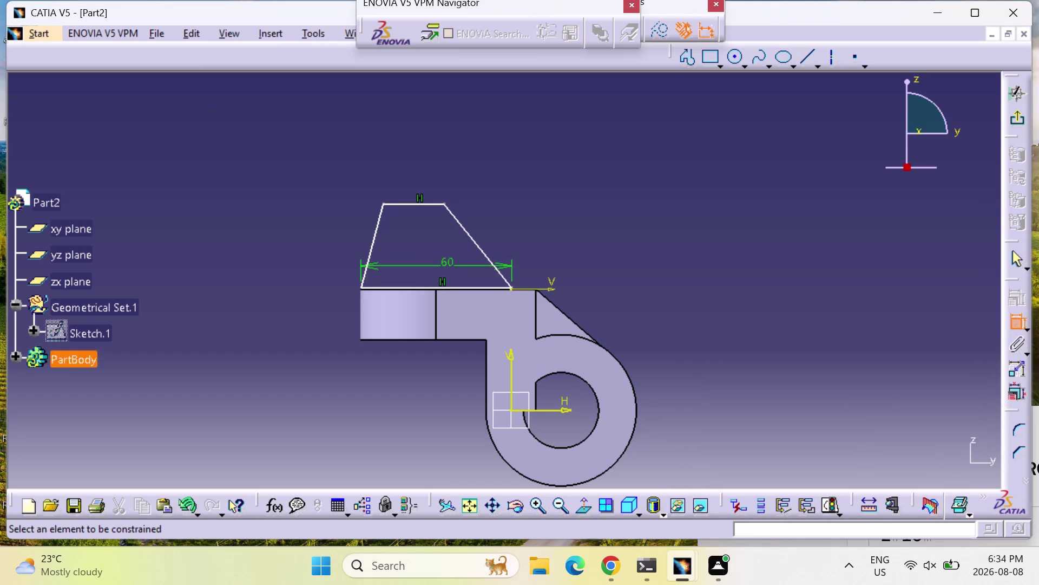
click(433, 202)
click(430, 185)
double_click(431, 182)
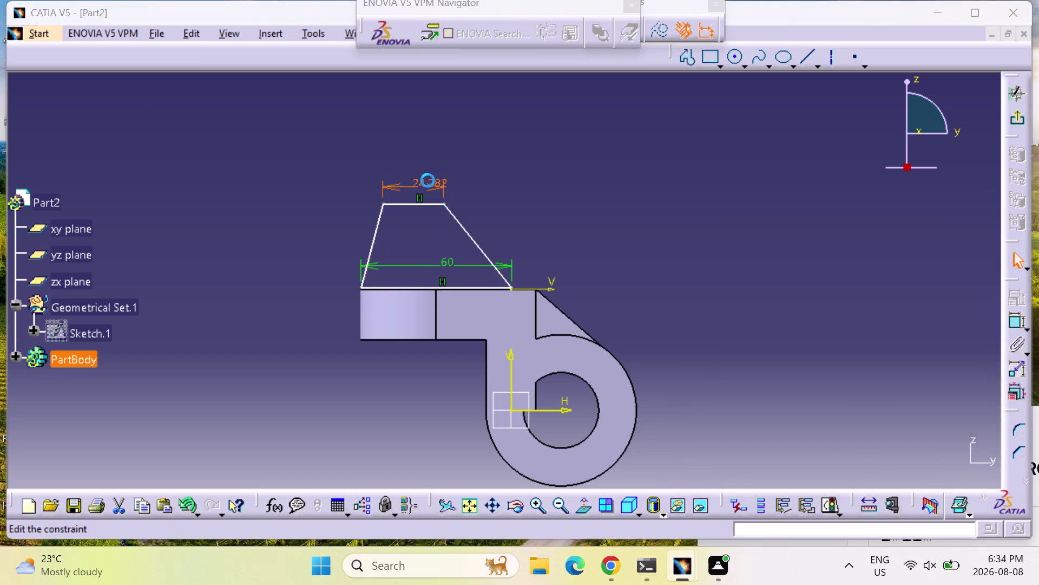
text(40)
key(Return)
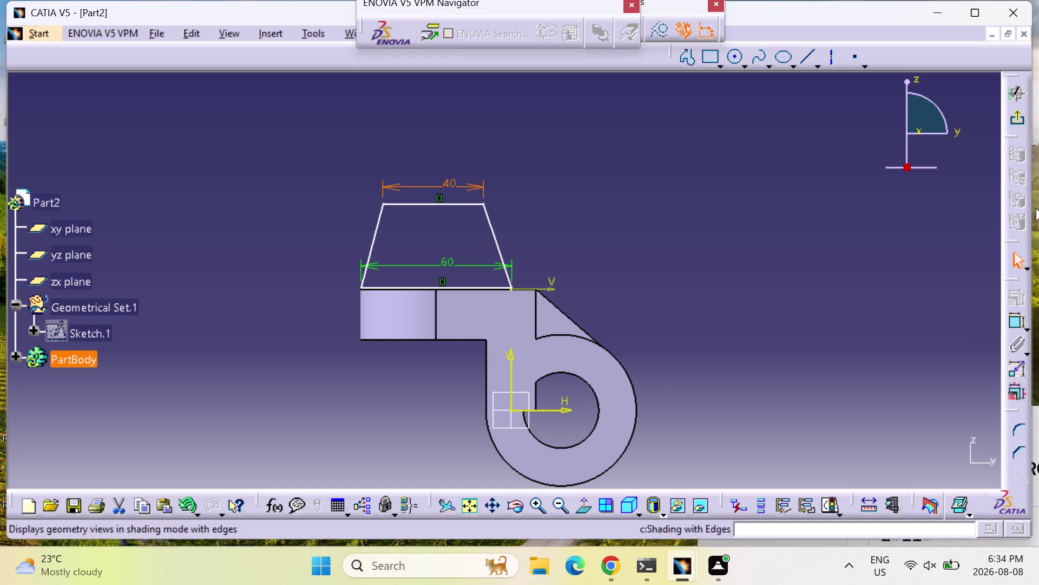
click(1019, 318)
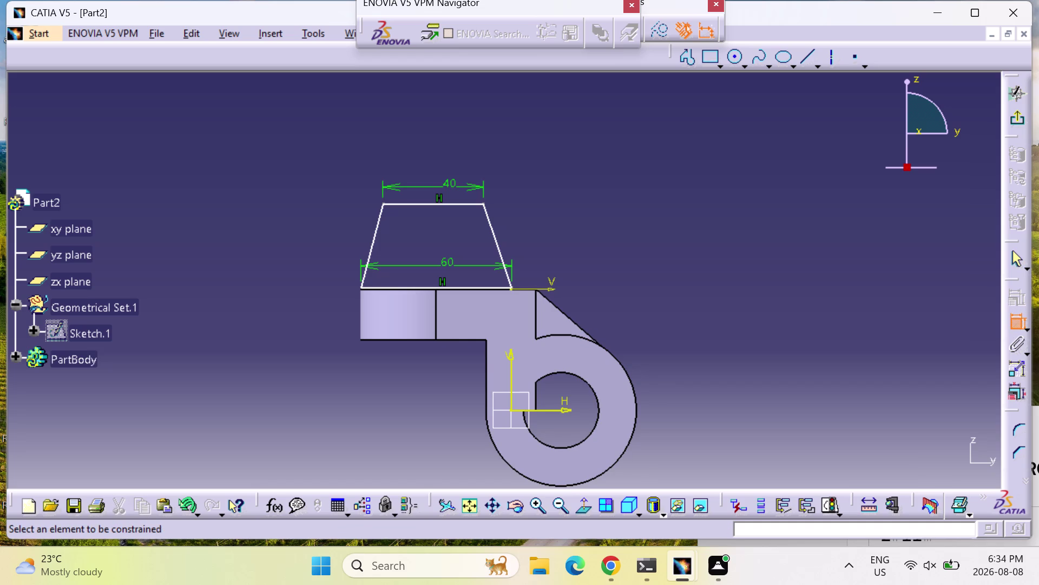
Apply a Coincidence constraint between the 60 mm trapezoid base and the bracket's top edge.
triple_click(539, 504)
triple_click(539, 502)
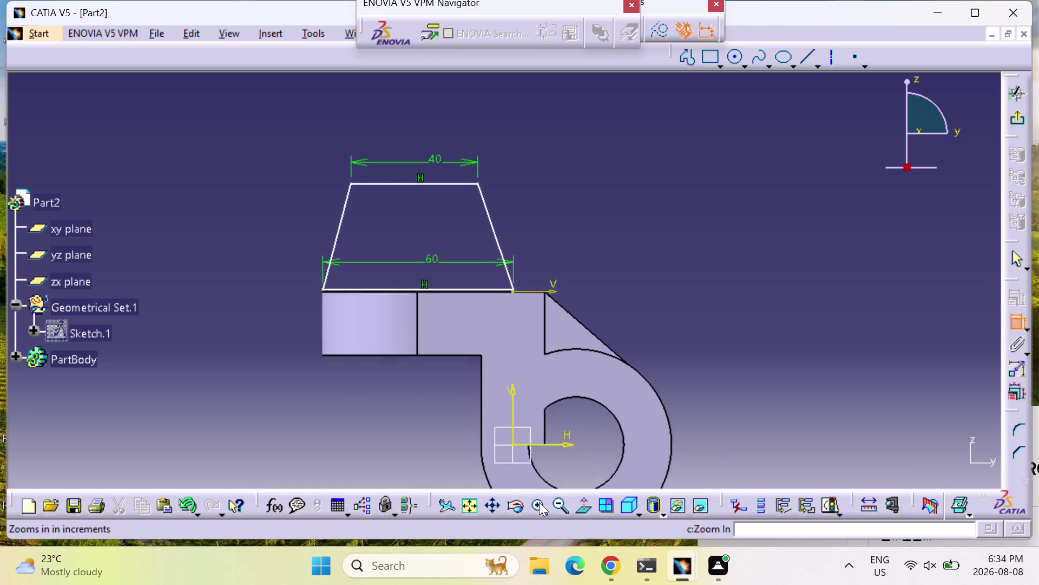
click(455, 294)
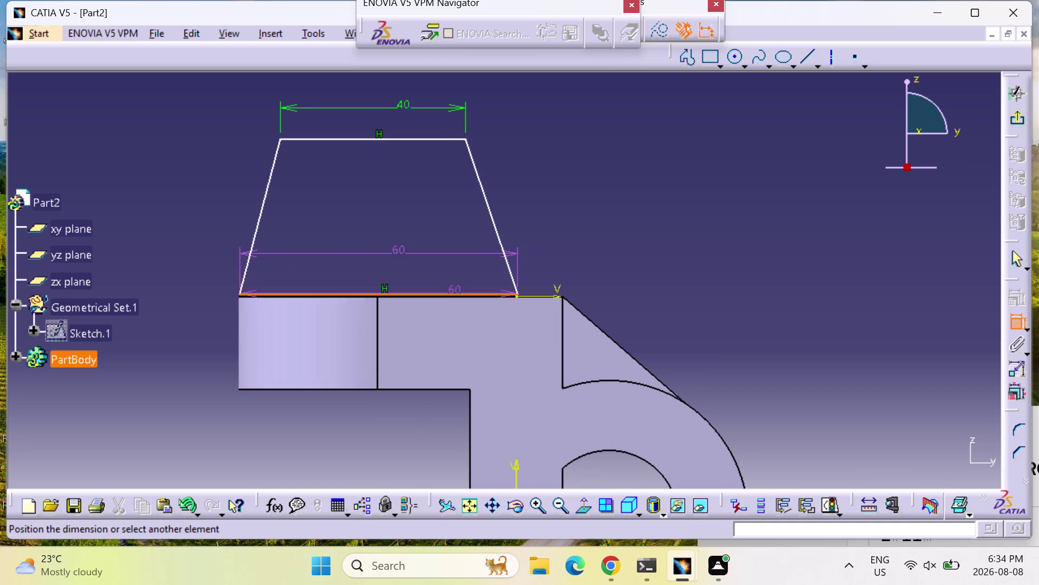
click(470, 298)
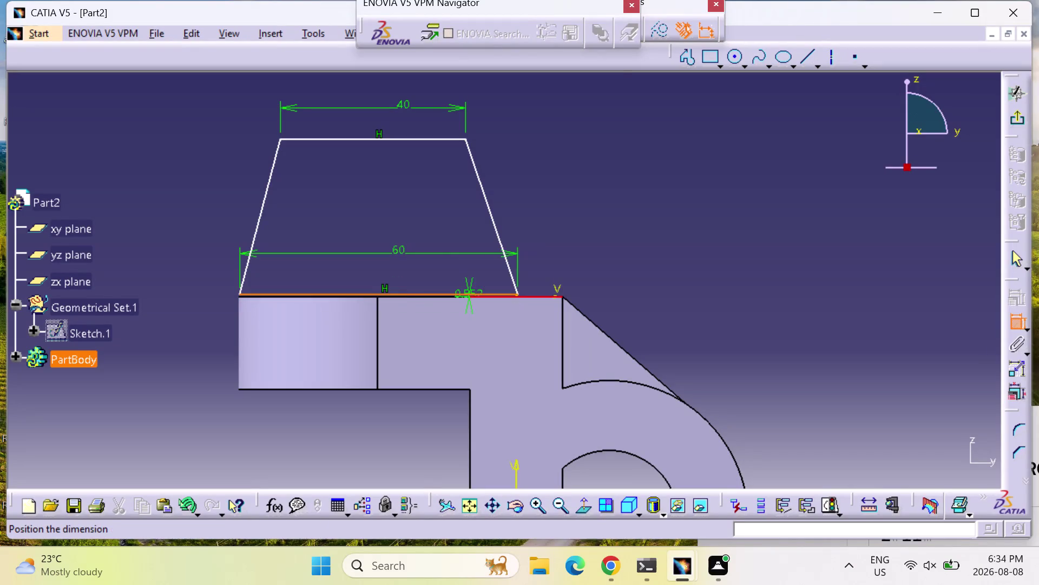
right_click(470, 298)
click(529, 236)
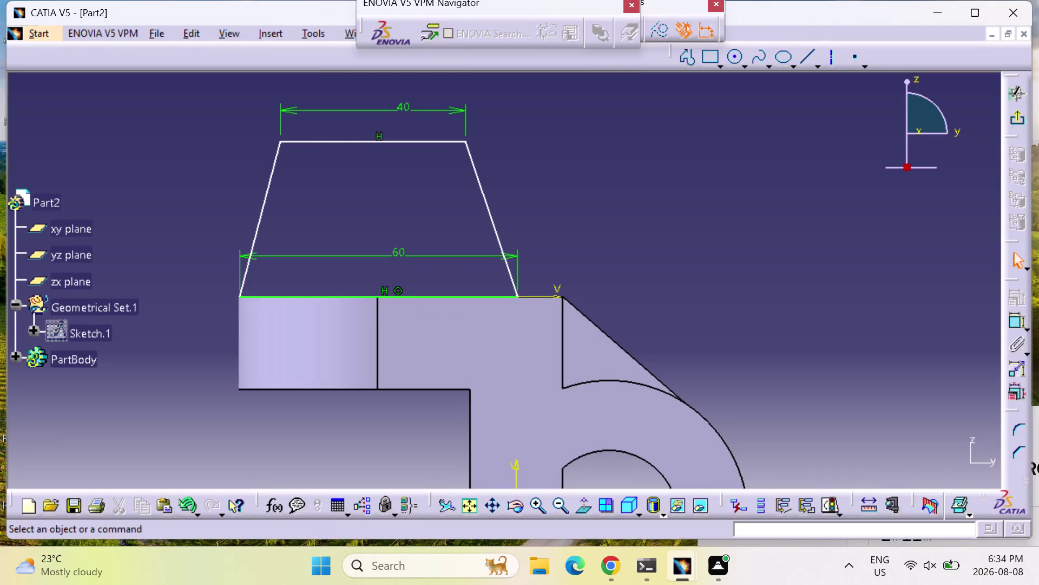
click(1021, 320)
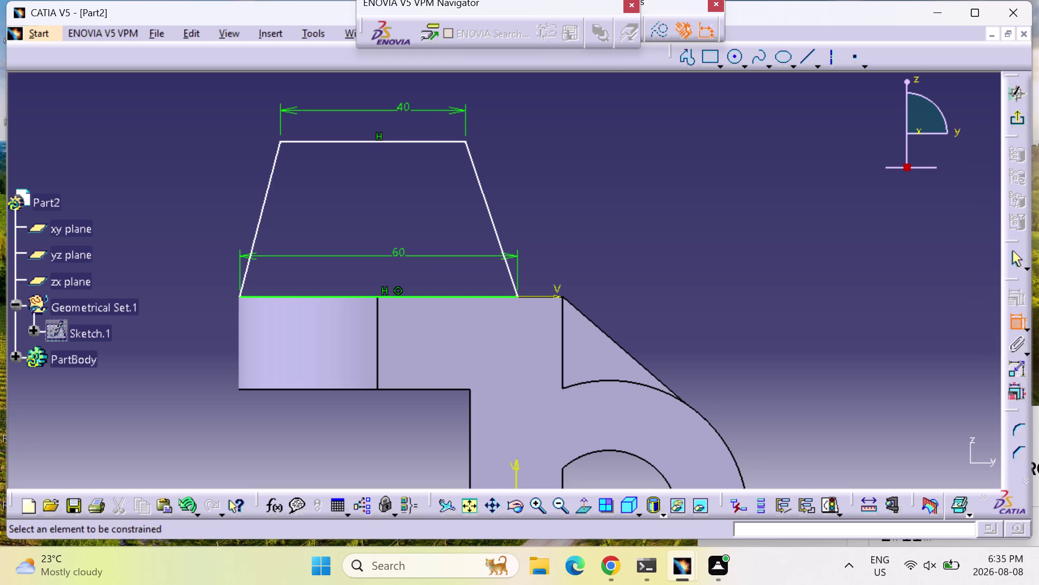
click(690, 59)
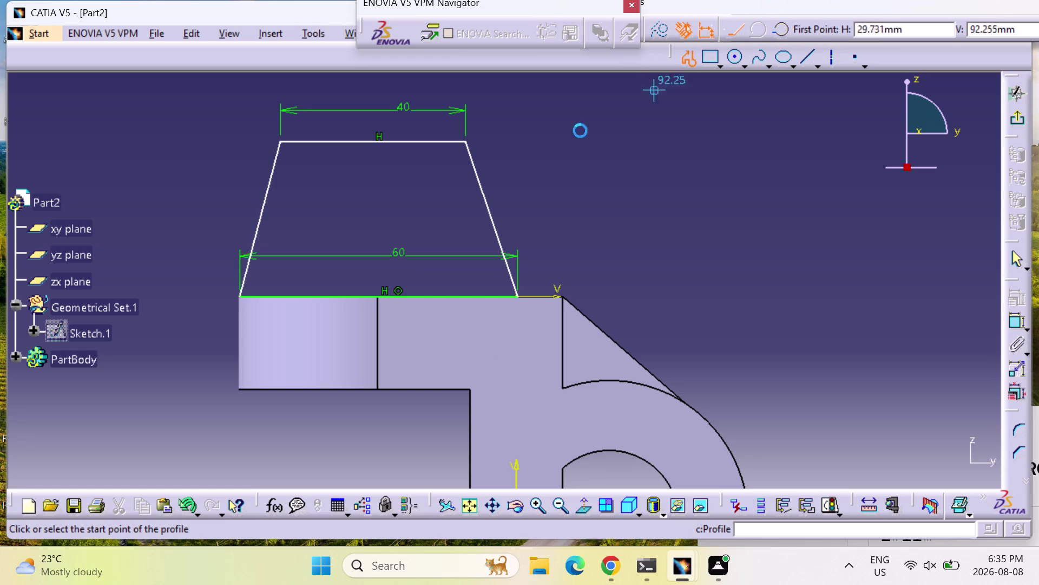
Draw a line profile from the base's left corner, 30 mm across, then up toward the top.
click(237, 295)
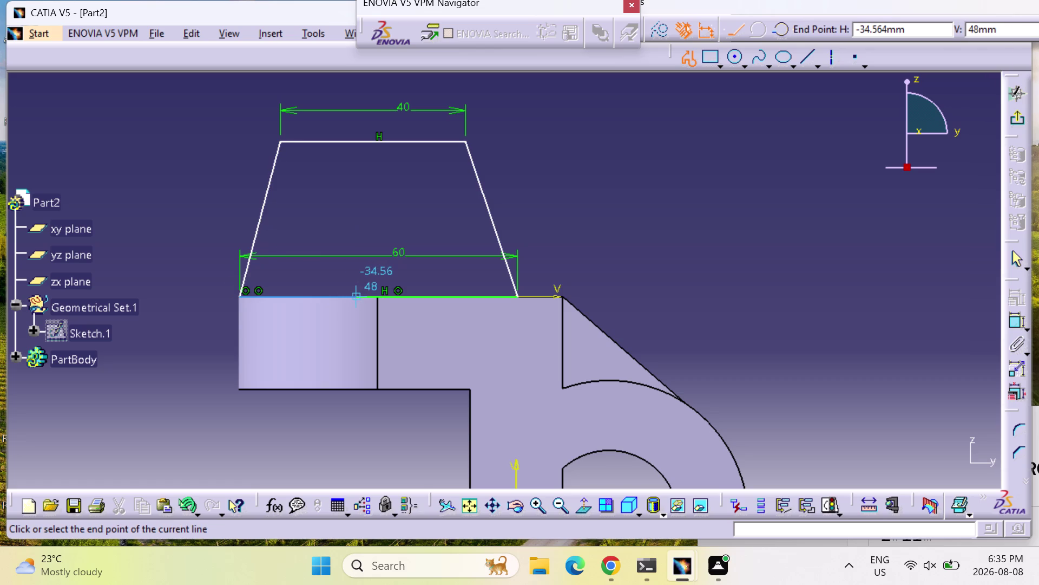
text(30)
key(Return)
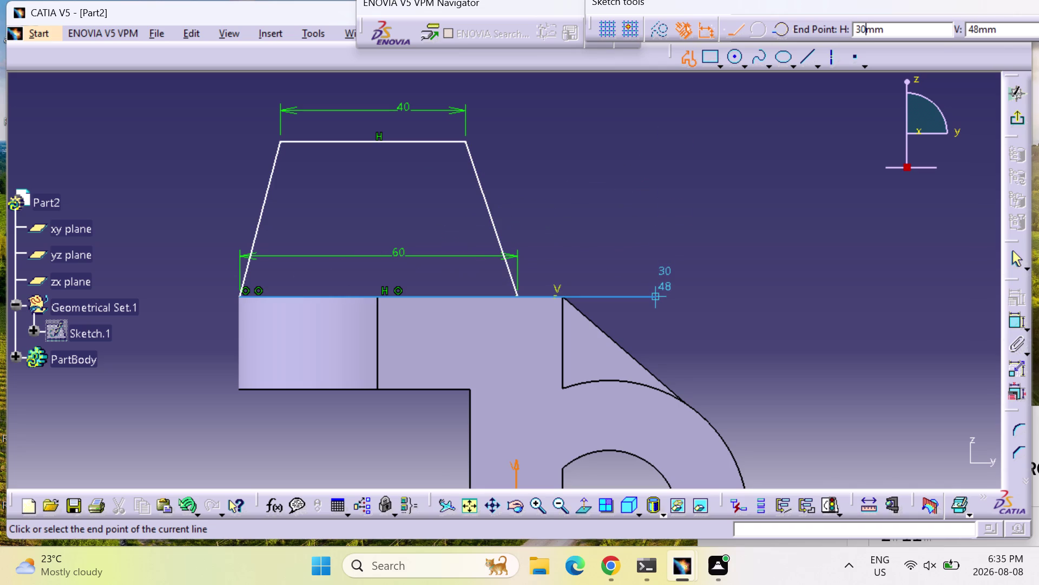
click(376, 294)
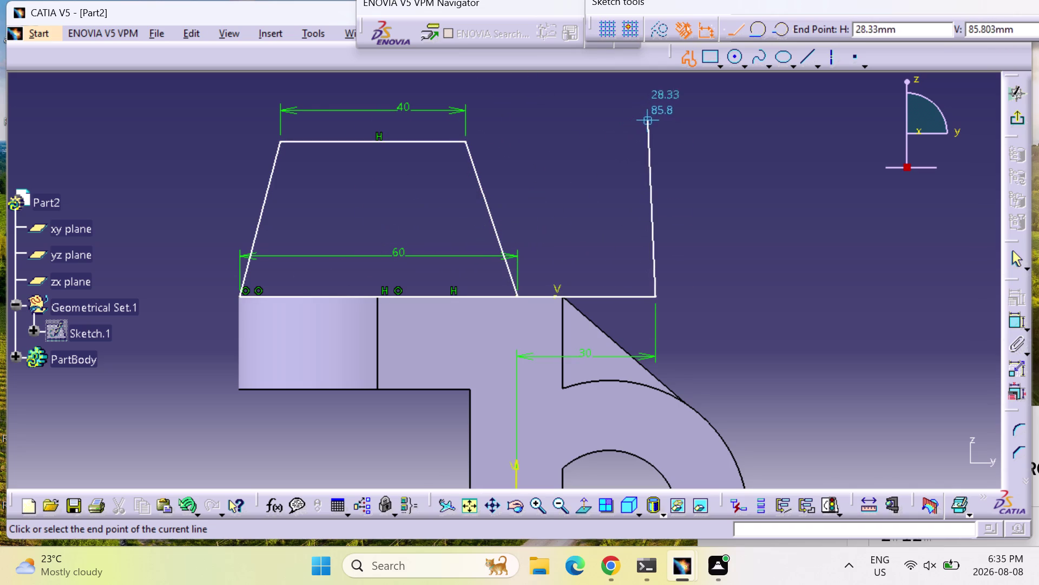
click(658, 109)
key(Escape)
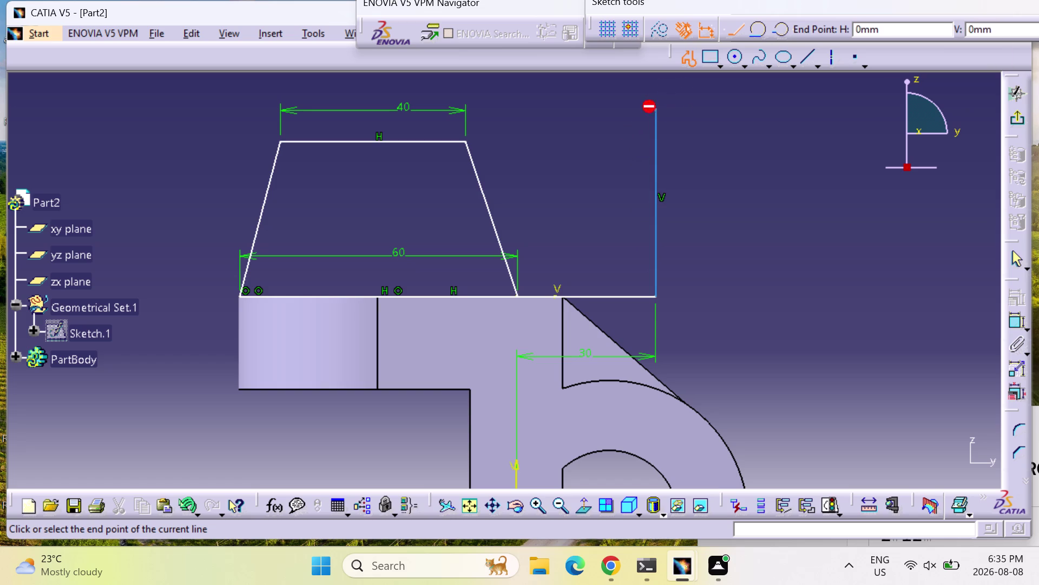
key(Escape)
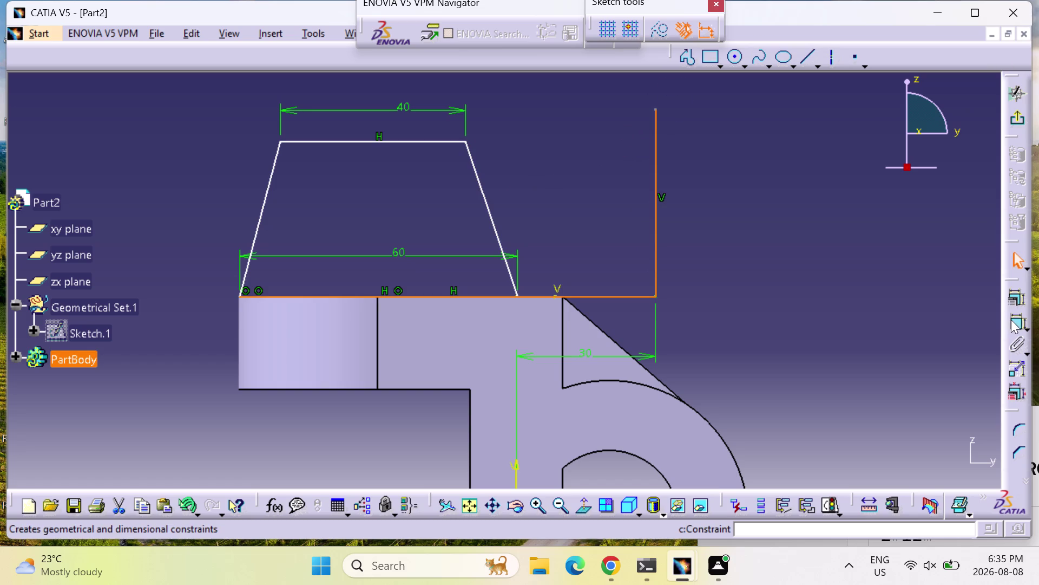
Try setting the 89.735 overall width to 30 mm, then undo it.
click(1014, 321)
key(Escape)
key(Escape)
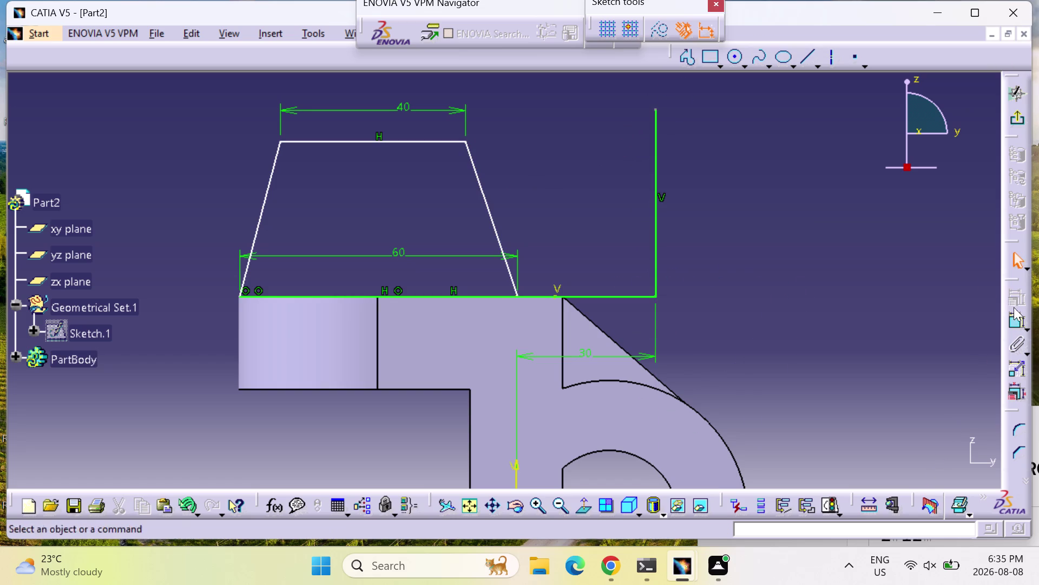
click(1018, 319)
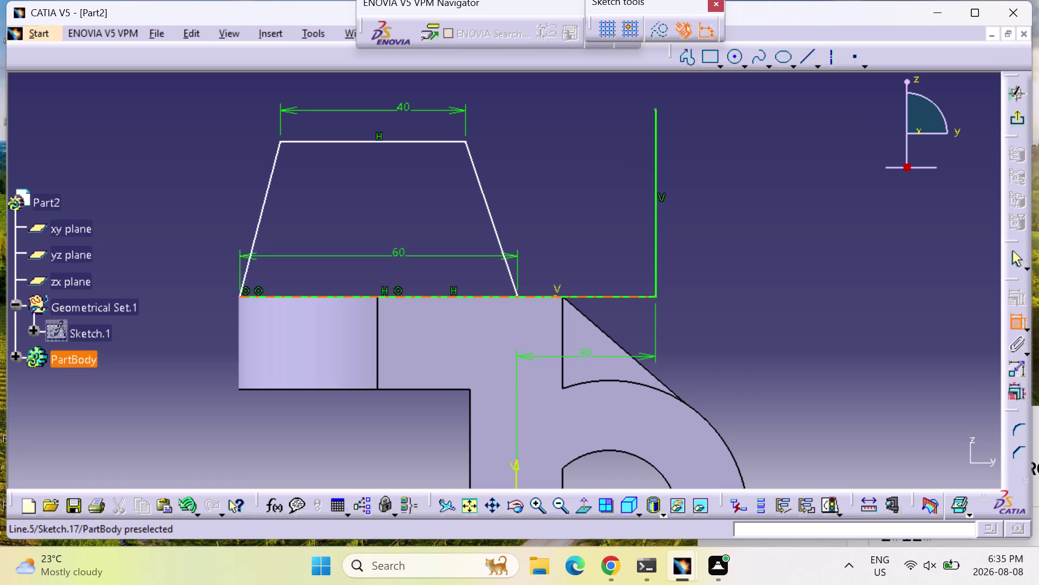
click(565, 293)
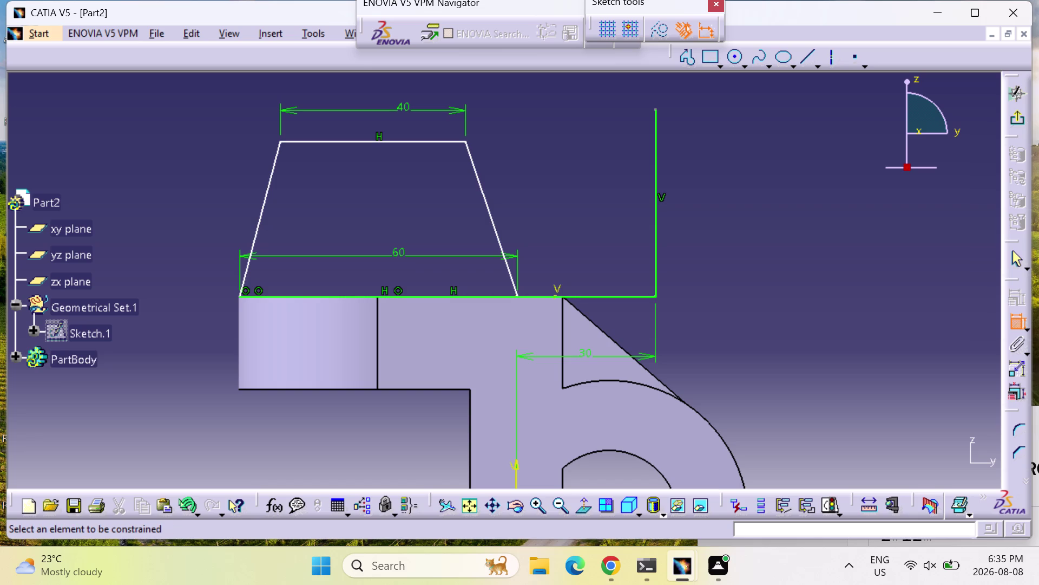
click(546, 296)
click(564, 202)
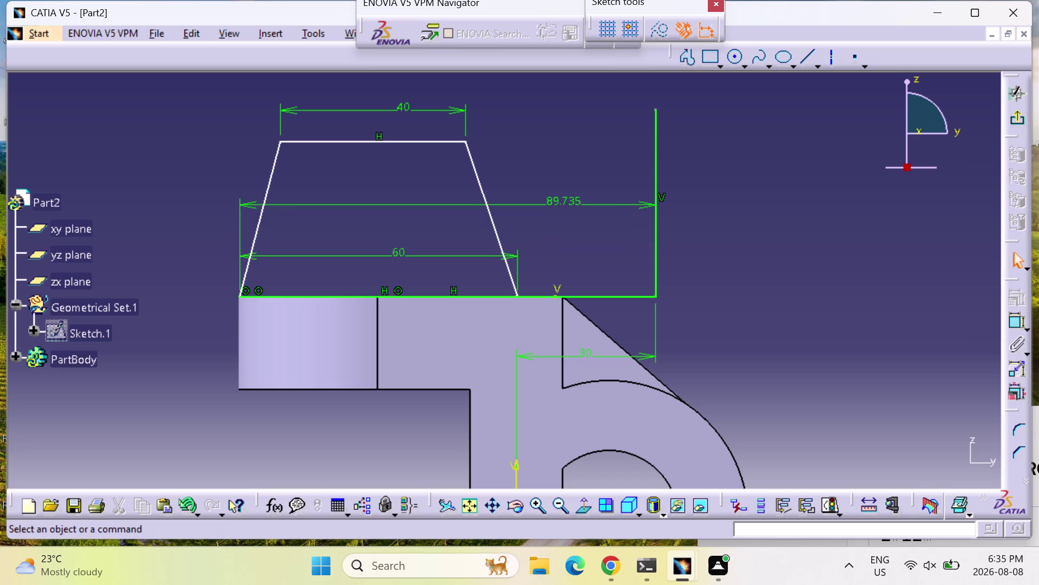
double_click(563, 202)
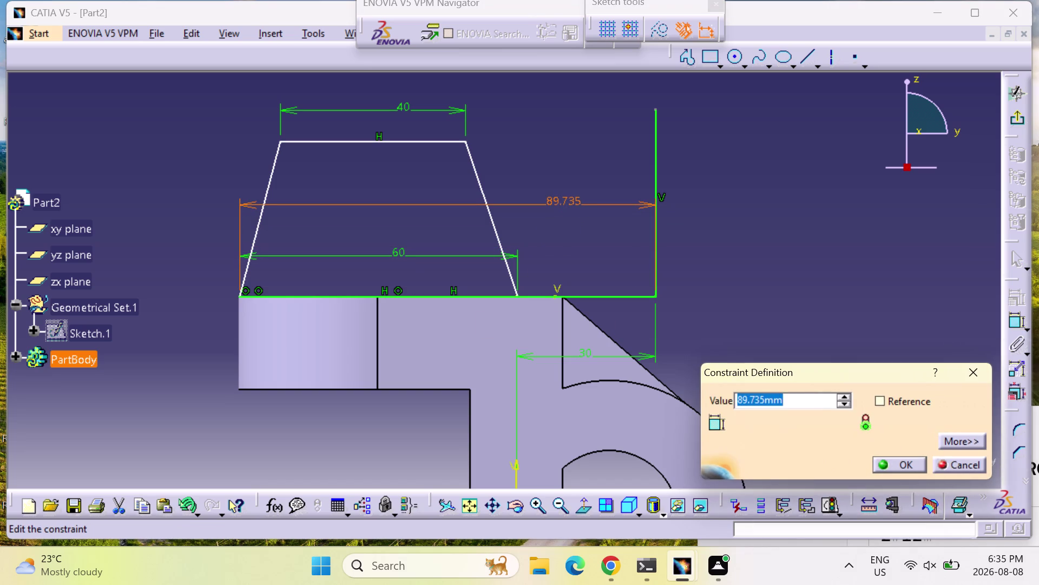
text(30)
key(Return)
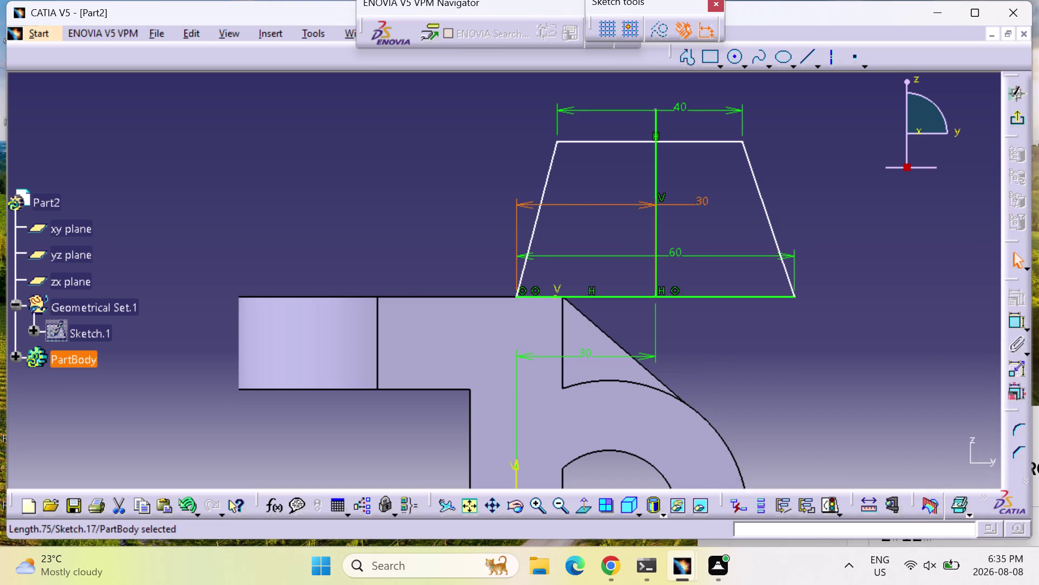
key(ctrl+z)
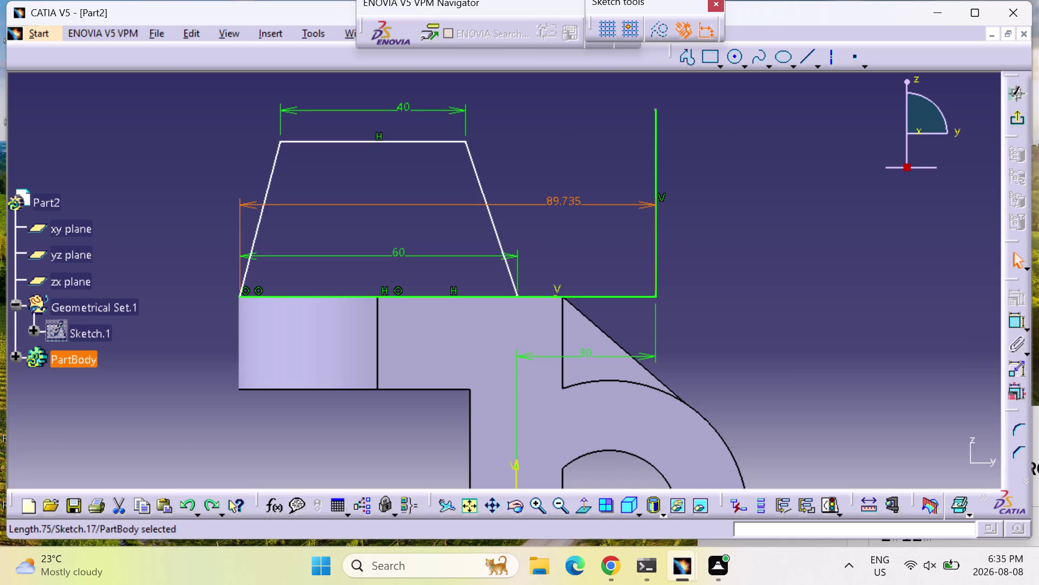
Delete the 89.735 dimension and the extra vertical and horizontal lines.
drag(658, 181, 562, 202)
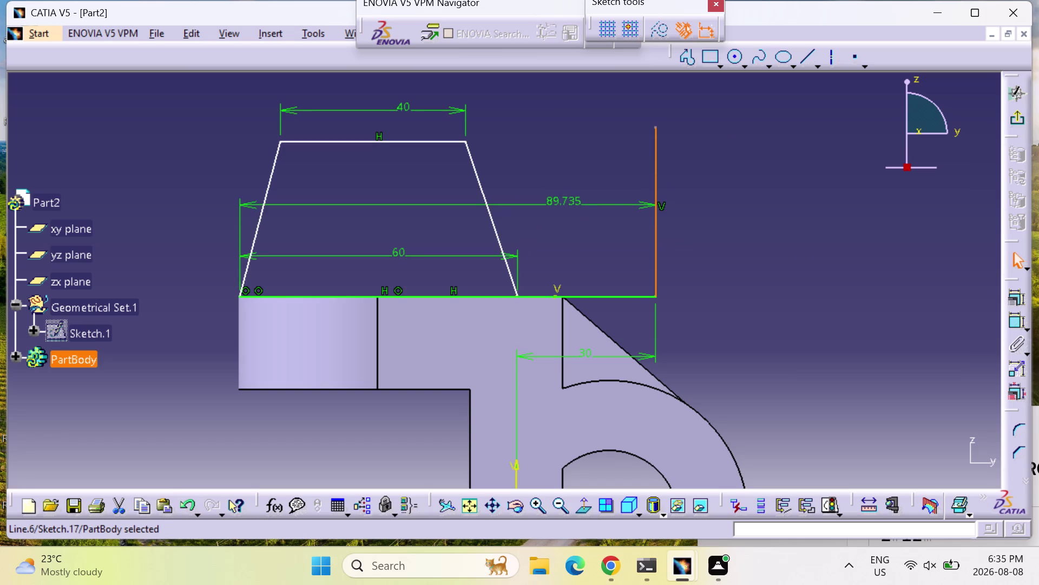
click(570, 203)
key(Delete)
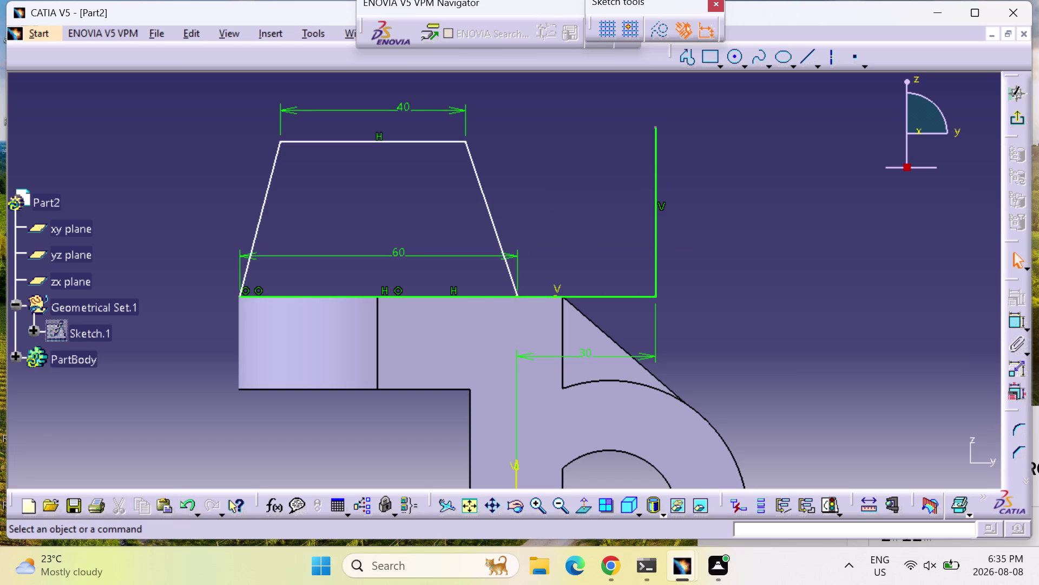
click(656, 211)
key(Delete)
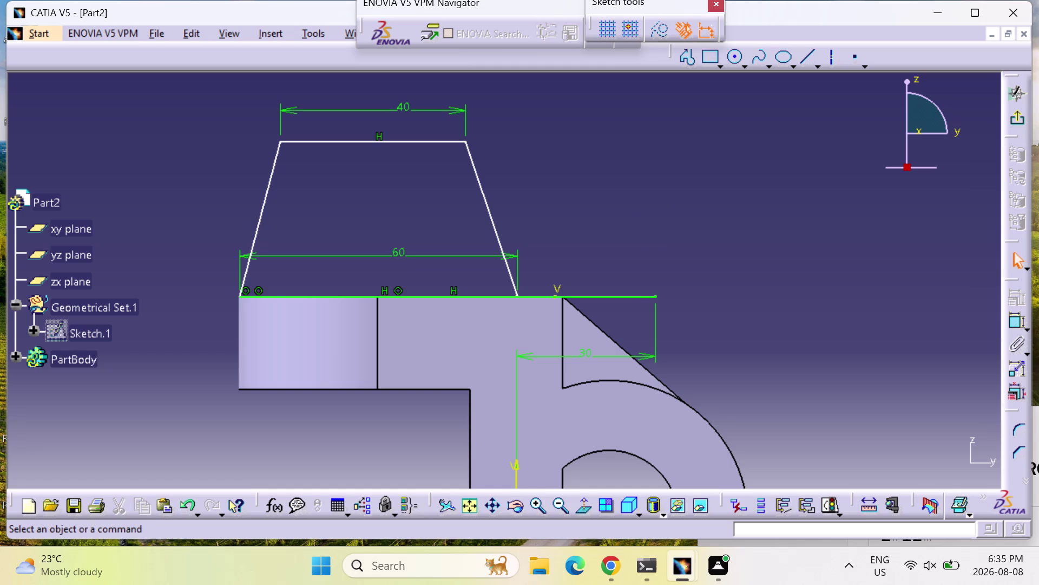
click(615, 298)
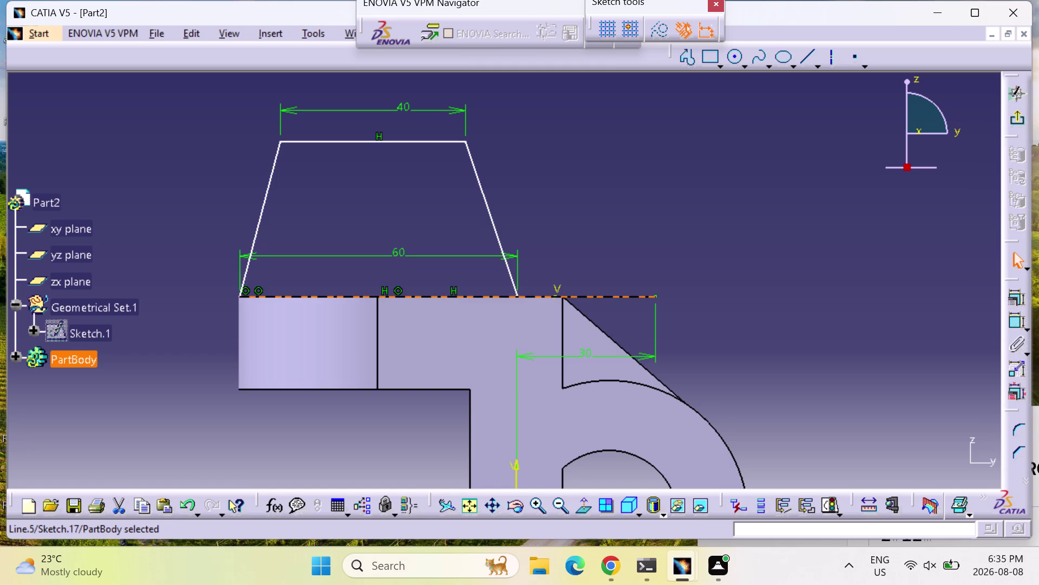
key(Delete)
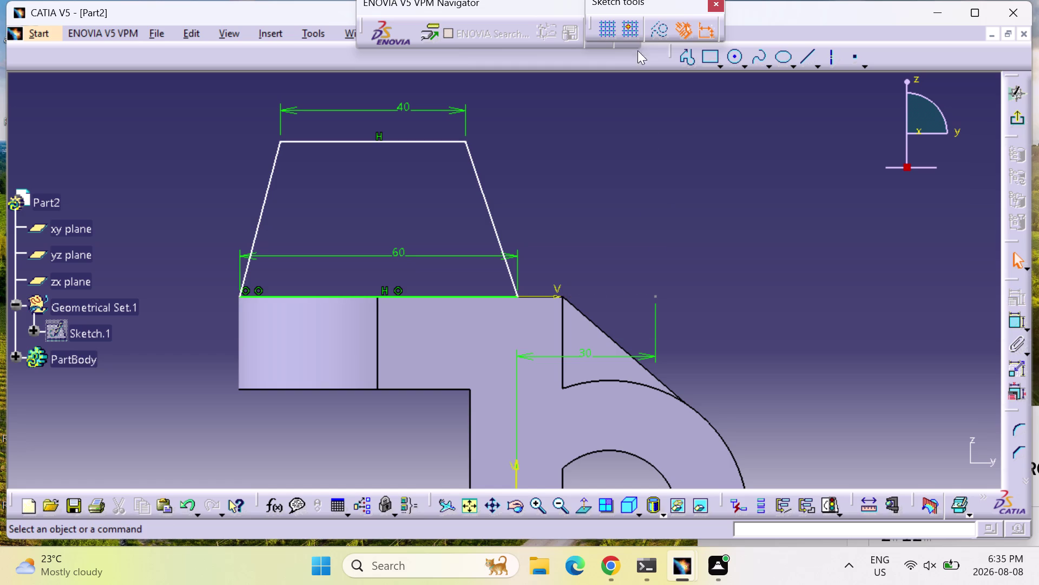
click(695, 59)
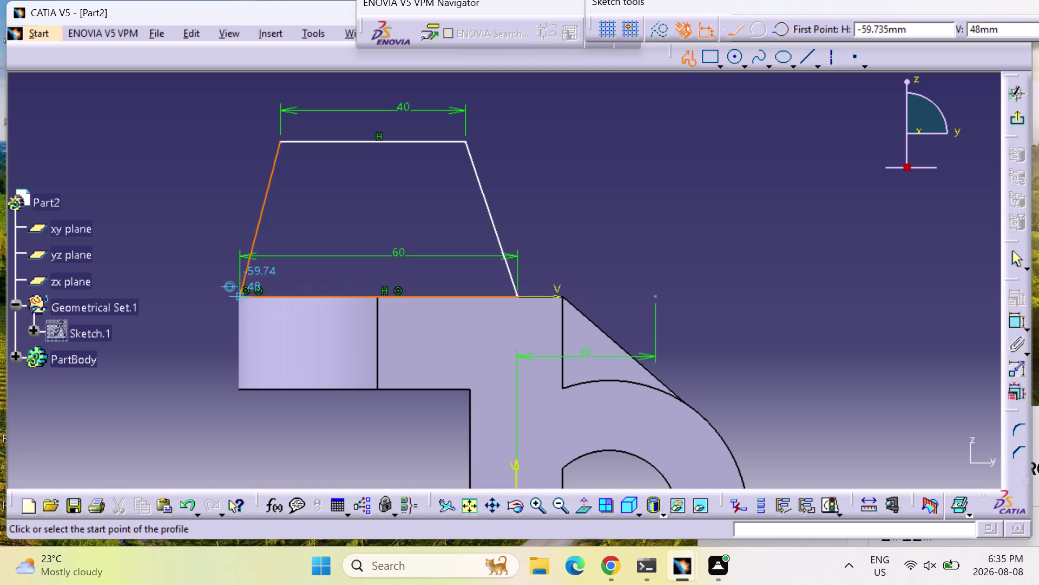
Start a line from the base's left corner with a value of 30, then cancel the misplaced line.
click(236, 298)
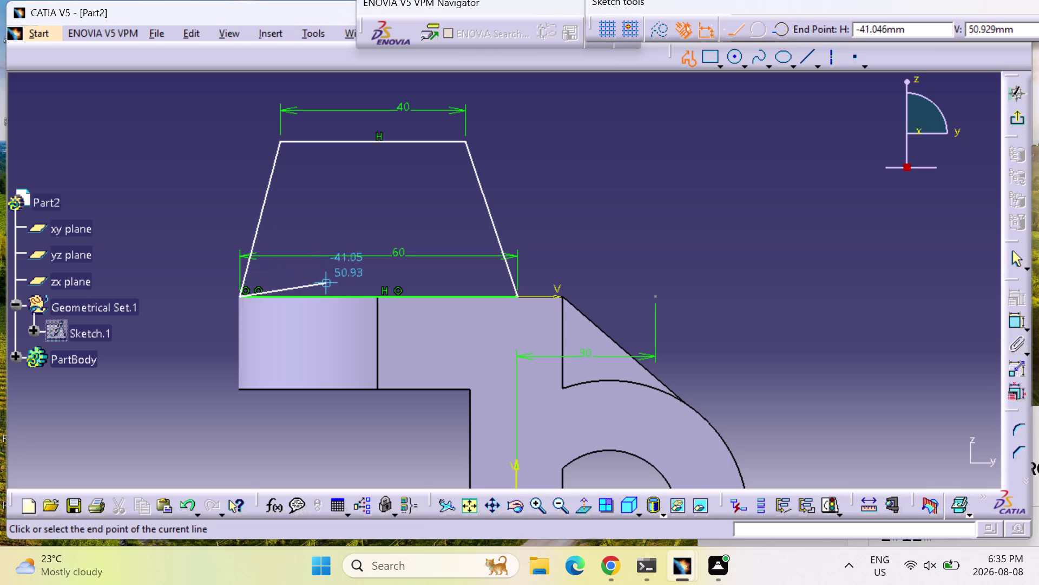
text(30)
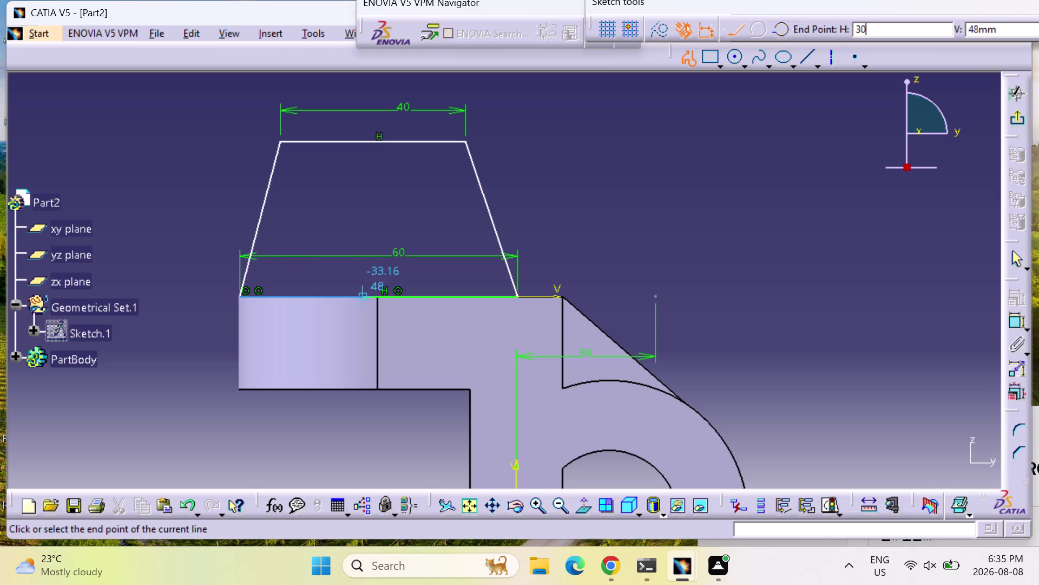
key(Return)
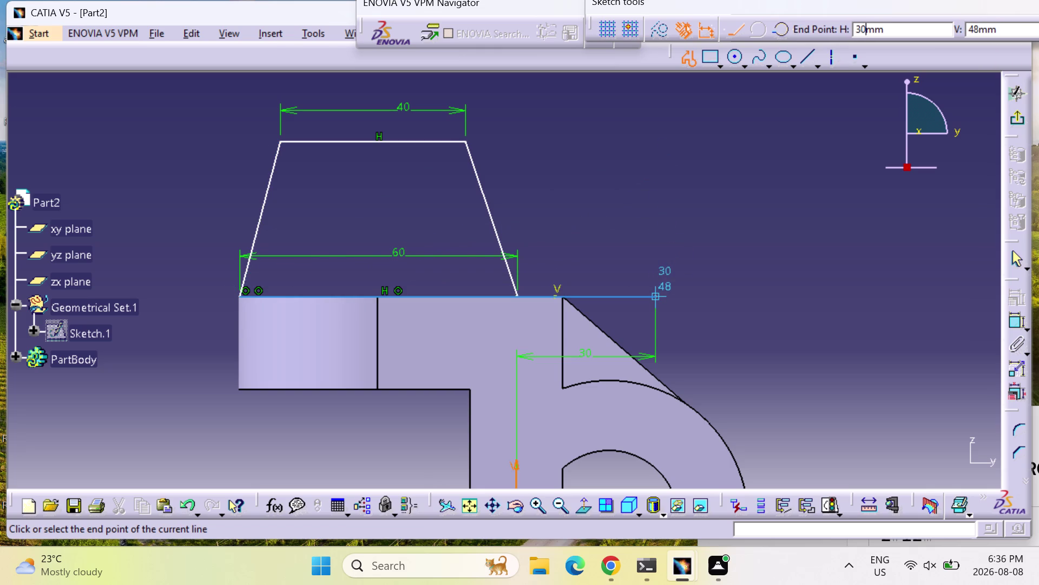
key(Escape)
key(Escape)
key(Escape)
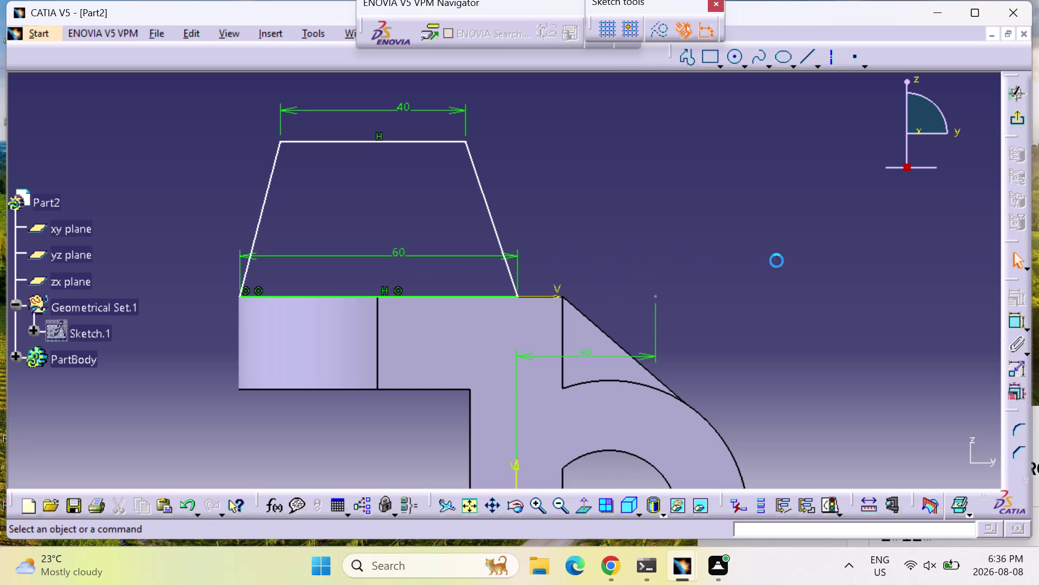
key(Escape)
key(Escape)
Draw a profile partway along the base, then vertically up through the trapezoid.
click(694, 59)
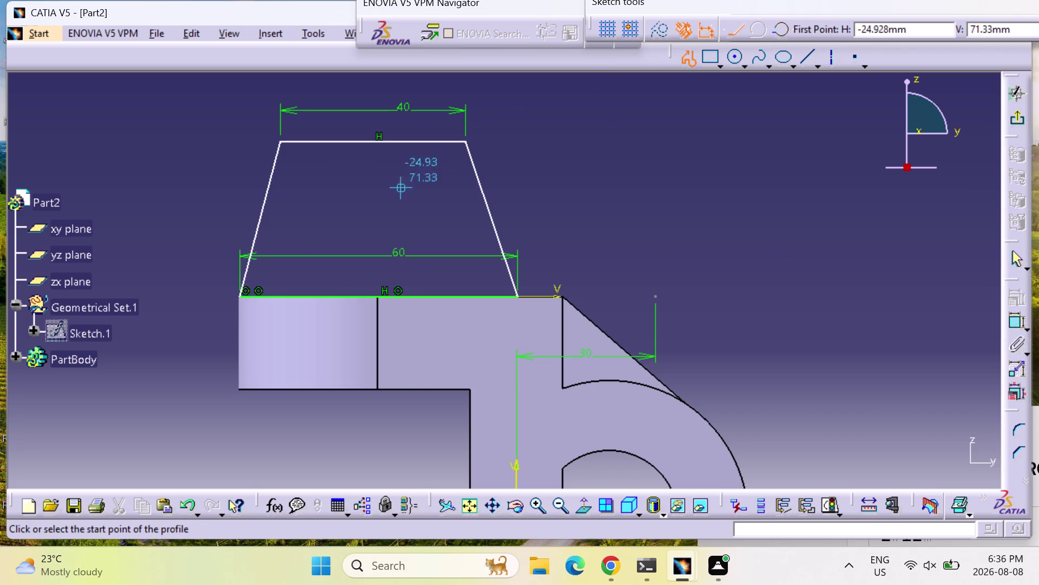
click(239, 295)
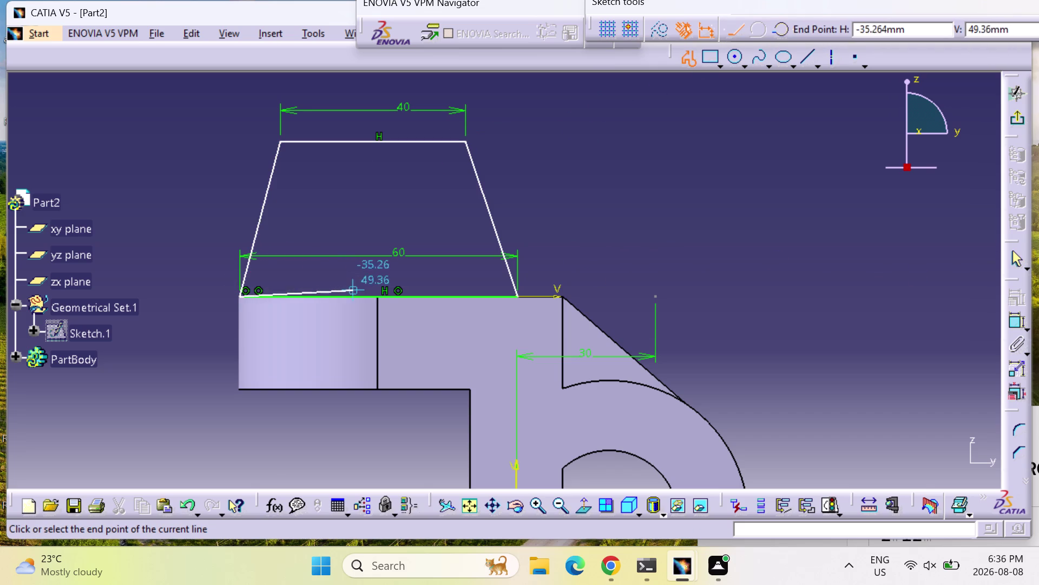
click(368, 295)
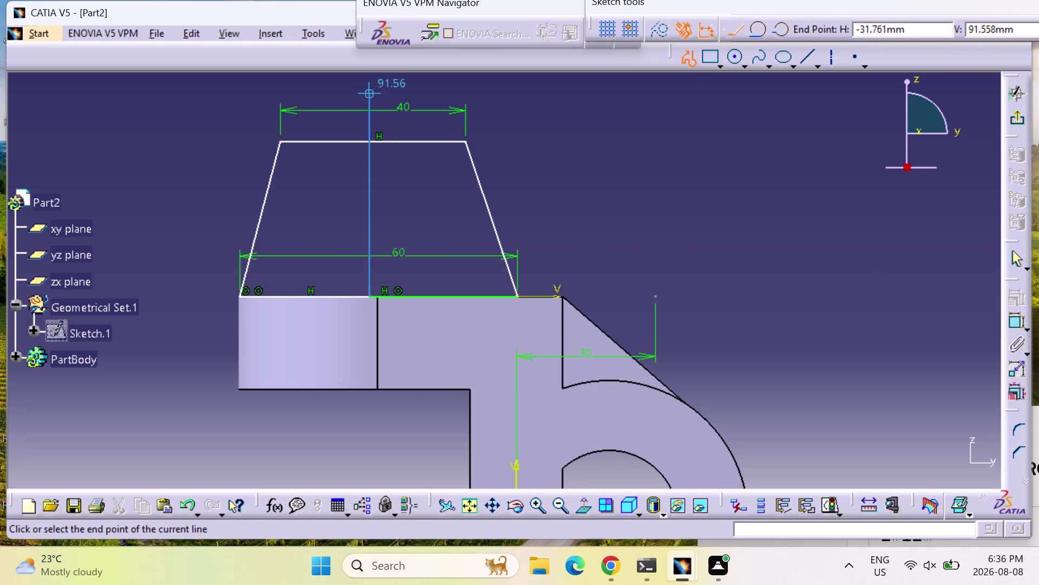
click(372, 94)
key(Escape)
key(Escape)
key(Escape)
key(Escape)
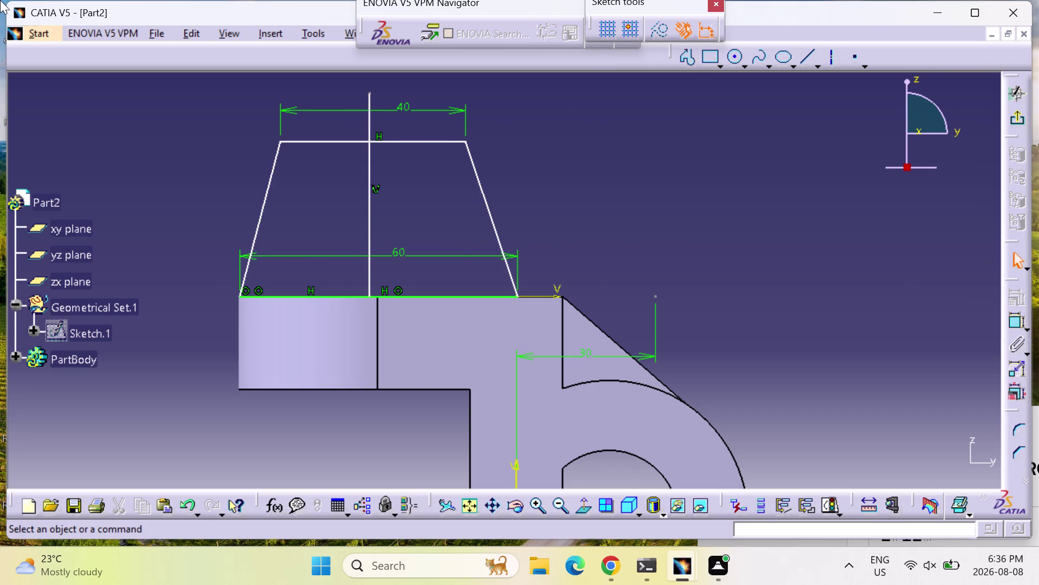
Dimension the vertical line 30 mm from the base's left end.
click(1020, 318)
click(330, 296)
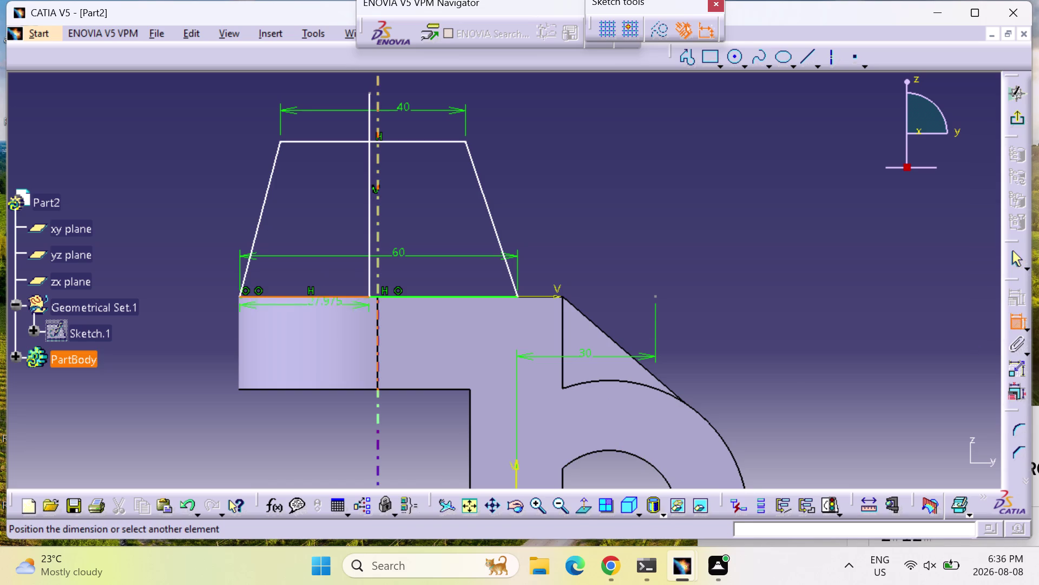
click(307, 413)
double_click(309, 406)
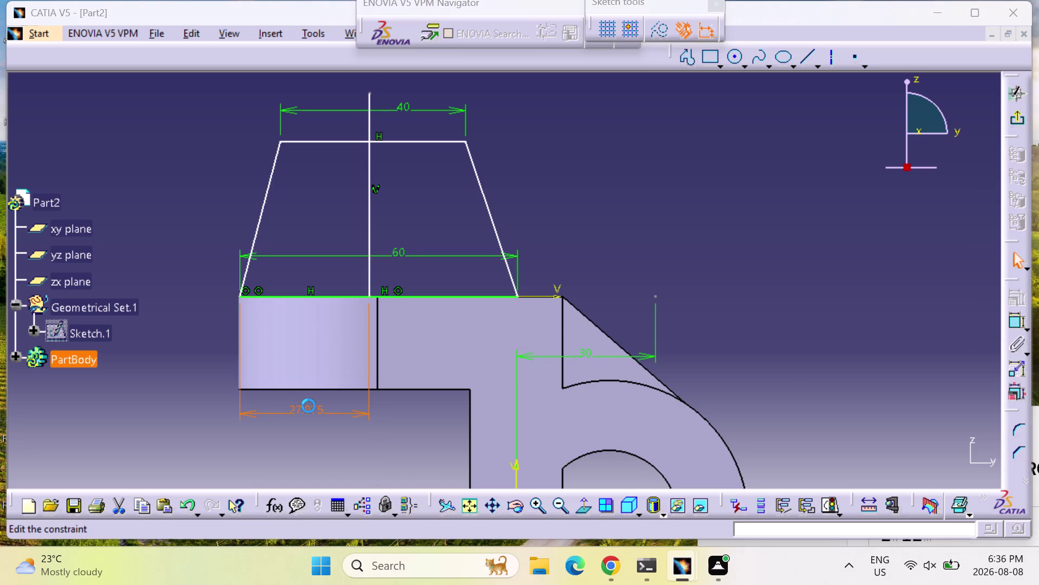
text(30)
key(Return)
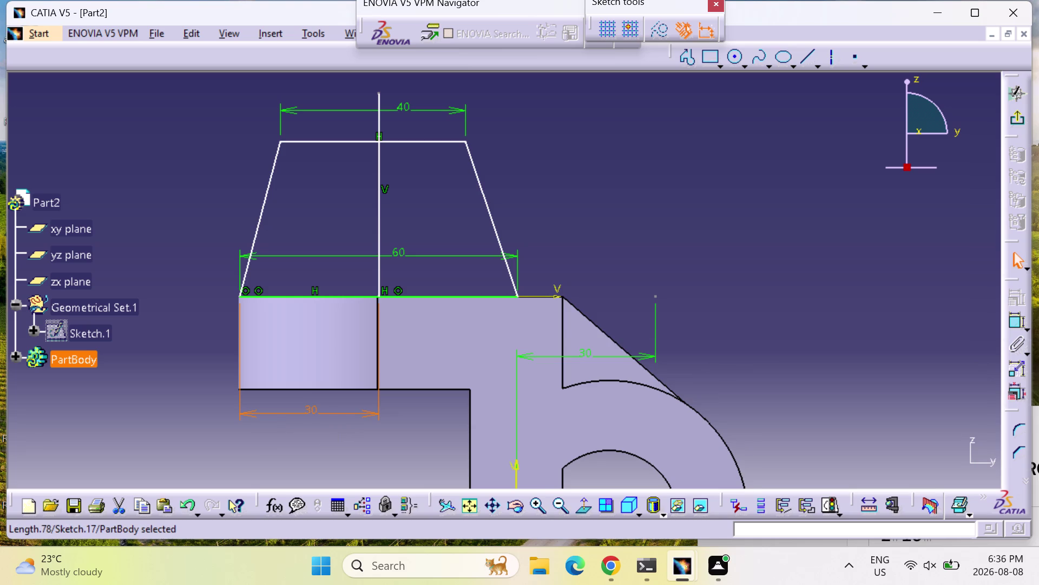
Make the two slanted sides symmetric about the vertical line.
key(Escape)
key(Escape)
key(Escape)
click(1019, 325)
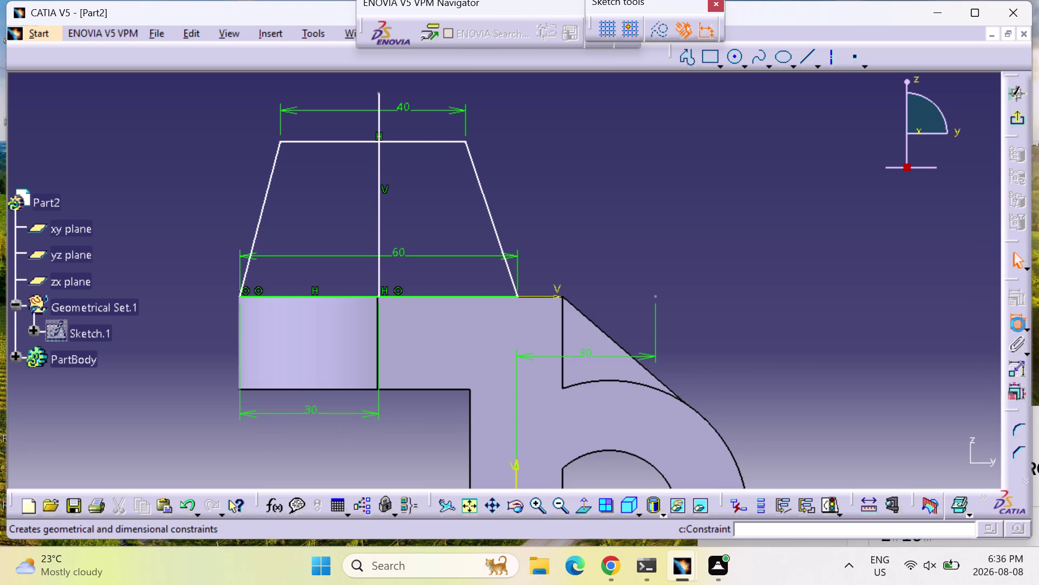
click(265, 192)
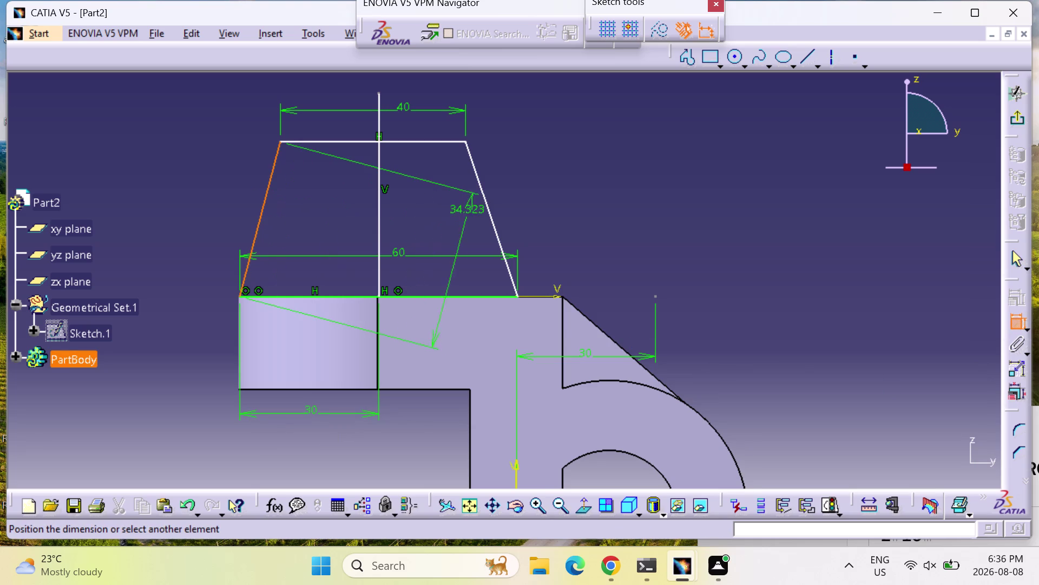
click(494, 219)
right_click(406, 216)
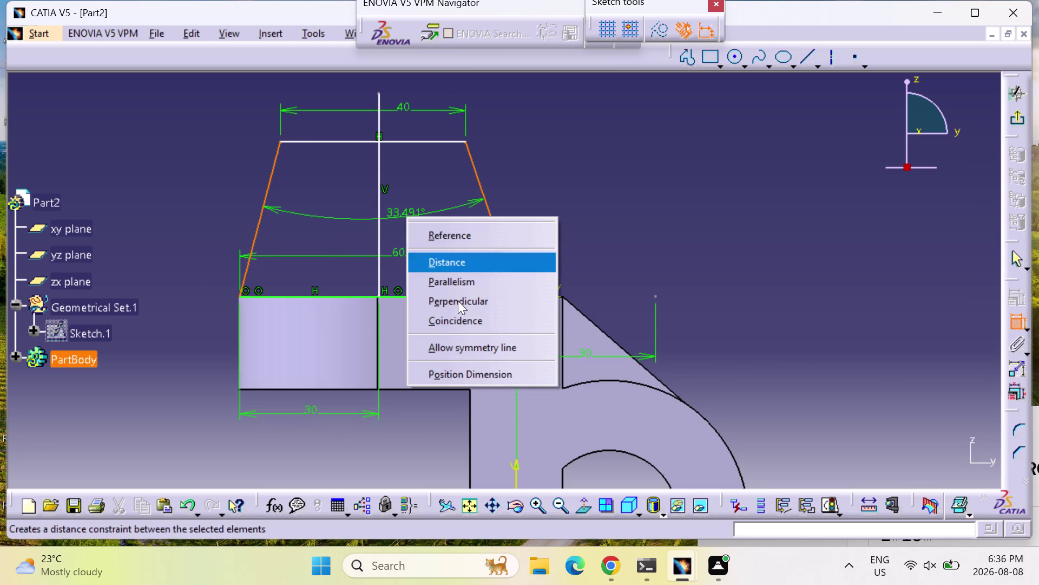
click(452, 347)
click(382, 205)
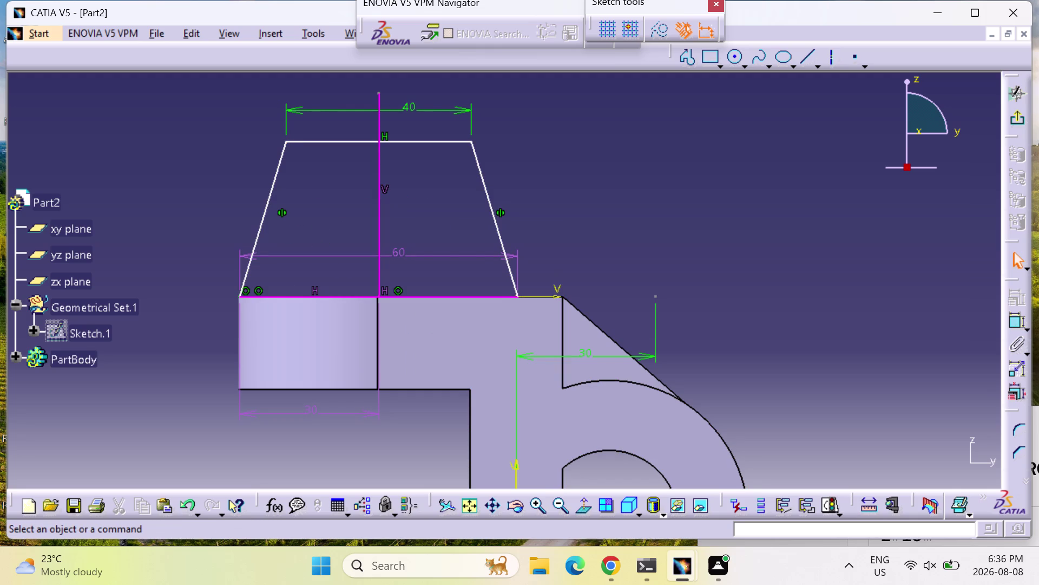
Make the top-left and top-right corners symmetric about the vertical line.
click(1014, 320)
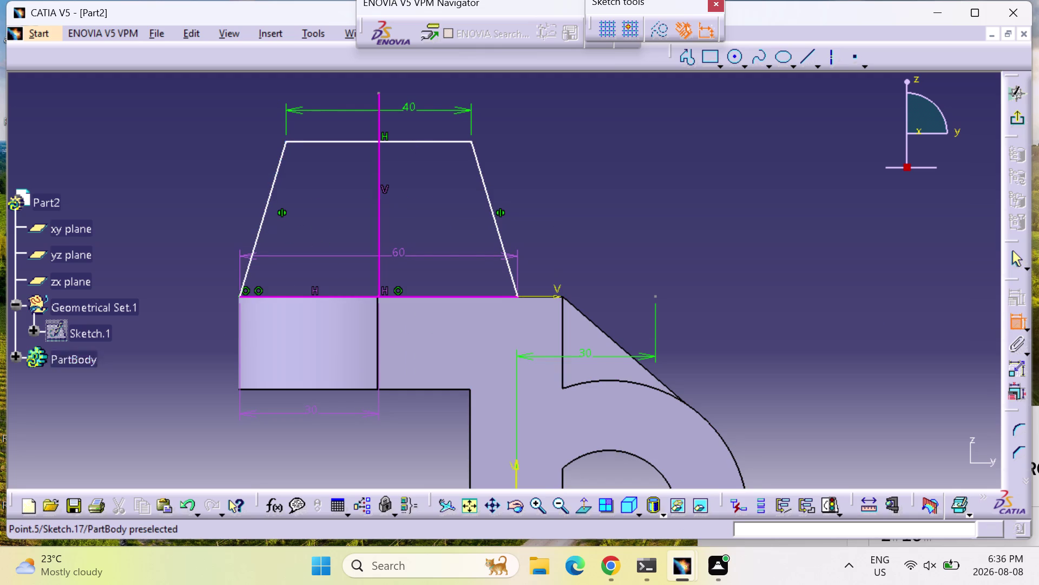
click(287, 139)
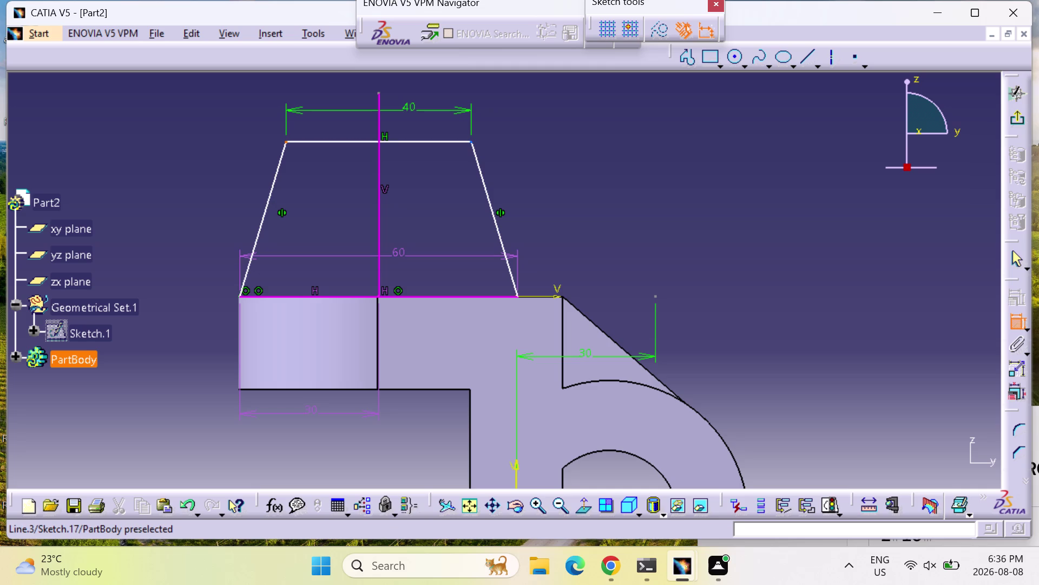
click(470, 144)
right_click(431, 155)
click(459, 303)
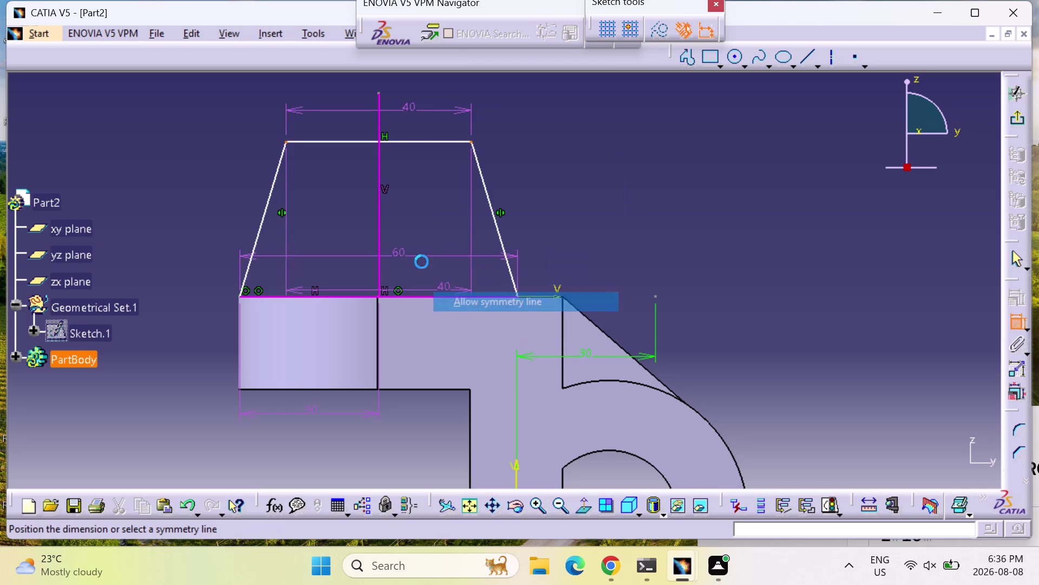
click(380, 178)
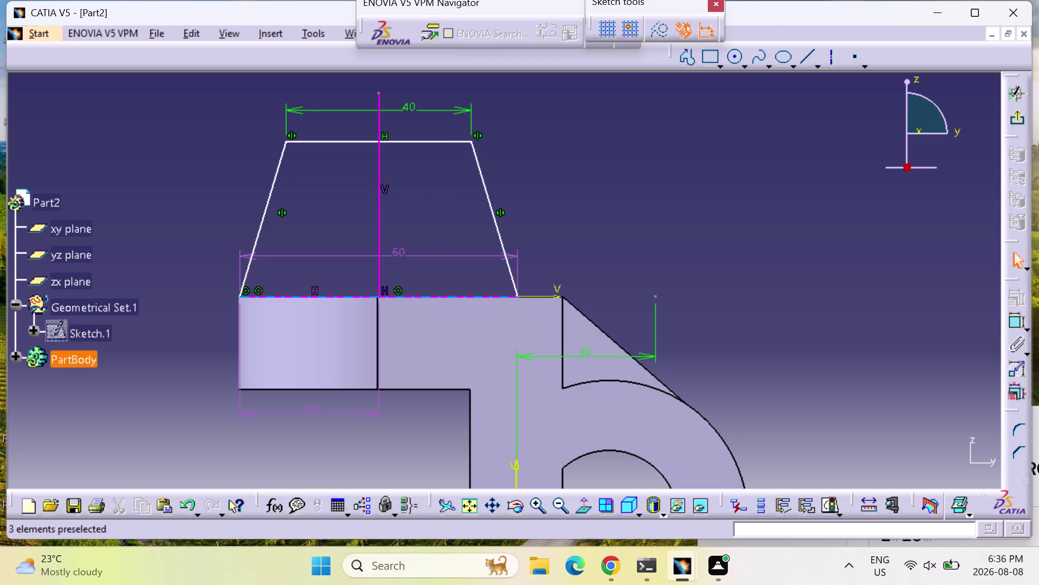
Delete the 60 base dimension and select the vertical symmetry line.
click(408, 255)
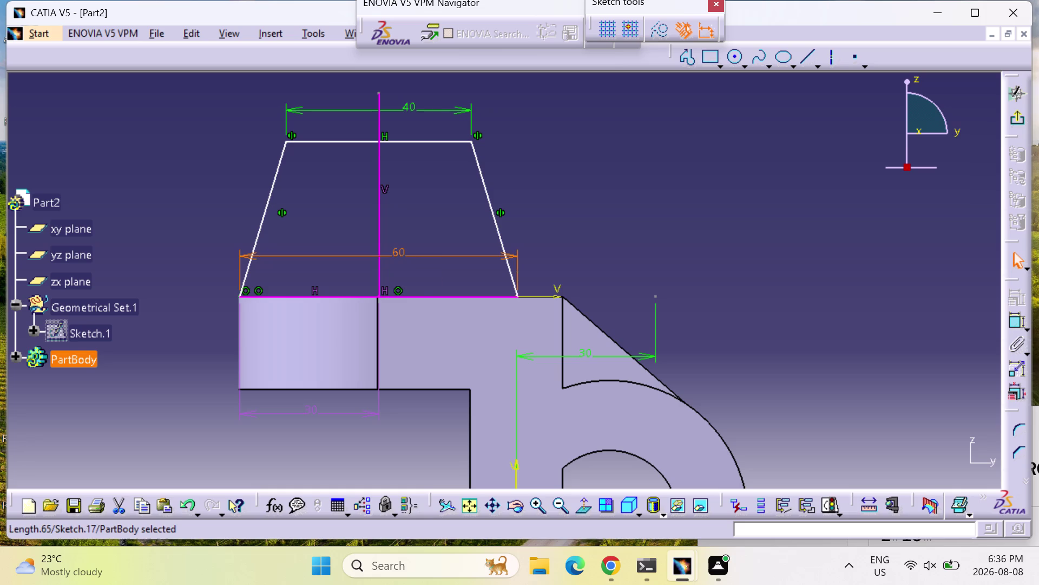
key(Delete)
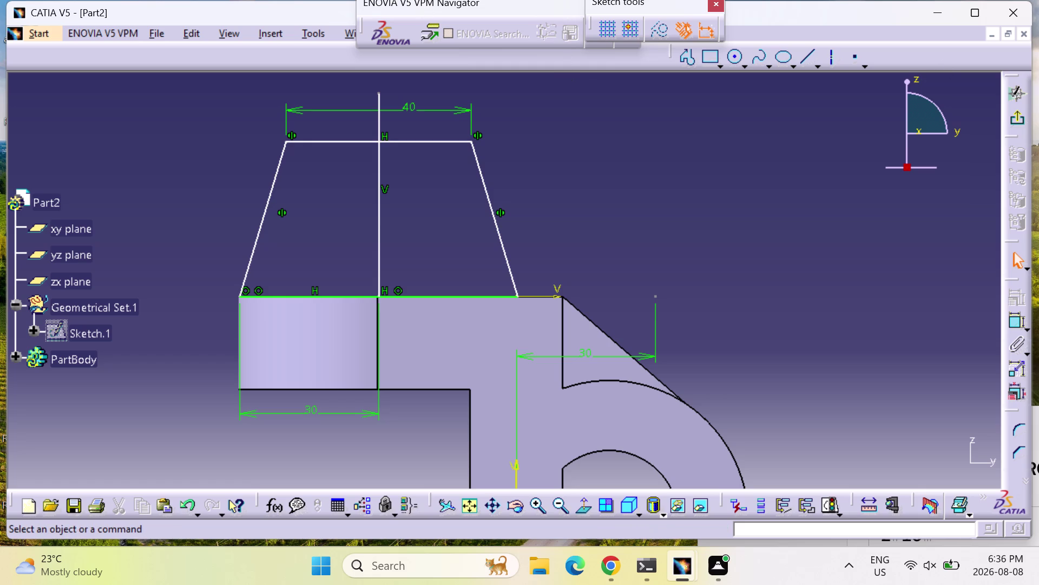
click(380, 205)
Delete the vertical symmetry line, then add and remove a top-edge length dimension.
key(Delete)
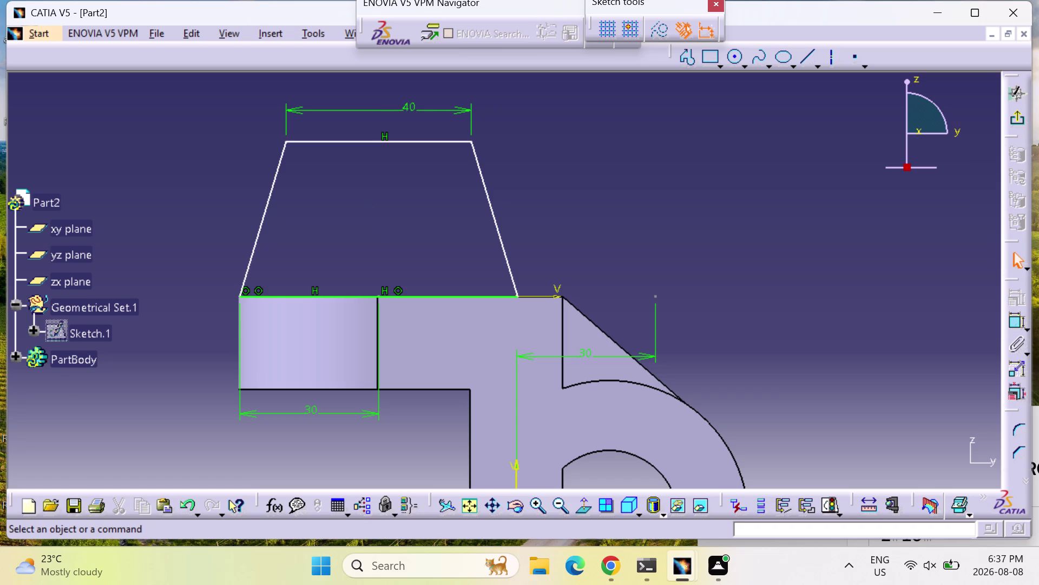
click(1015, 324)
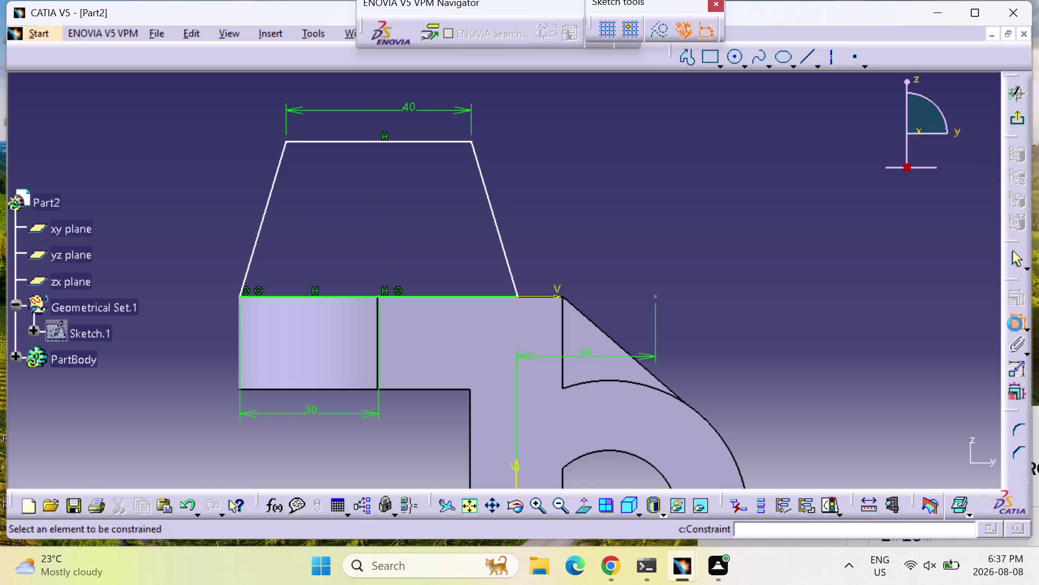
click(371, 142)
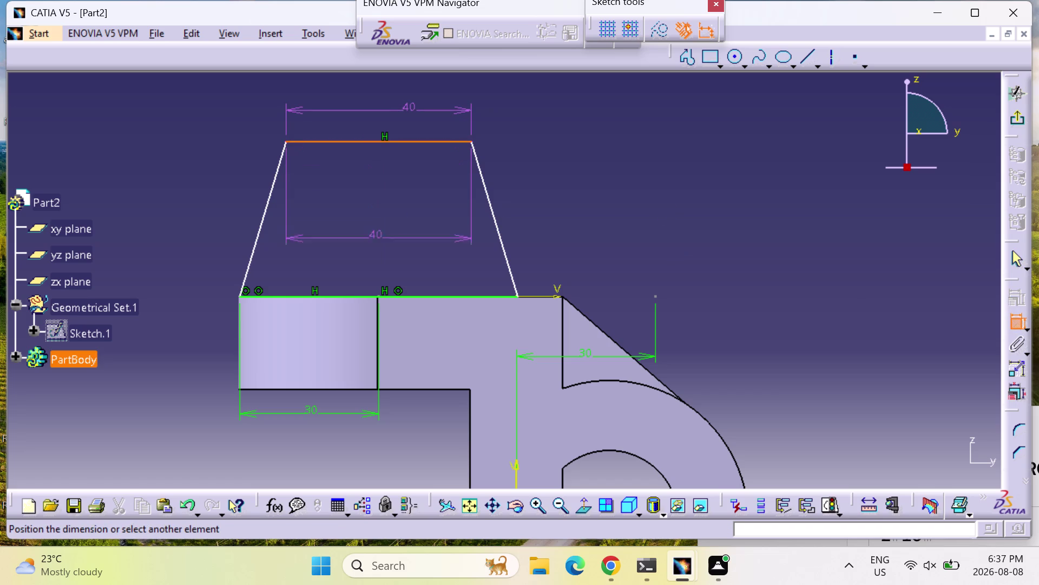
click(406, 299)
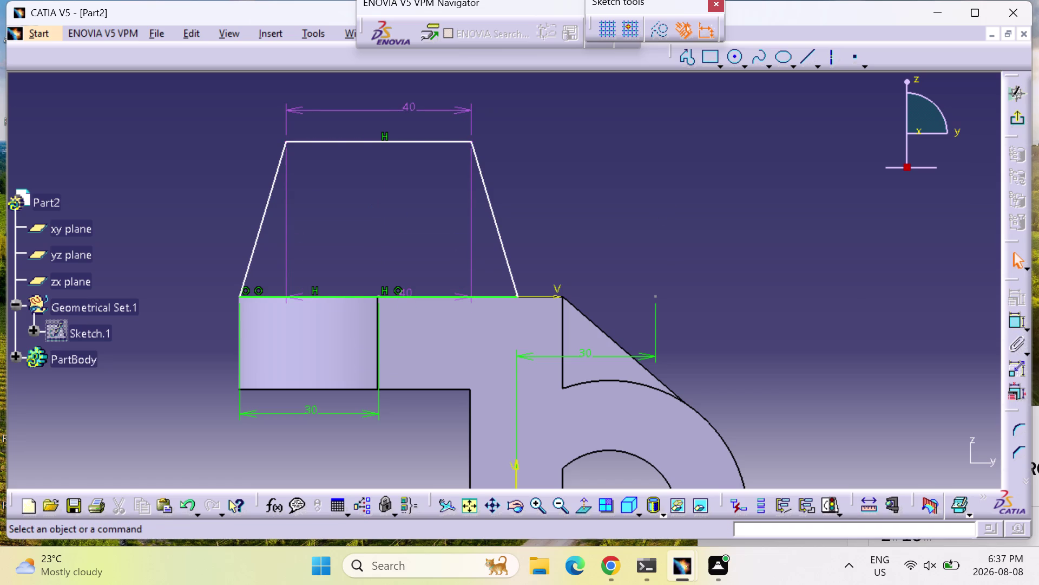
click(405, 291)
key(Delete)
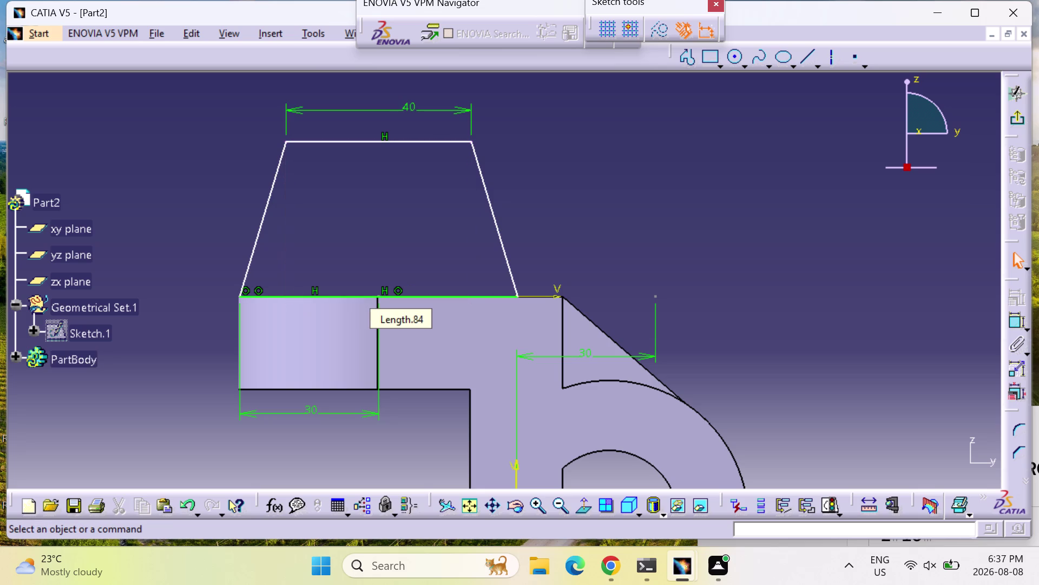
Dimension the height between the top edge and the base, and set it to 40 mm.
click(1012, 315)
click(335, 141)
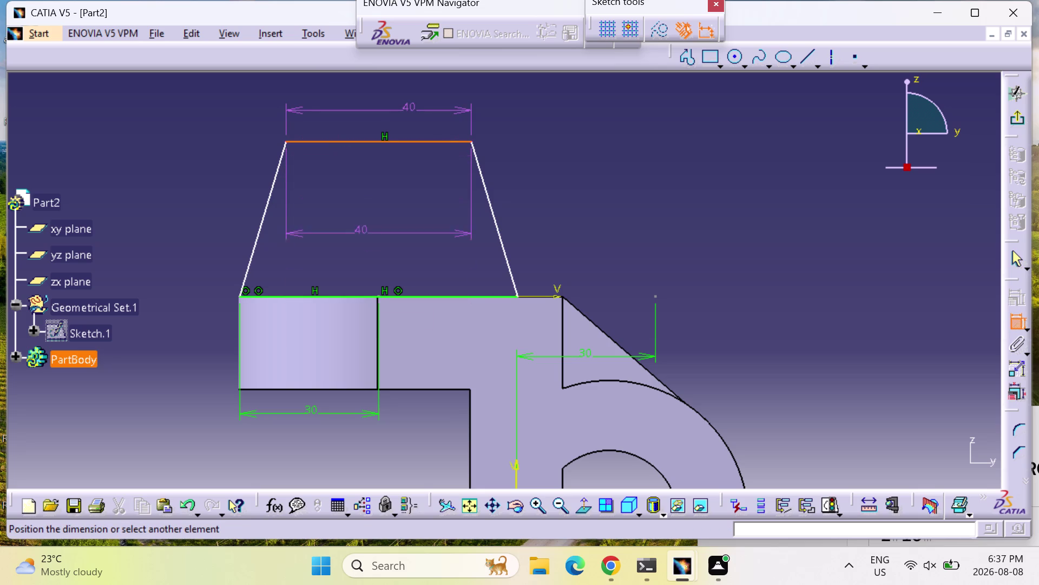
click(376, 296)
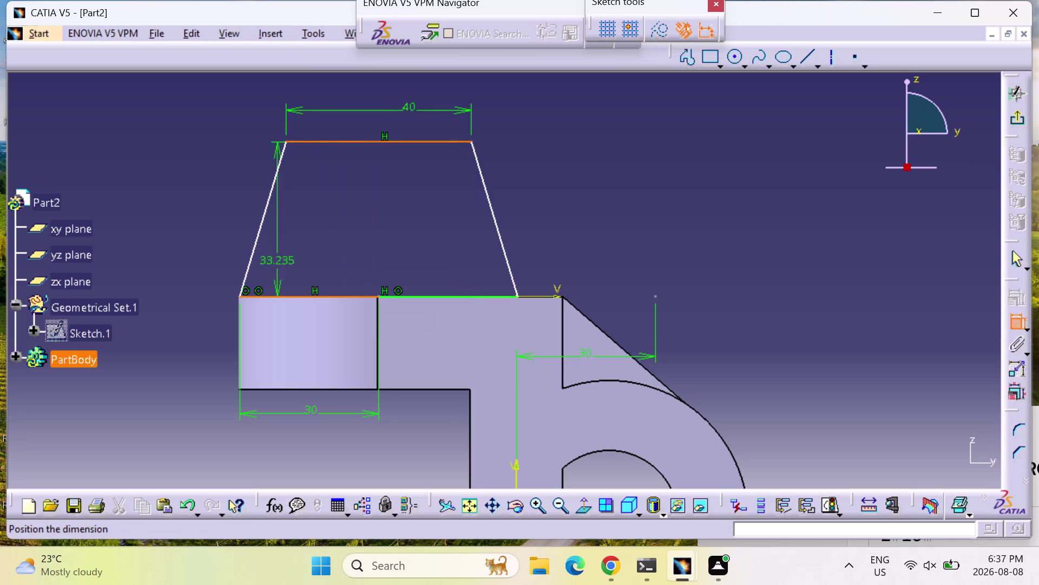
click(190, 239)
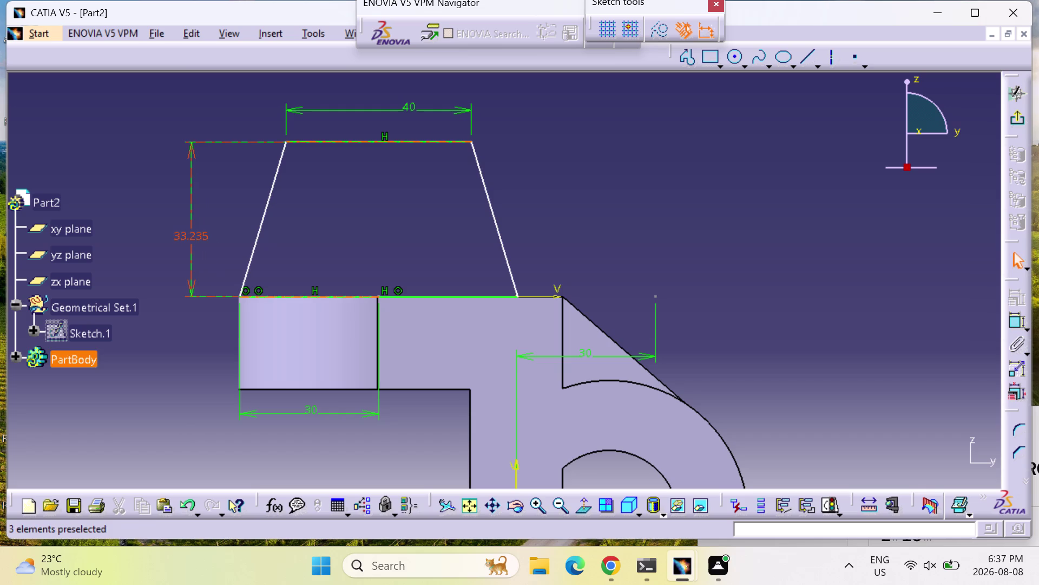
click(193, 236)
click(192, 236)
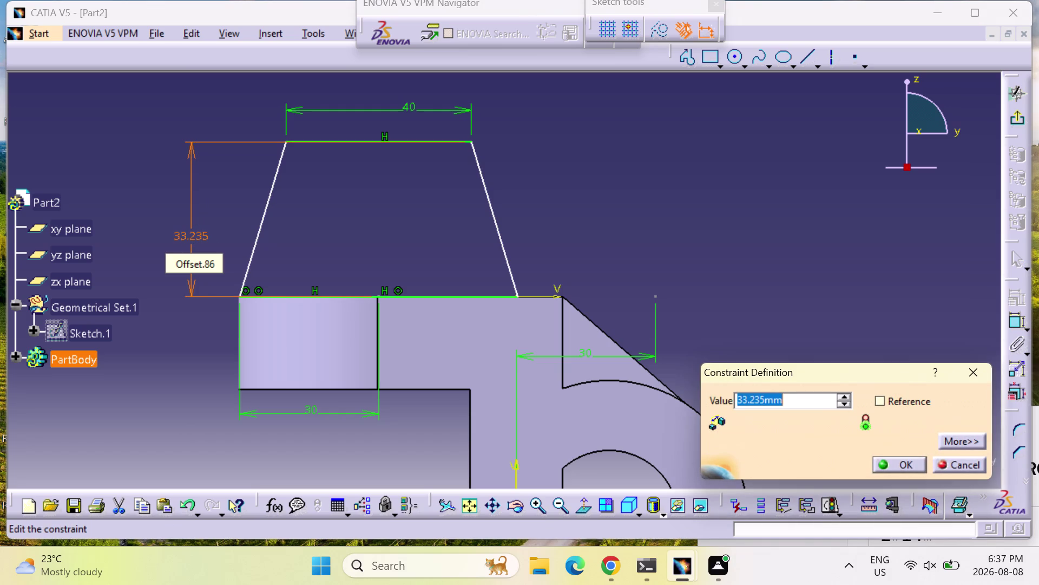
text(40)
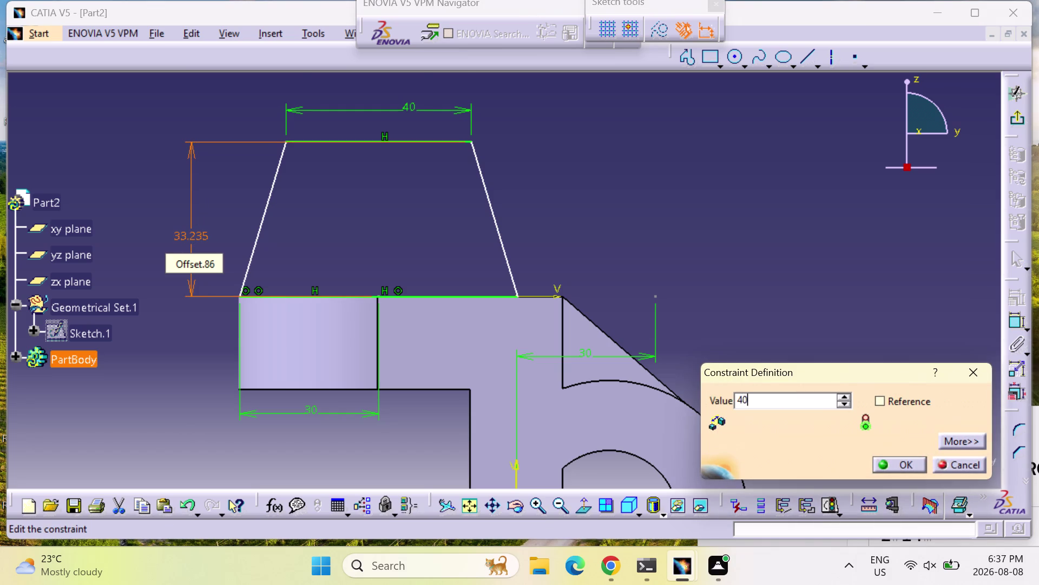
key(Return)
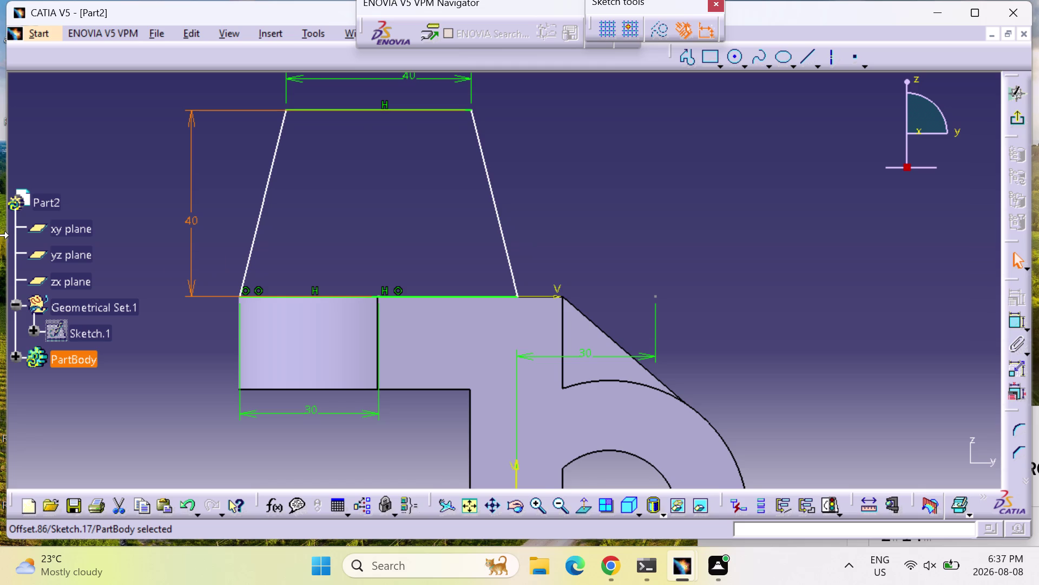
click(757, 166)
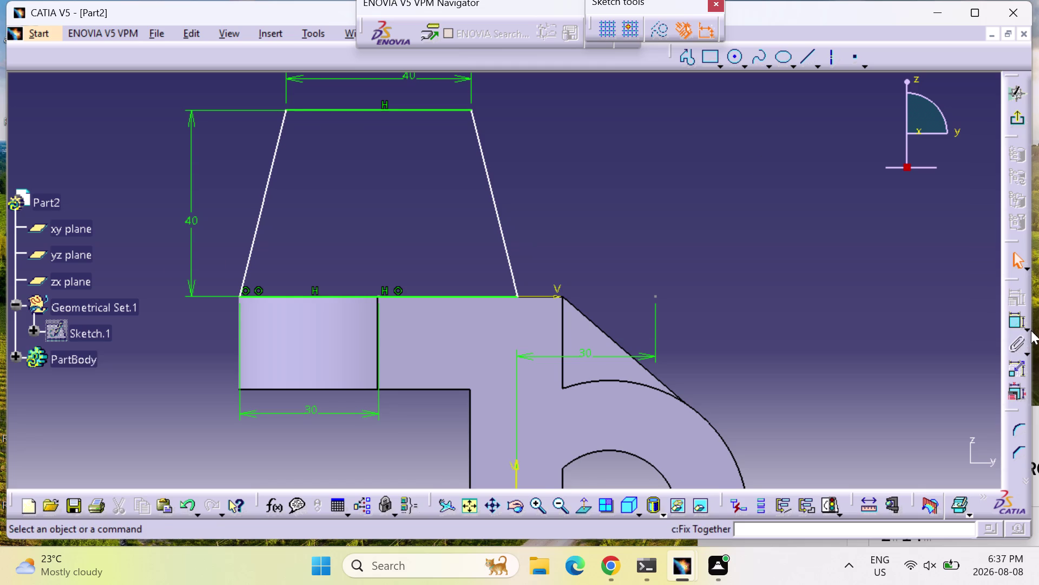
click(1011, 325)
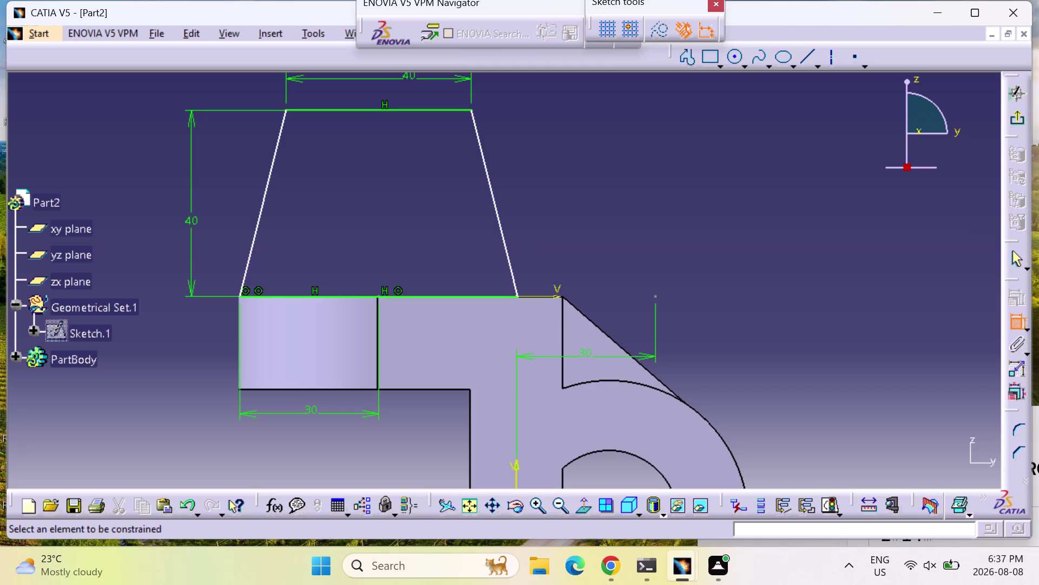
click(260, 194)
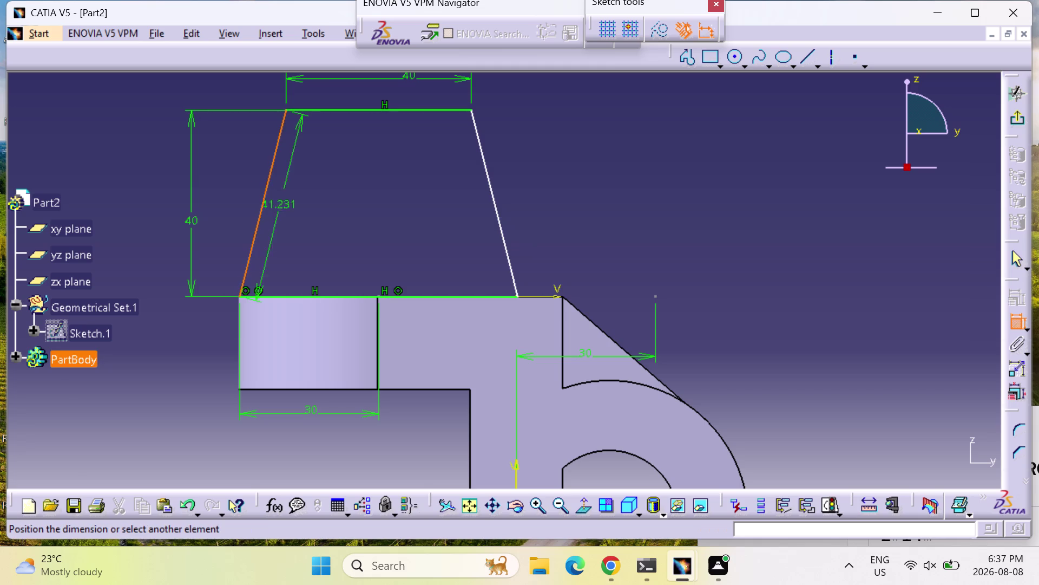
Make the two slanted sides symmetric about the V axis.
click(500, 222)
right_click(391, 219)
click(452, 352)
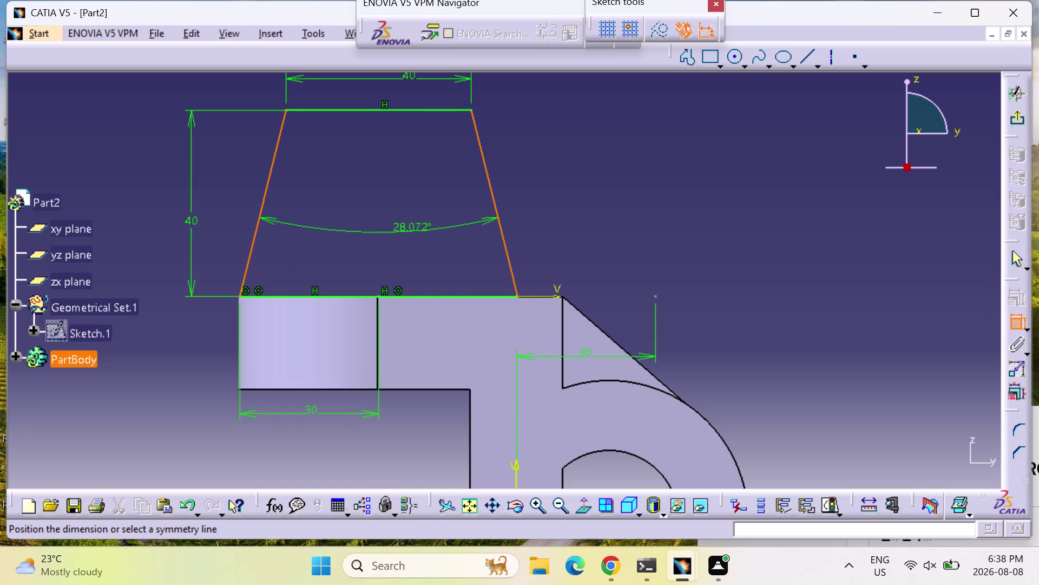
click(352, 354)
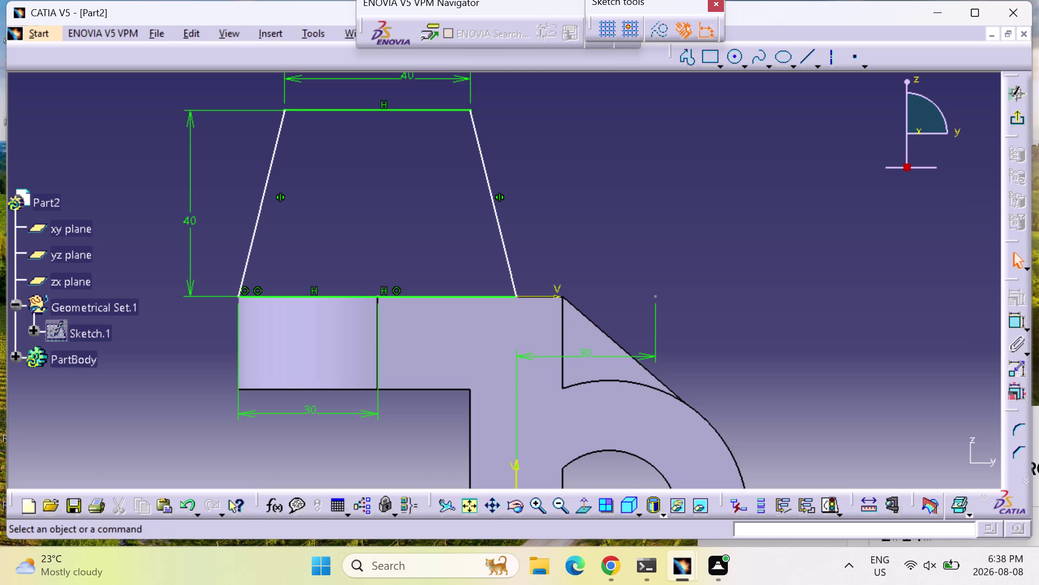
Dimension the left slanted edge's length, then delete the unwanted dimension.
click(1024, 316)
click(1003, 330)
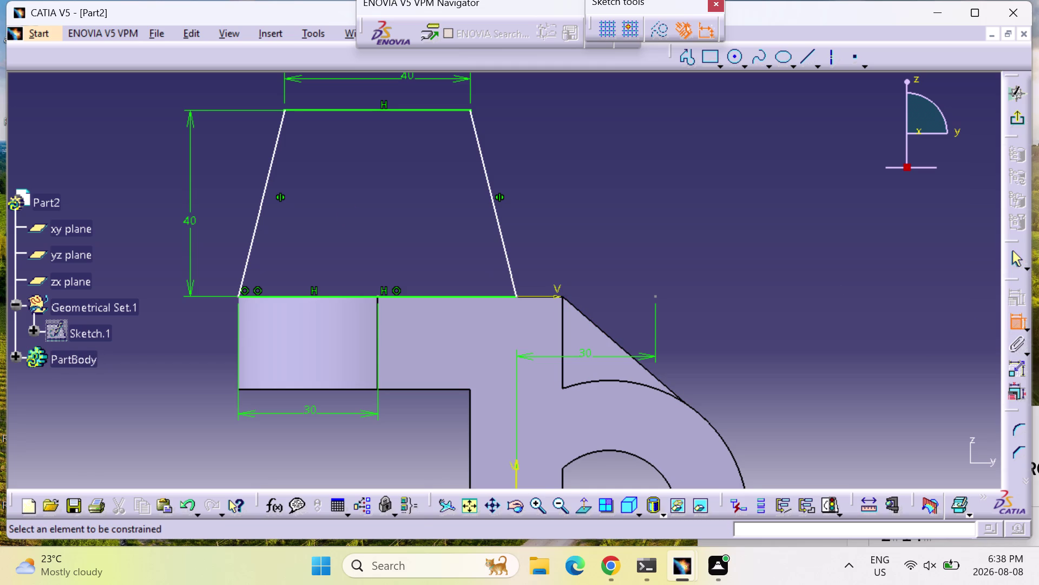
click(251, 245)
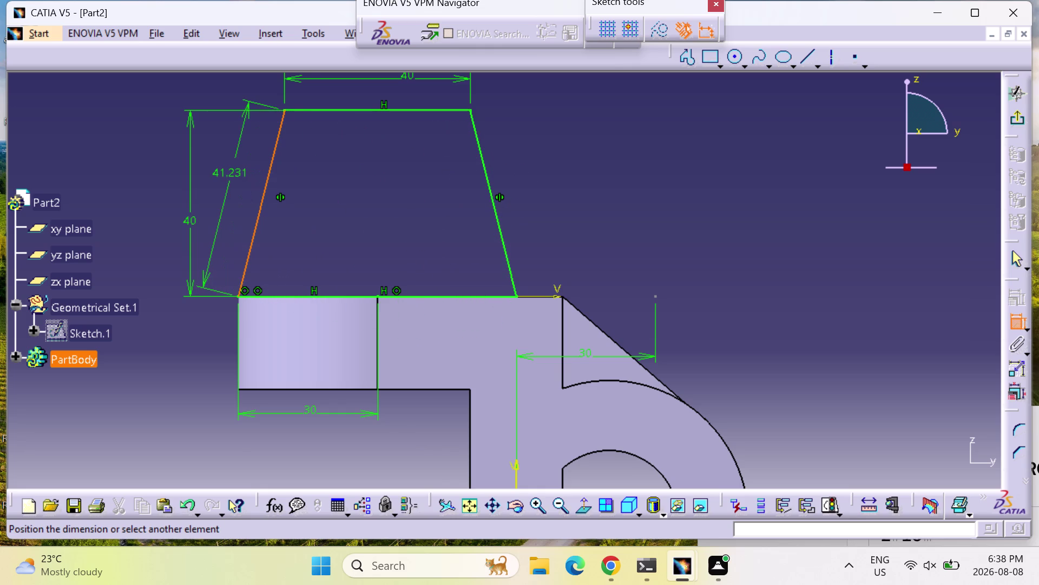
click(236, 192)
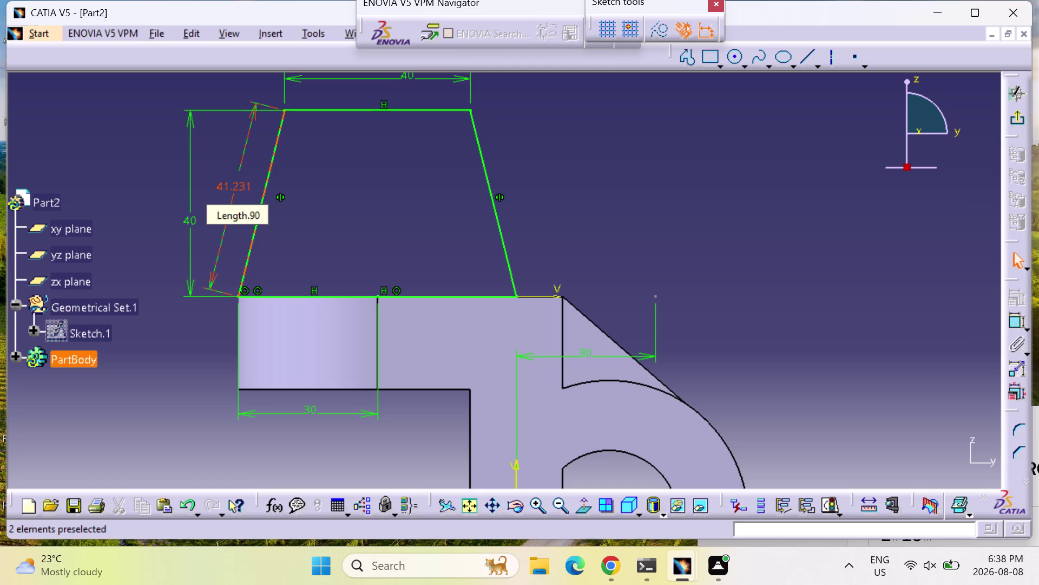
click(188, 215)
key(Delete)
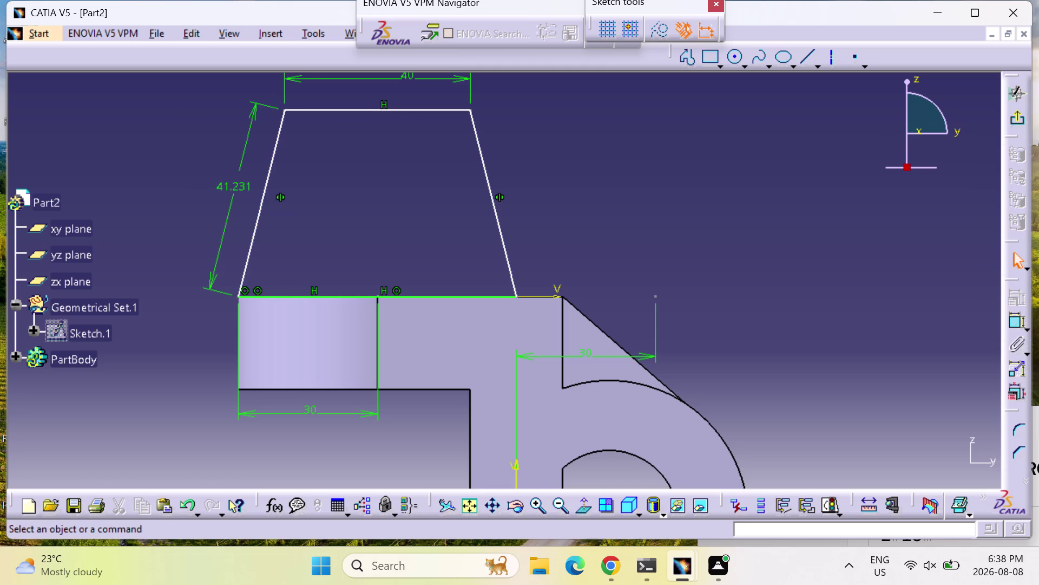
Dimension a trapezoid edge again, then delete the 41.231 length dimension.
click(1012, 322)
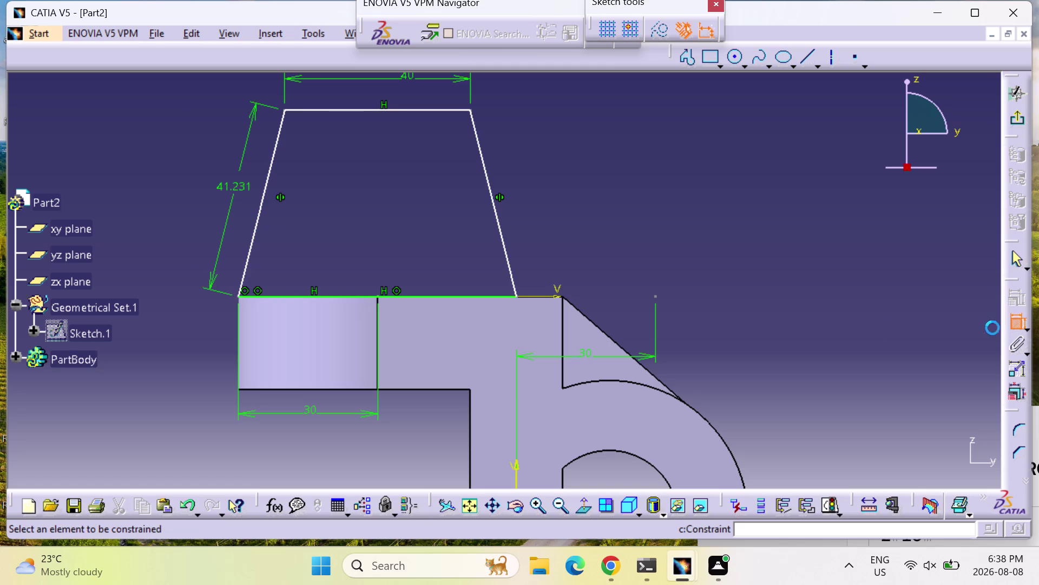
click(354, 294)
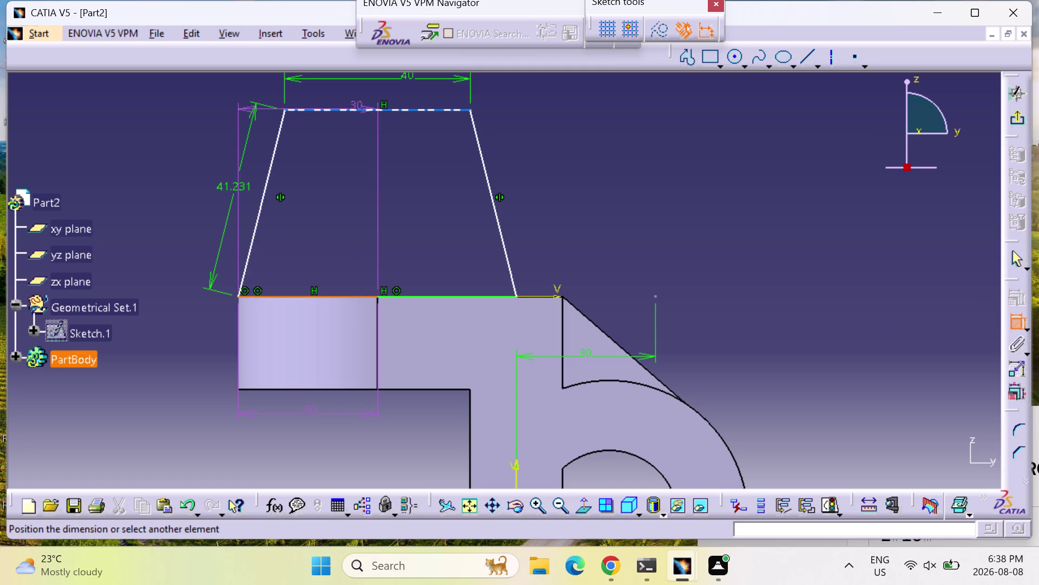
click(356, 110)
click(186, 162)
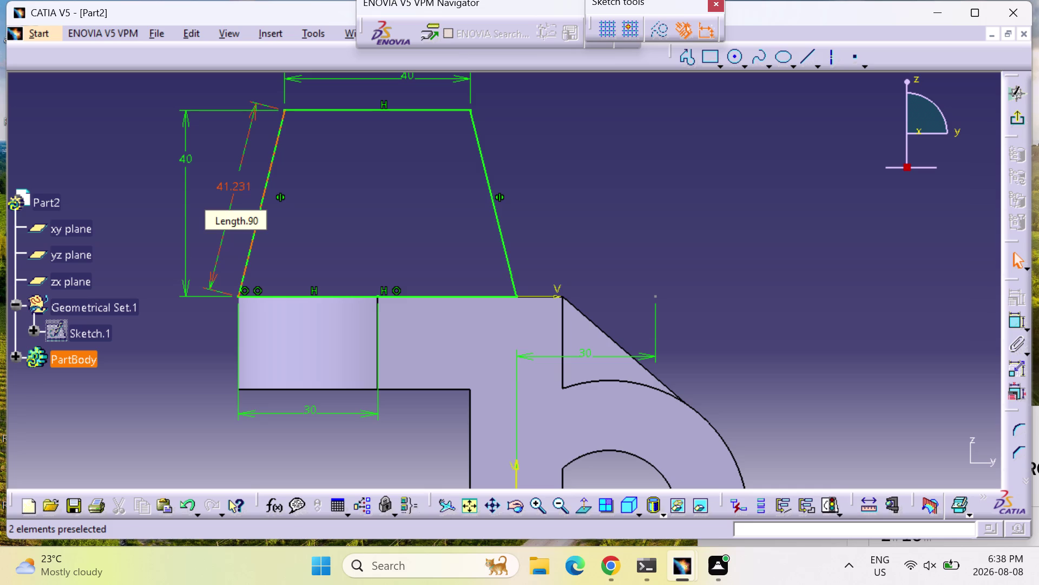
click(237, 187)
key(Delete)
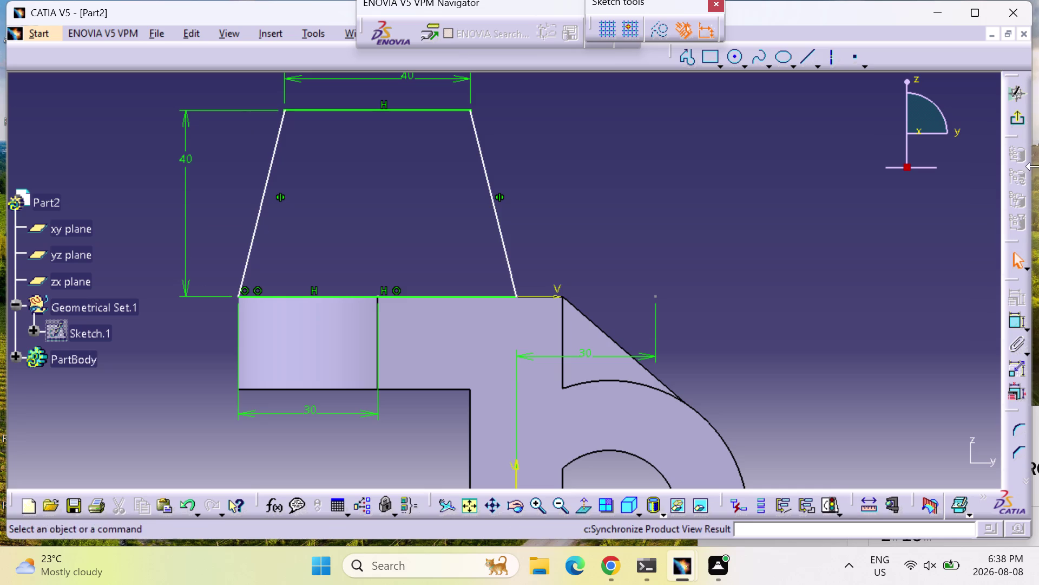
click(1012, 326)
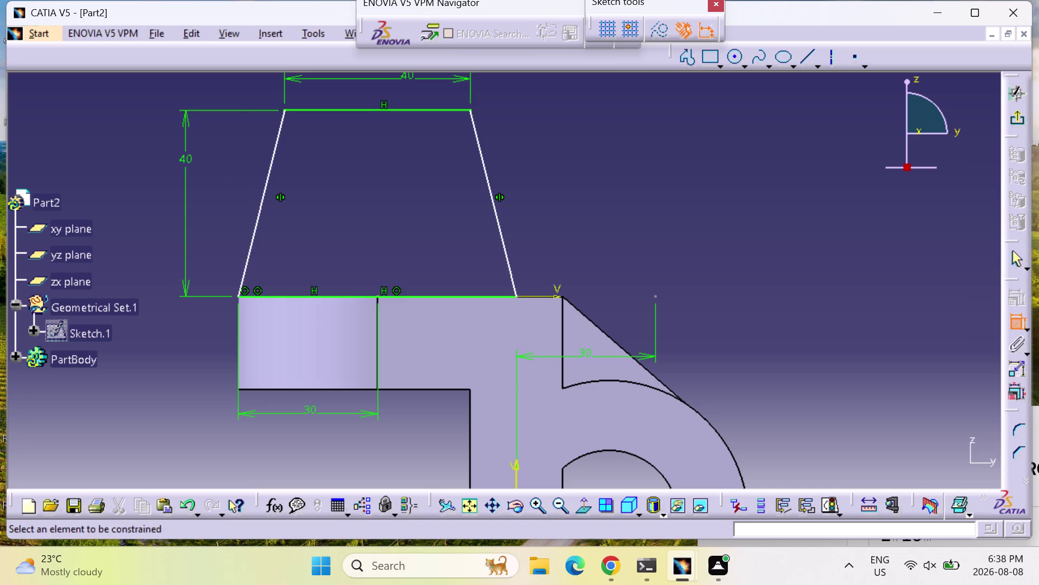
Add a 30° angle dimension between the two slanted sides.
click(274, 153)
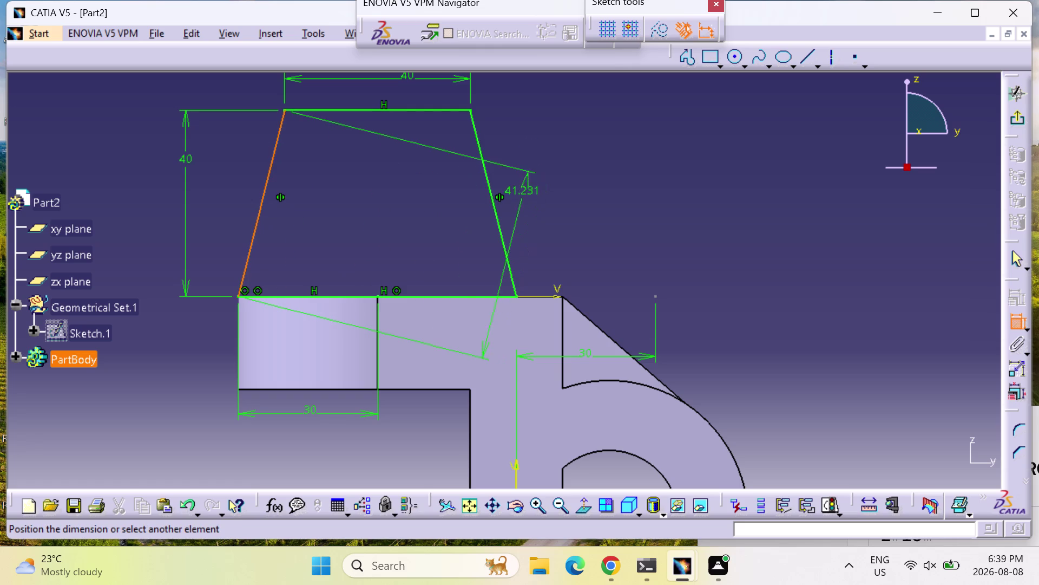
click(485, 169)
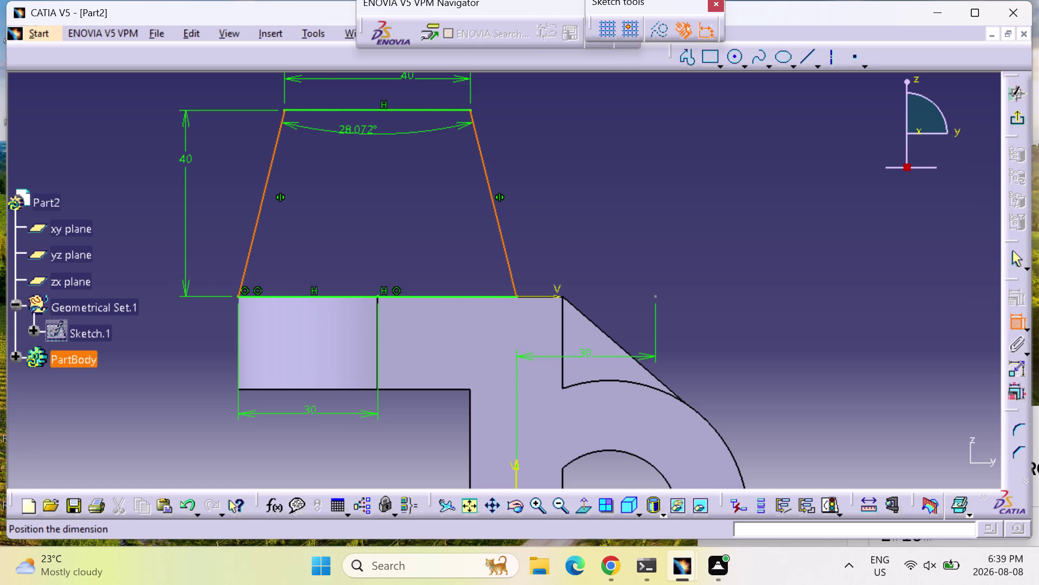
click(358, 137)
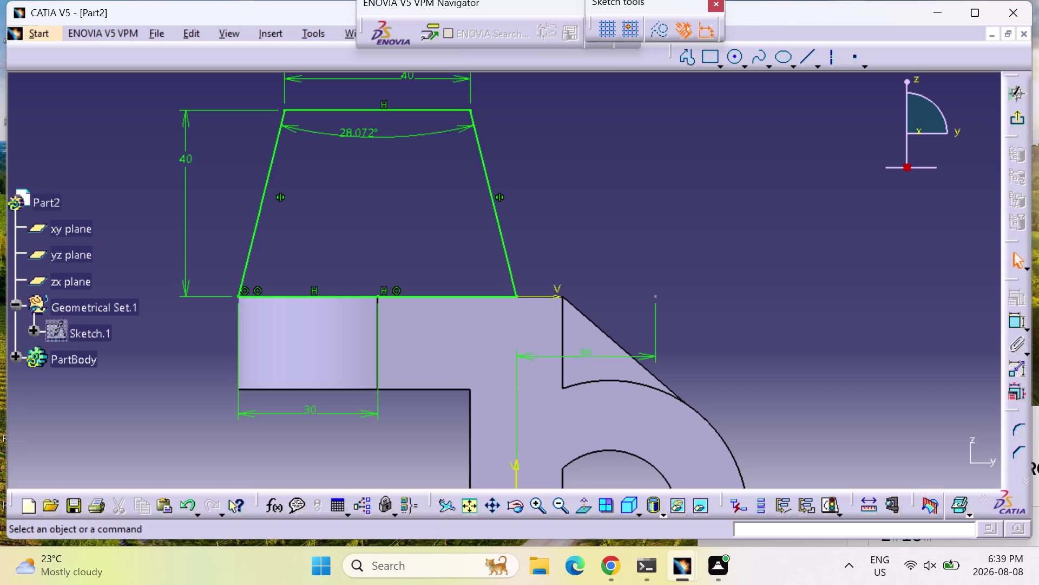
double_click(361, 133)
text(3)
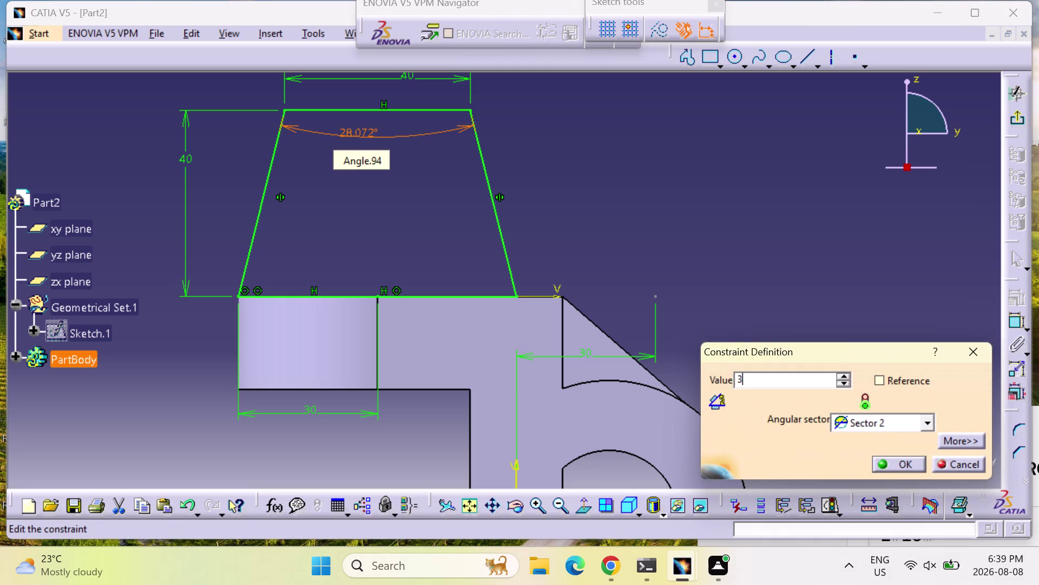
text(0)
key(Return)
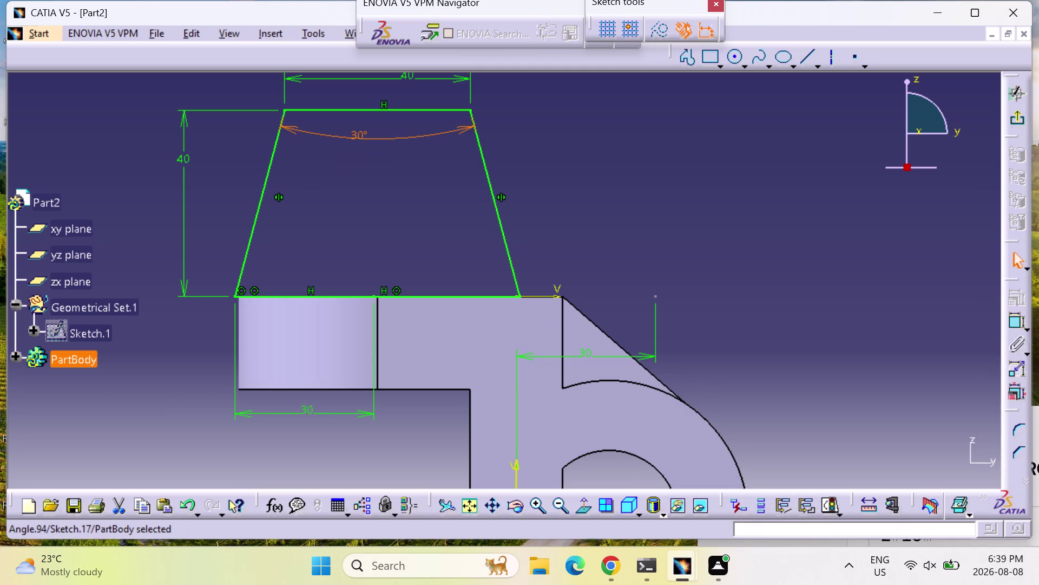
click(1016, 318)
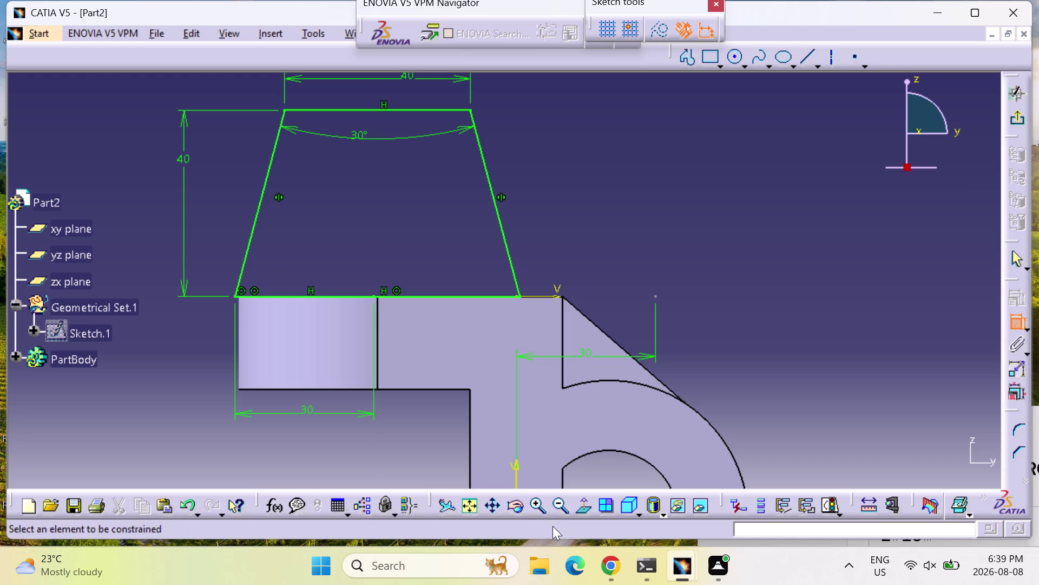
Move the 40 mm height dimension further left beside the trapezoid base.
triple_click(538, 500)
click(537, 502)
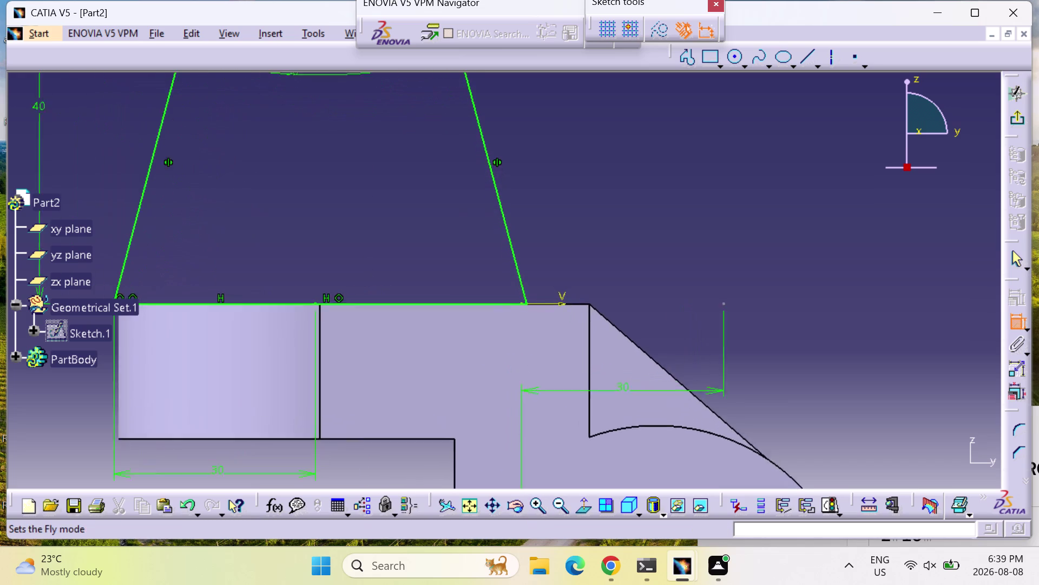
middle_drag(243, 420, 407, 445)
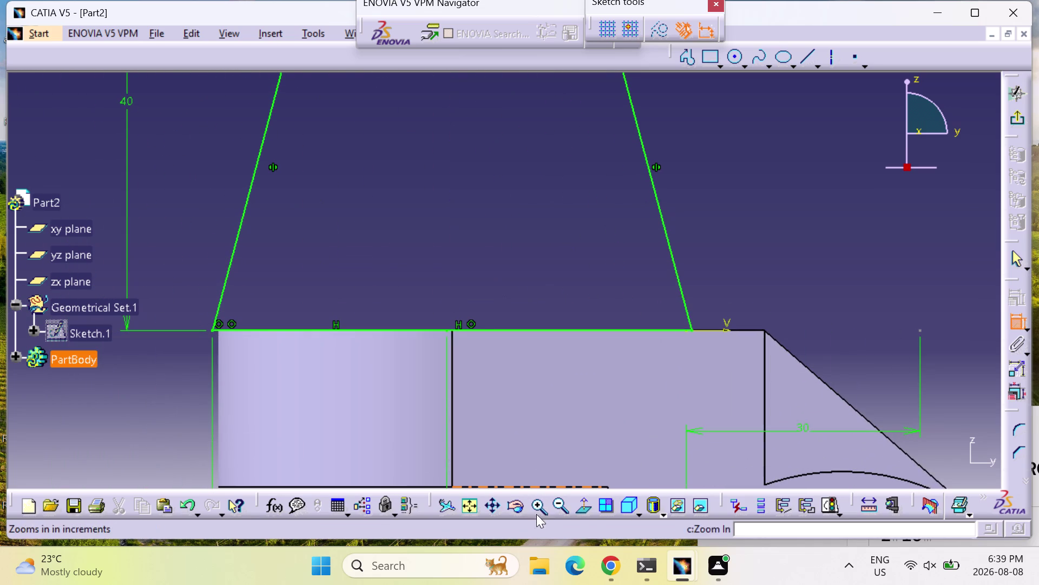
click(211, 329)
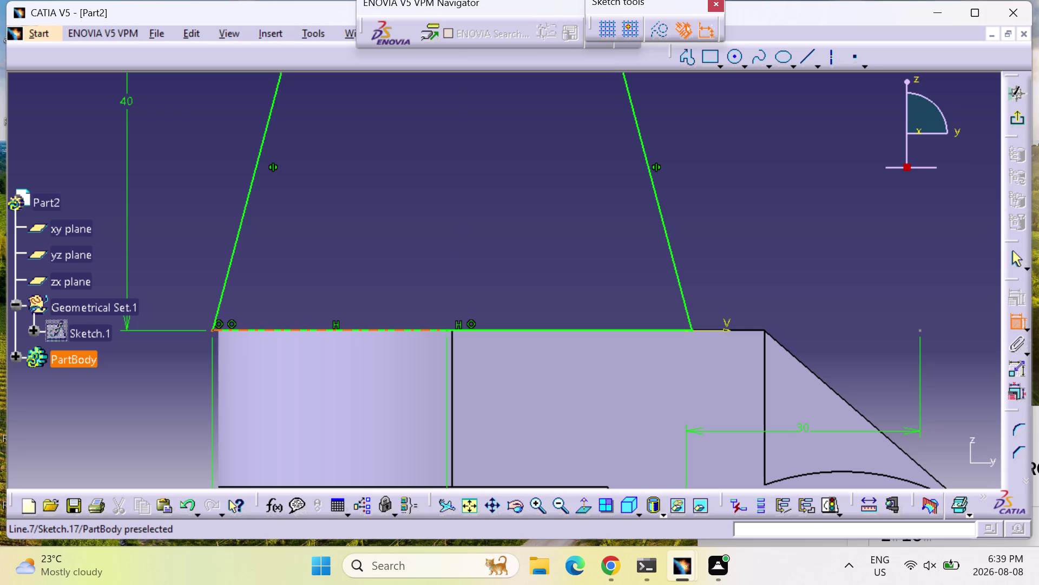
click(217, 333)
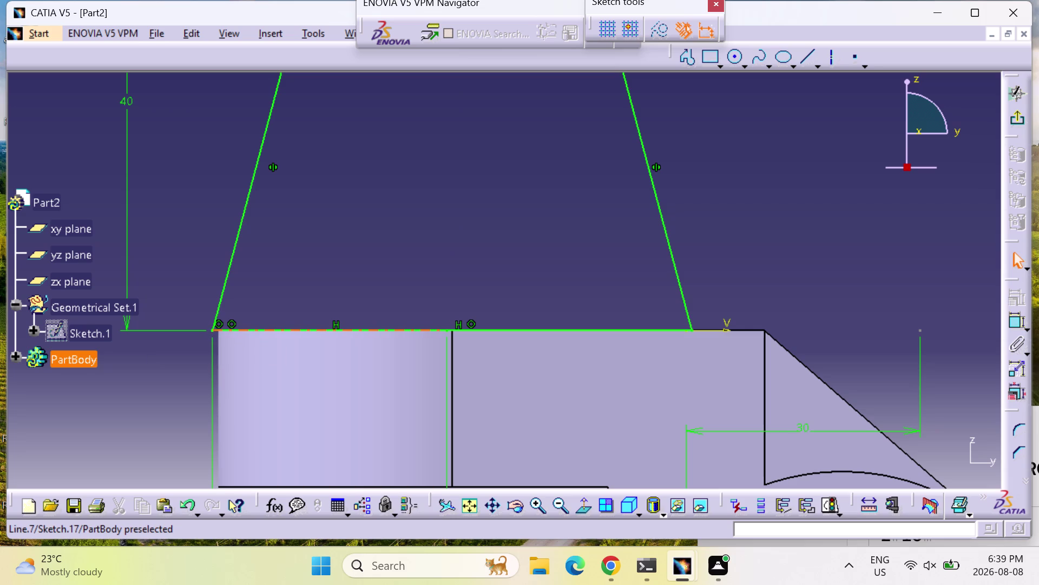
drag(210, 329, 224, 329)
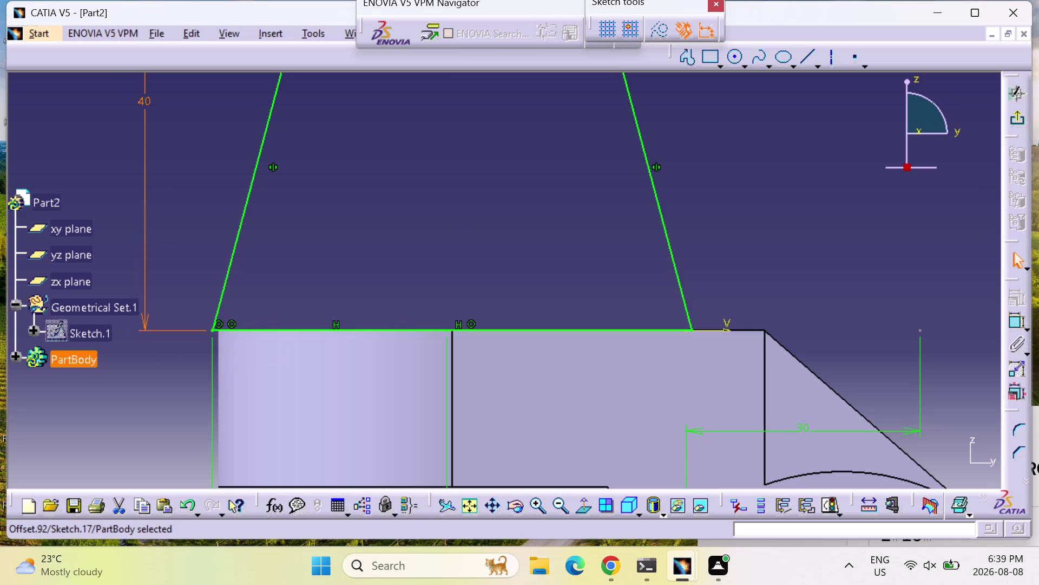
drag(223, 330, 200, 330)
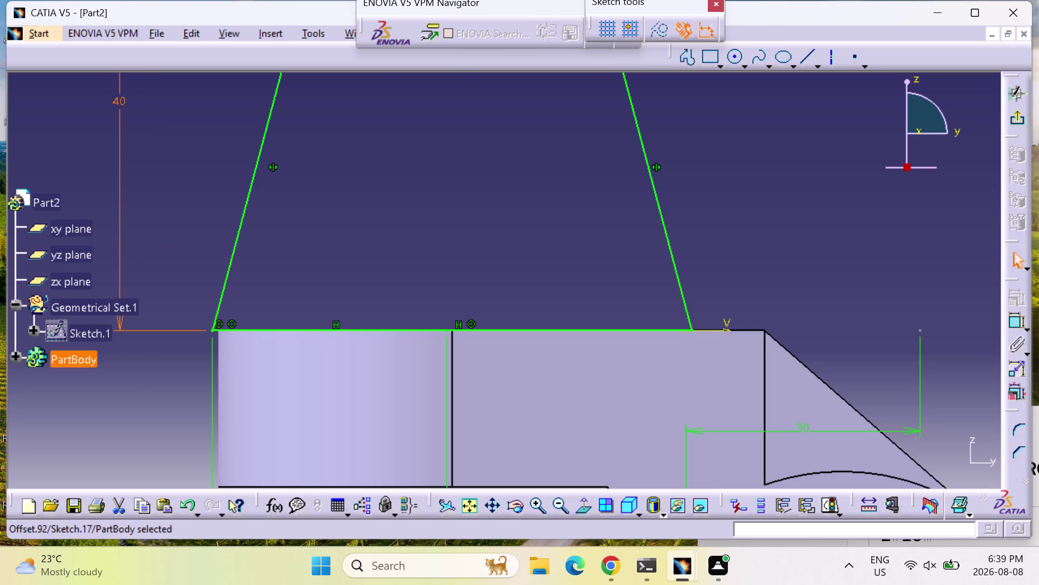
click(1016, 320)
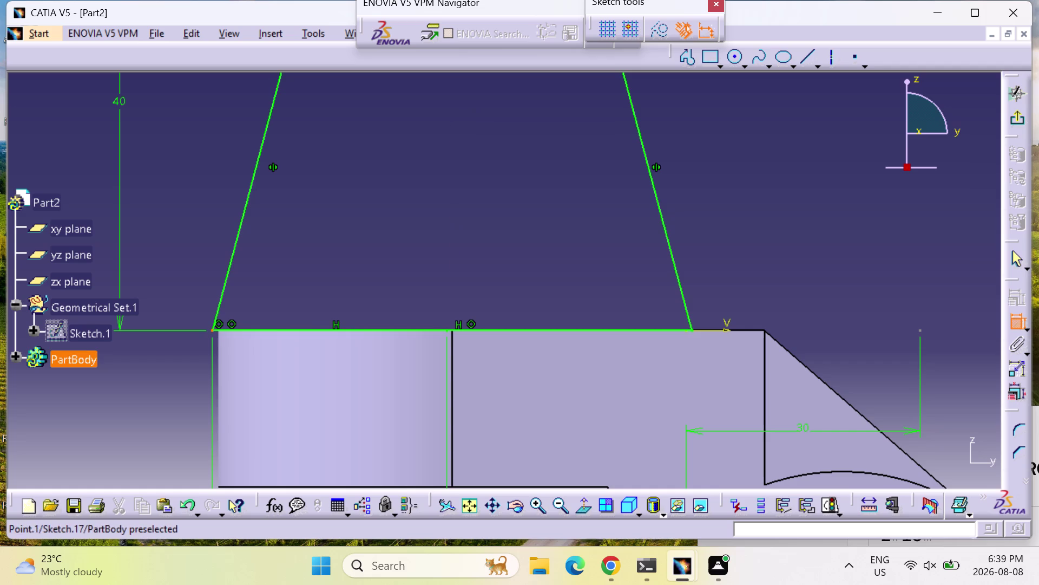
Zoom out and undo recent sketch changes, restoring the 28.072° angle.
key(ctrl+z)
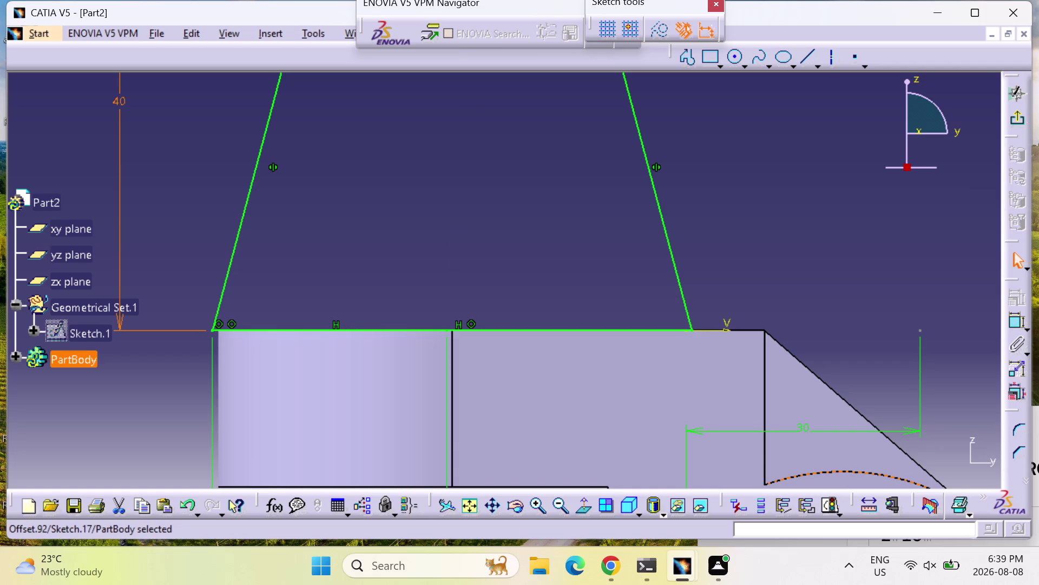
scroll(down, 3)
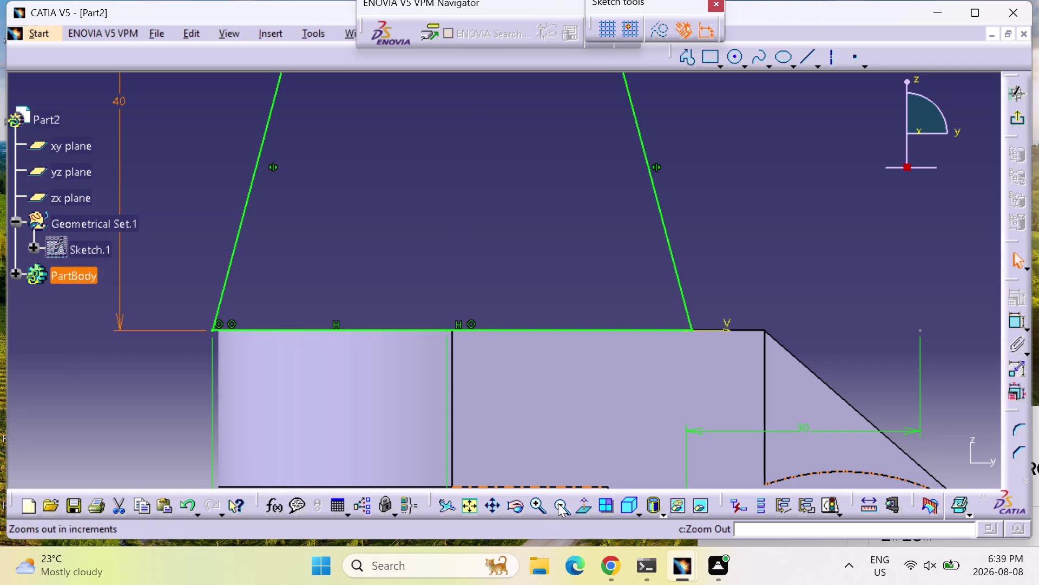
double_click(558, 503)
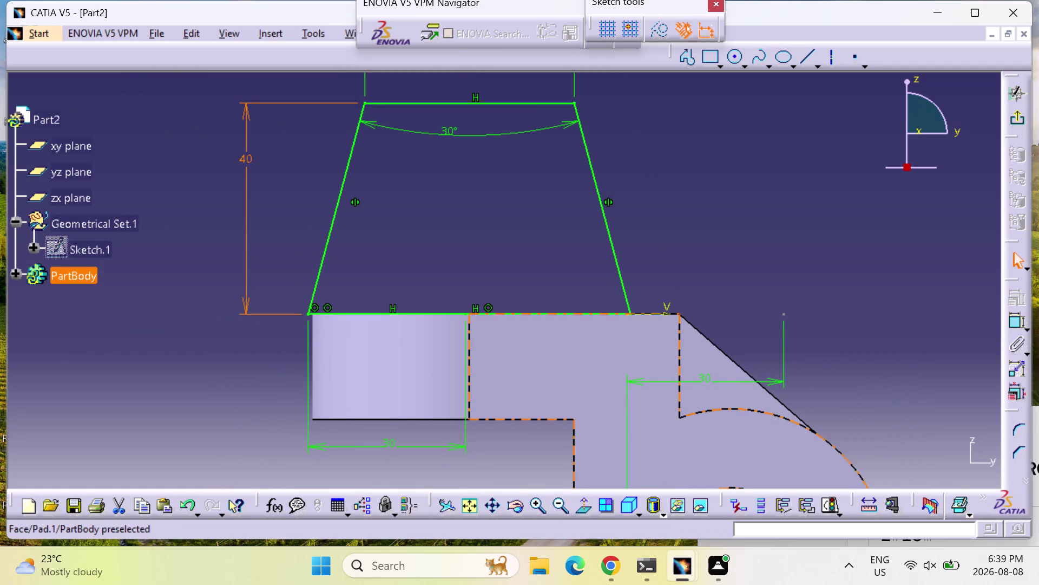
key(ctrl+z)
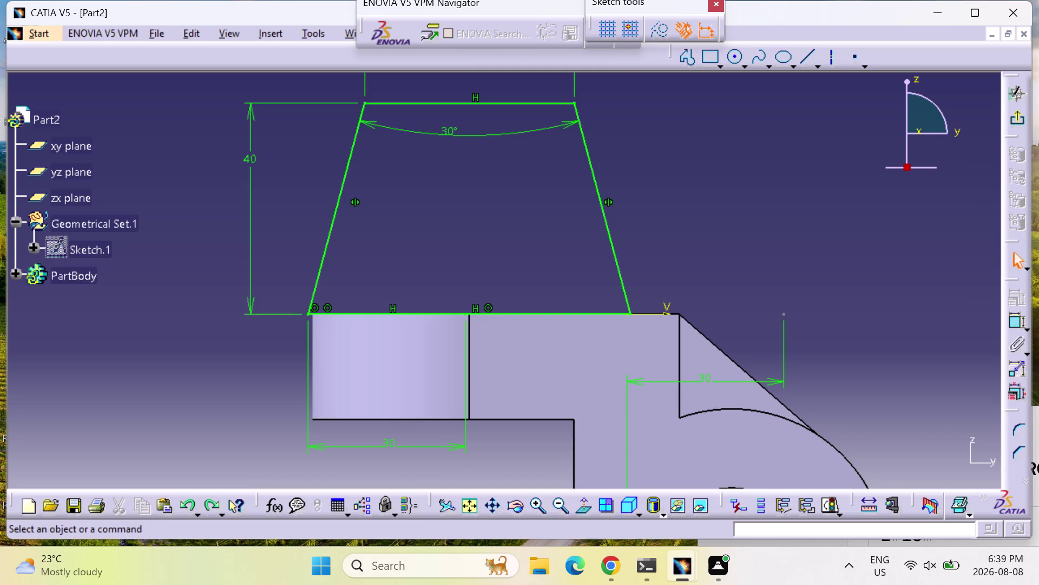
key(ctrl+z)
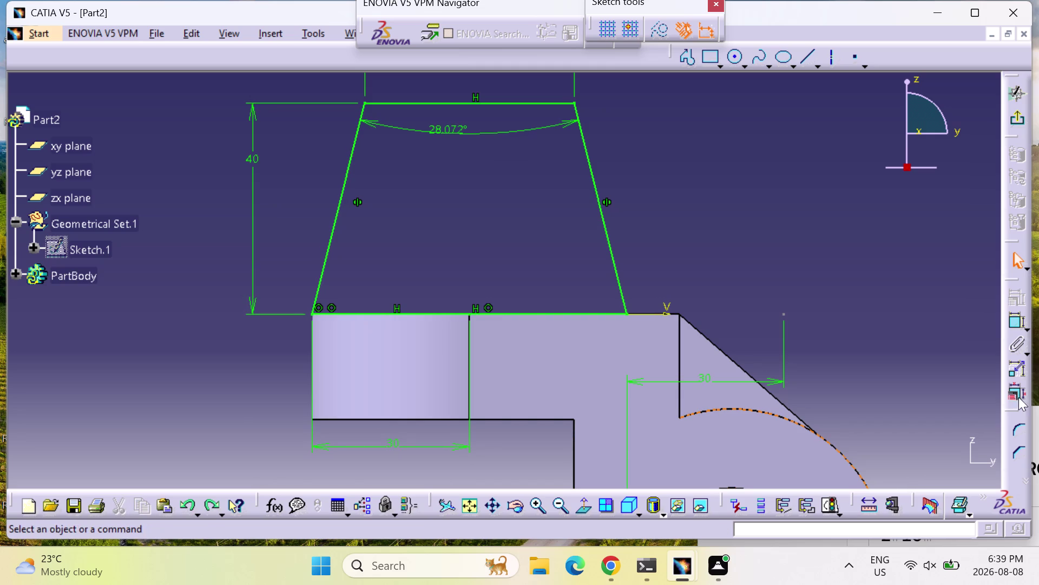
click(1017, 315)
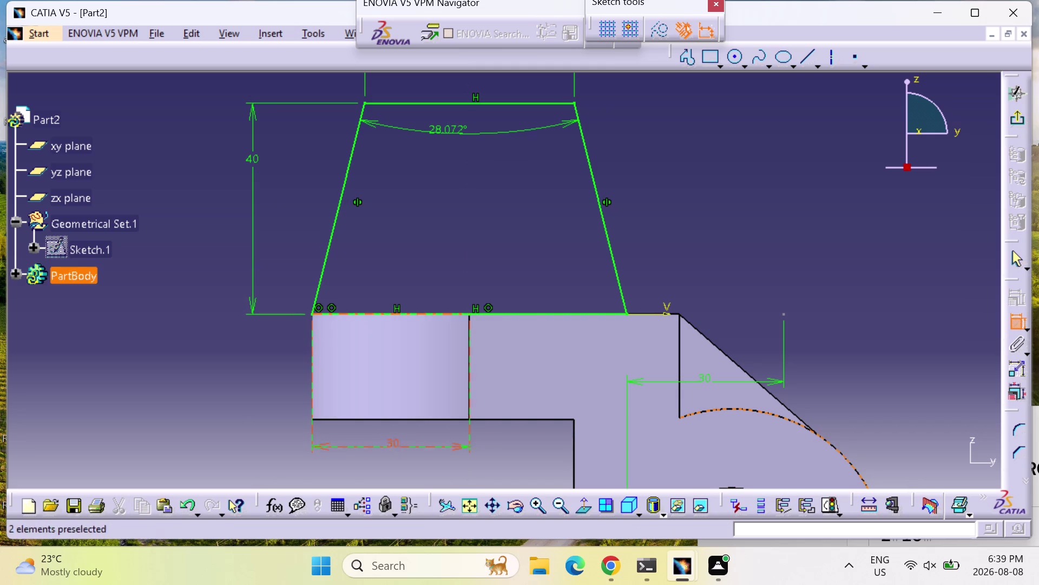
click(312, 314)
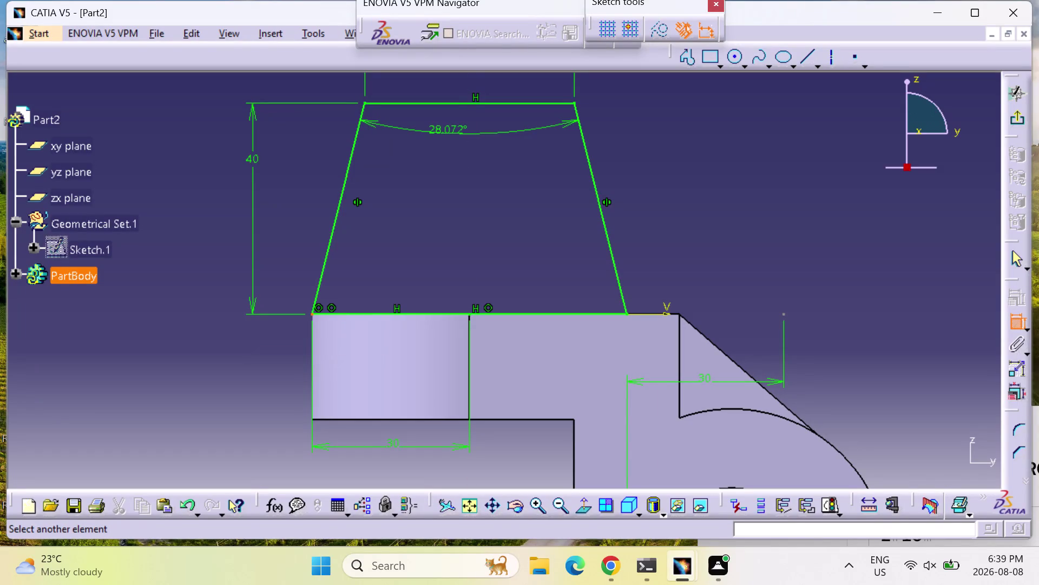
click(312, 318)
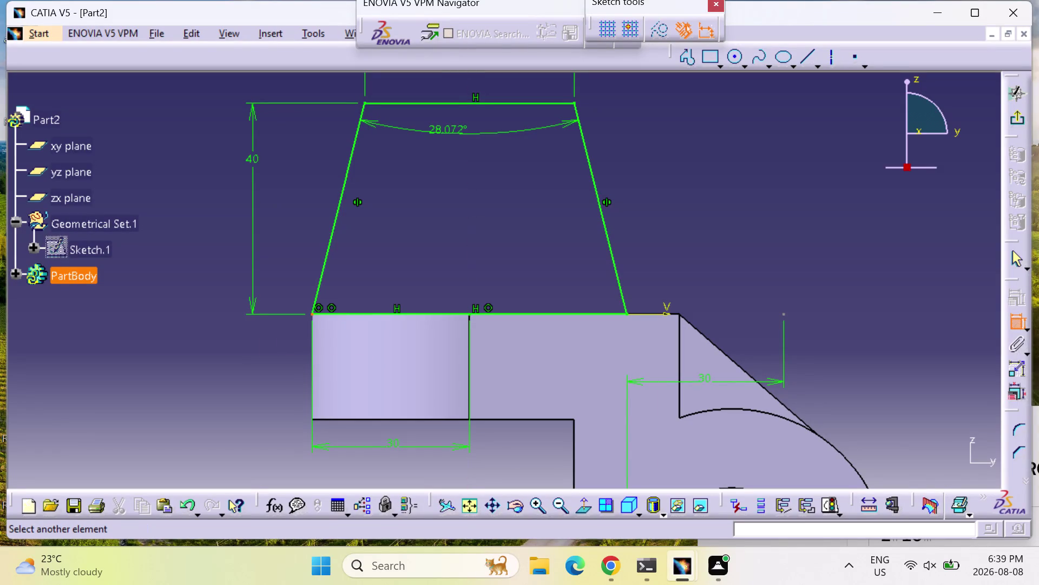
click(313, 343)
drag(323, 312, 324, 300)
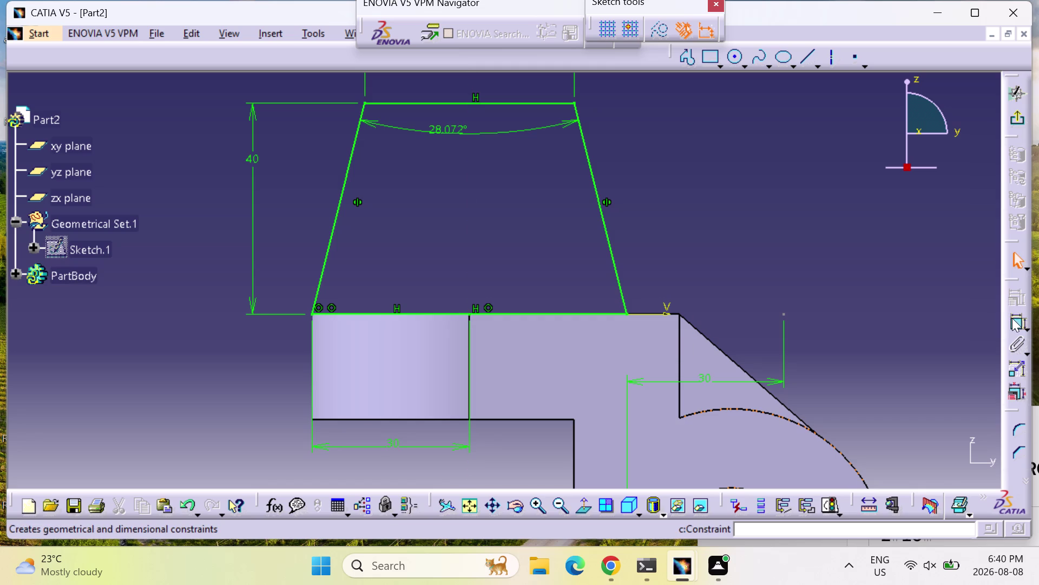
Change the top angle dimension to 30°.
click(1013, 318)
key(Escape)
key(Escape)
key(Escape)
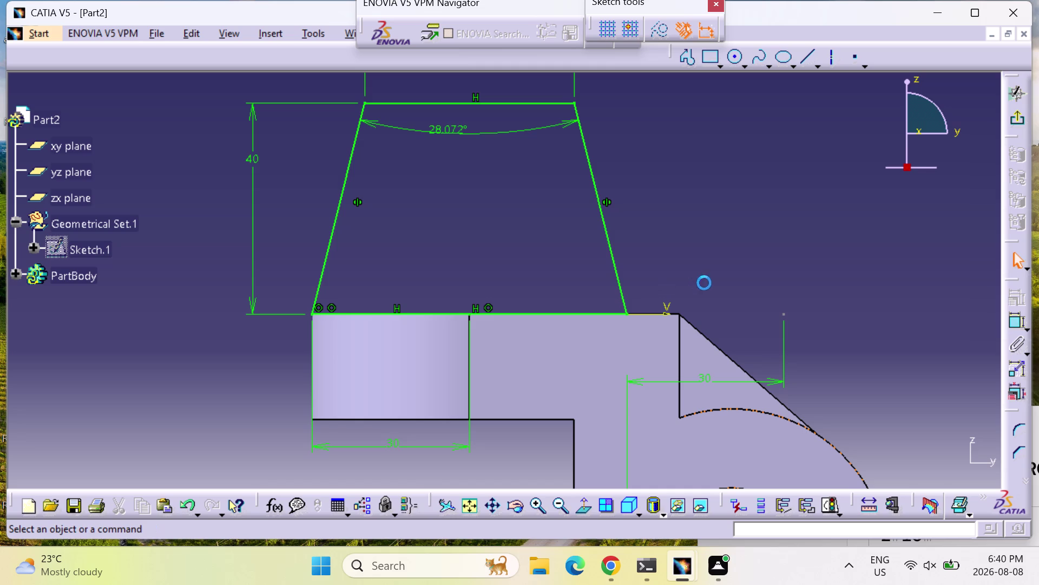
double_click(441, 128)
text(30)
key(Return)
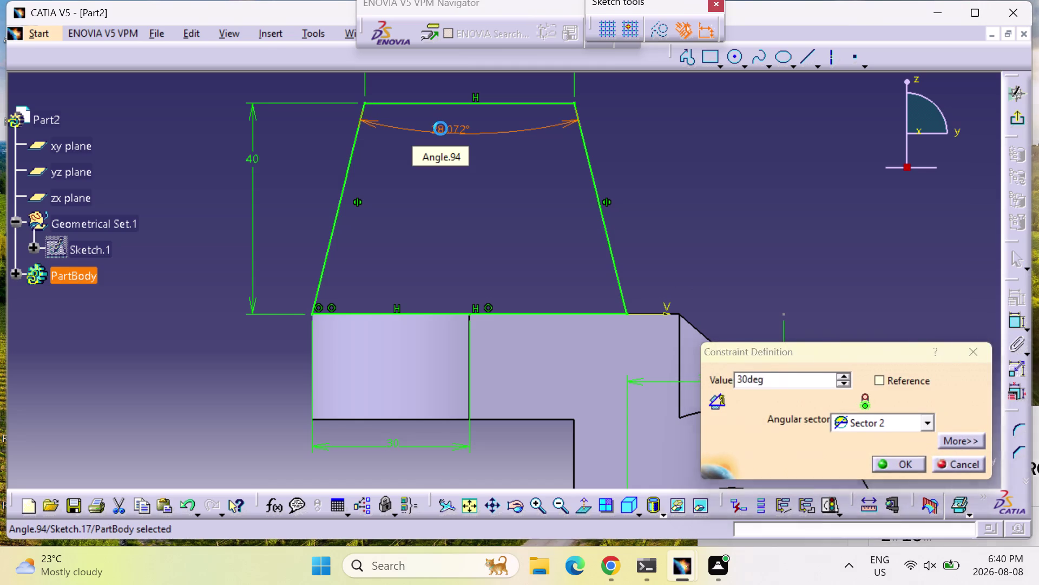
click(311, 313)
click(308, 307)
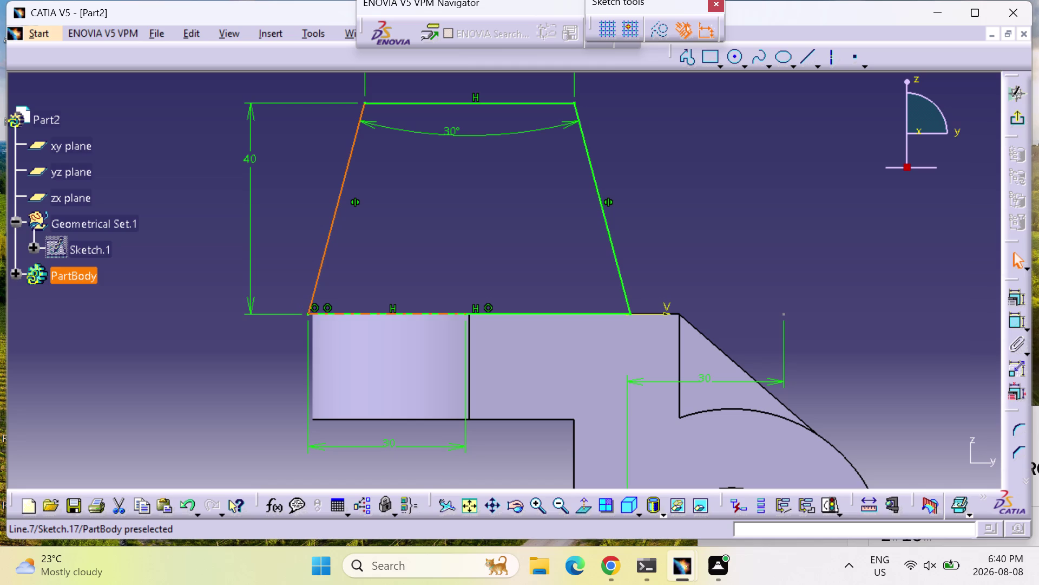
Close the constraint options without adding a constraint, and clear the selection.
click(1023, 297)
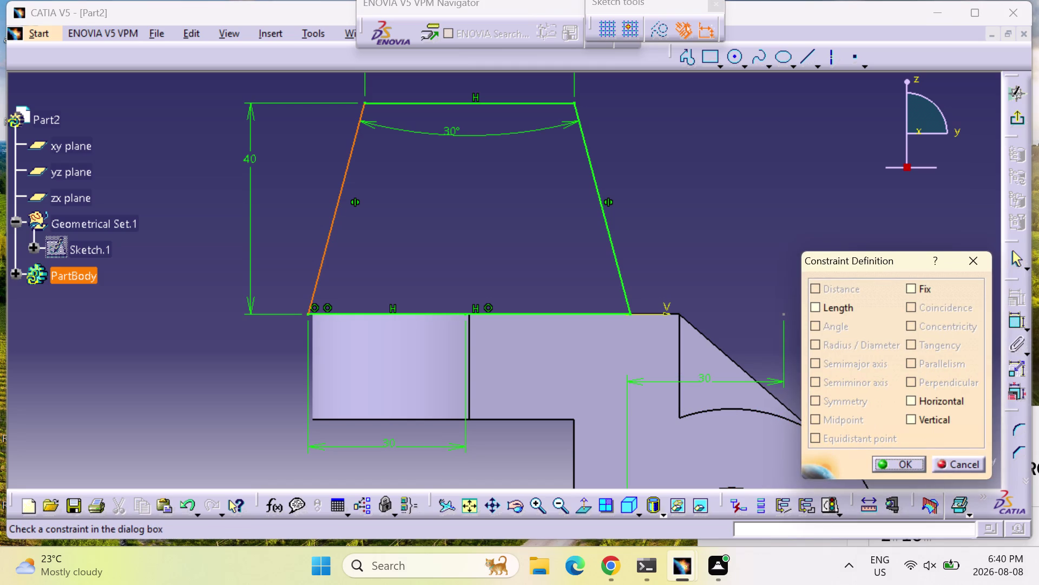
click(971, 262)
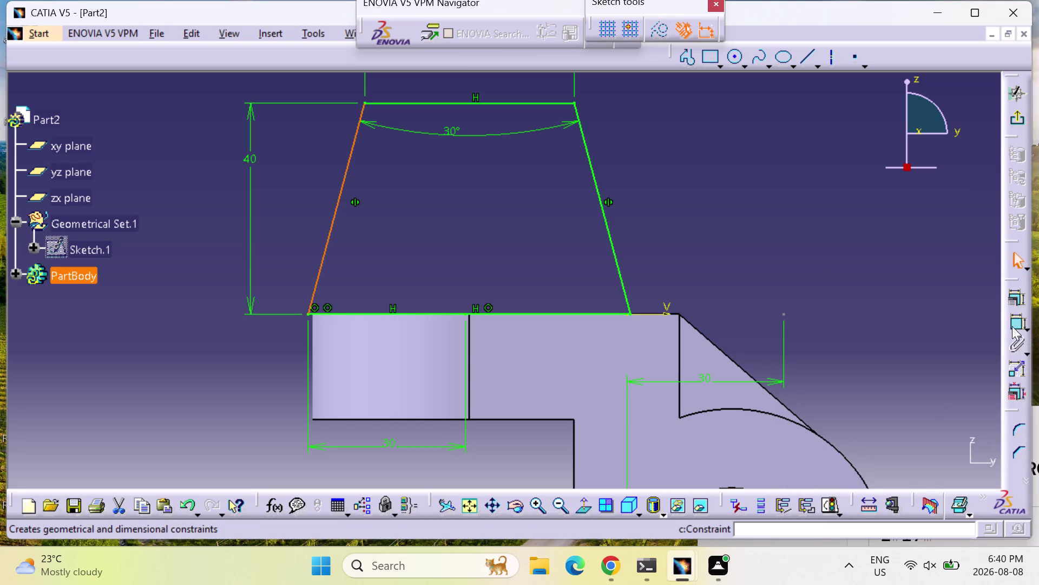
click(1011, 326)
key(Escape)
key(Escape)
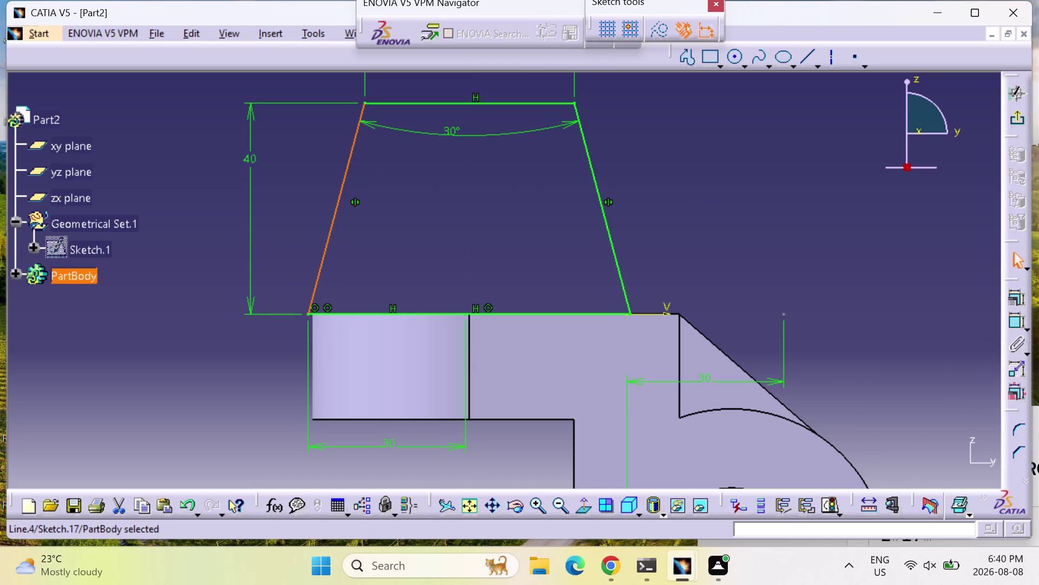
key(Escape)
key(Escape)
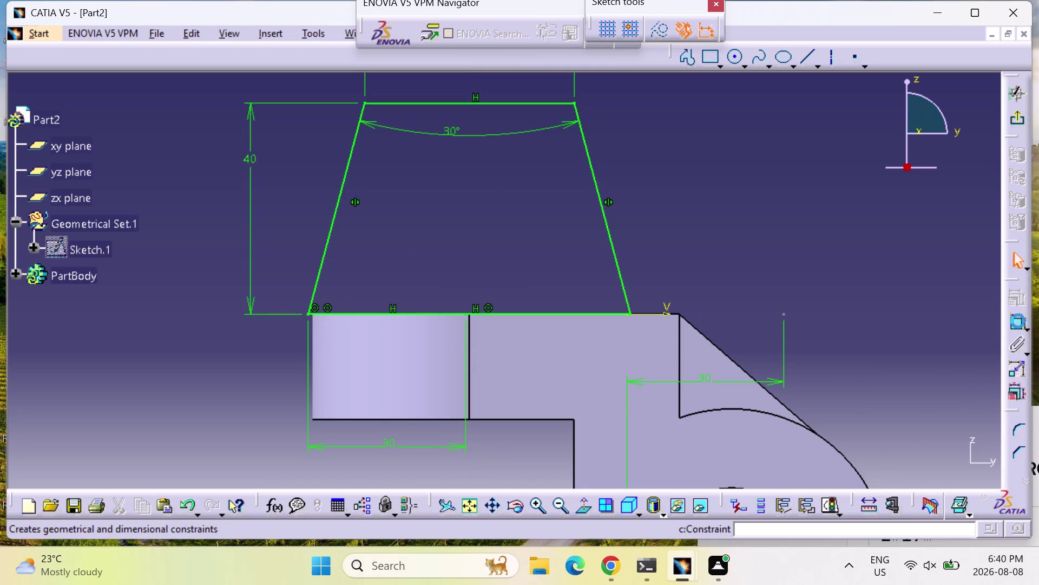
key(Escape)
Cancel the Constraint Definition dialog and fit the whole sketch into view.
click(1016, 319)
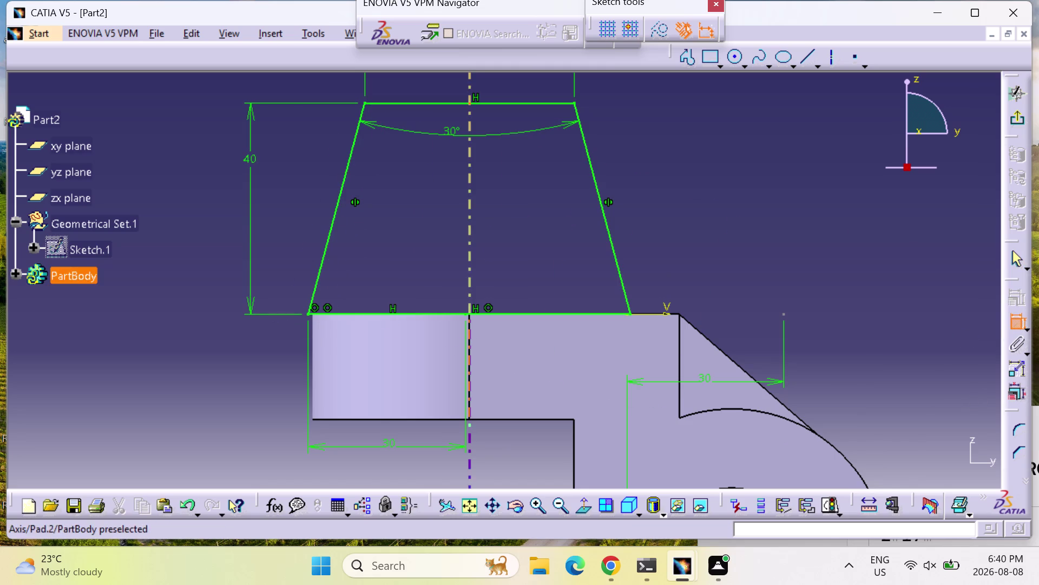
click(307, 314)
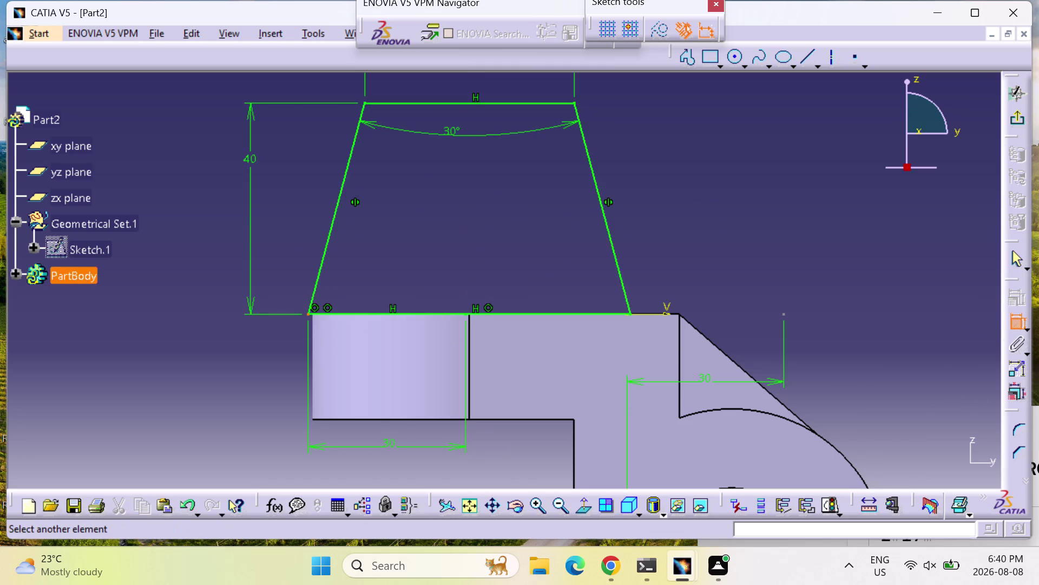
click(313, 318)
key(Escape)
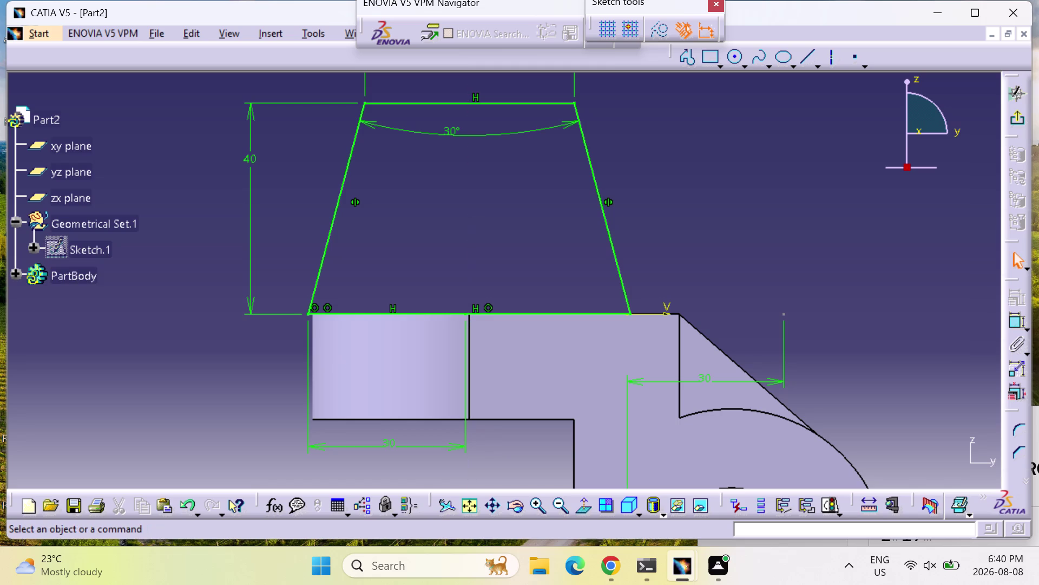
key(Escape)
key(Escape)
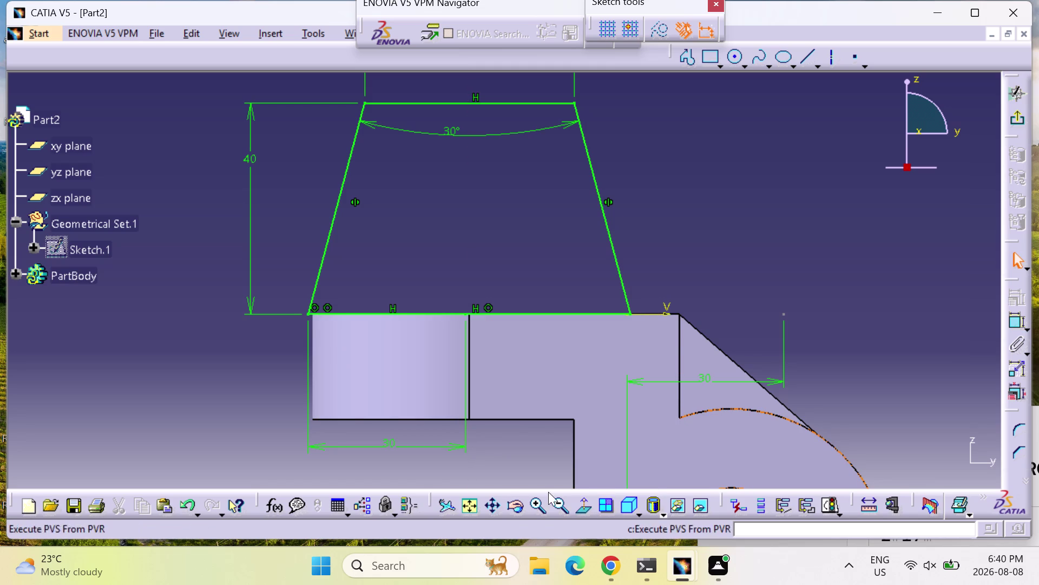
click(479, 506)
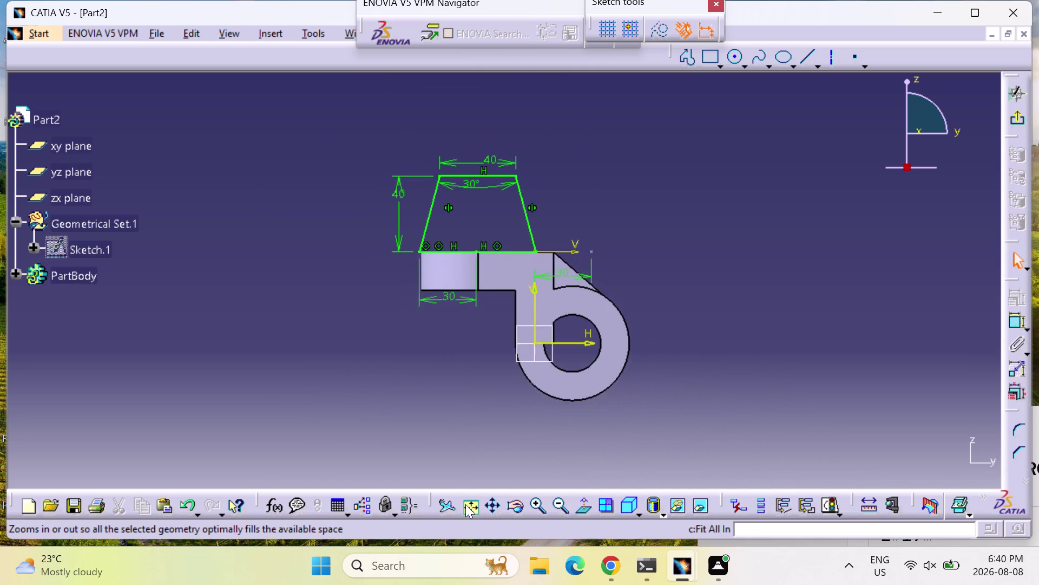
Exit the sketch and launch a revolution using the c:revolve Power Input command.
click(1025, 120)
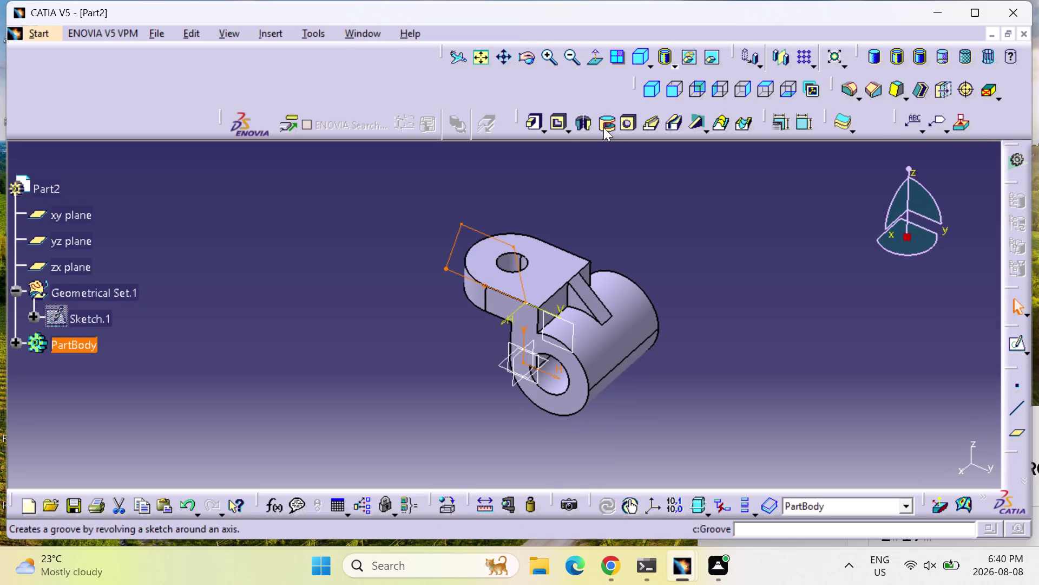
click(762, 529)
text(c:)
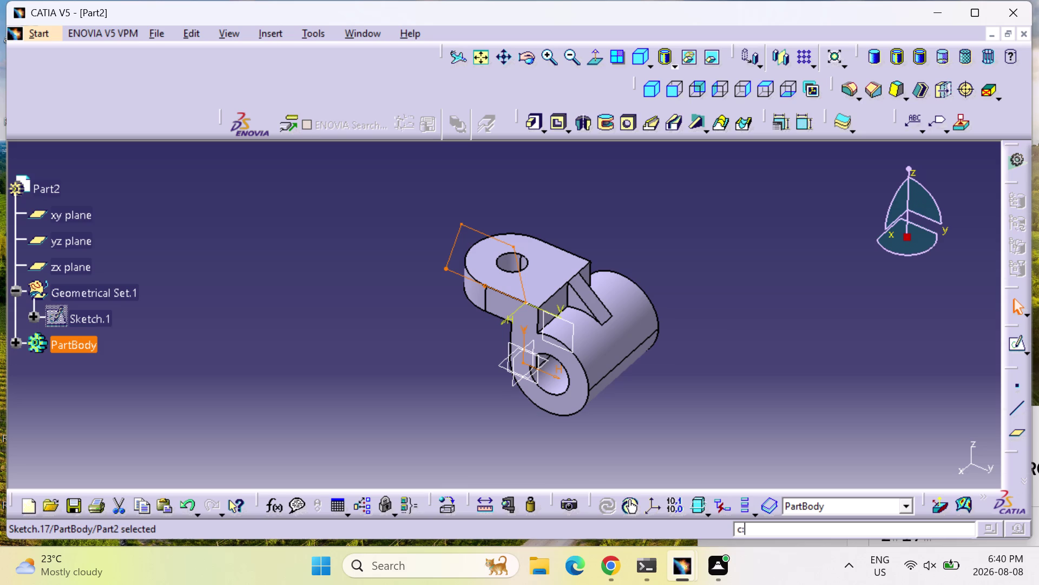
text(revolve)
key(Return)
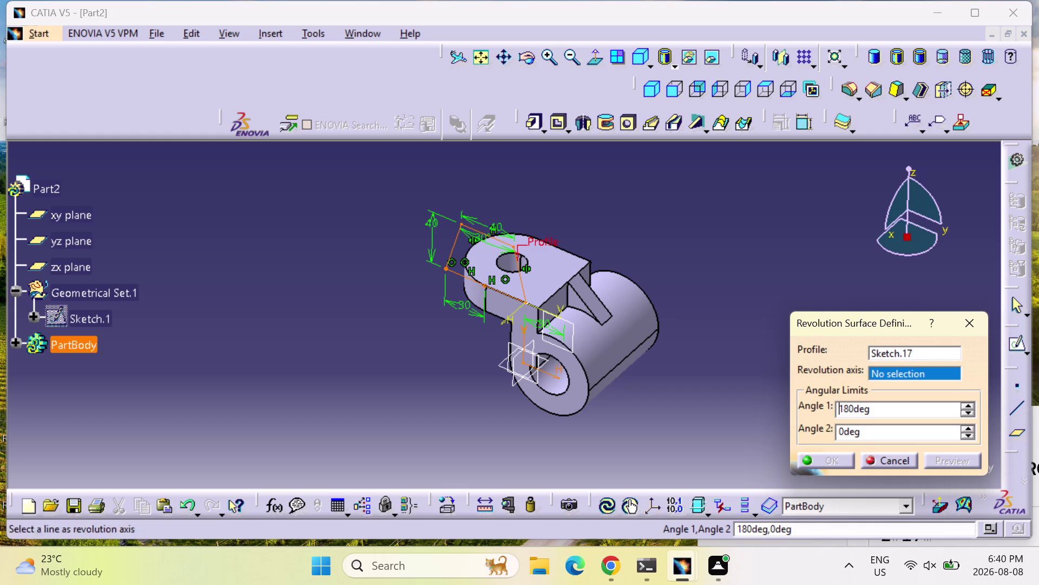
Preview the profile's revolution twice, dismissing the self-intersecting contour errors.
click(521, 271)
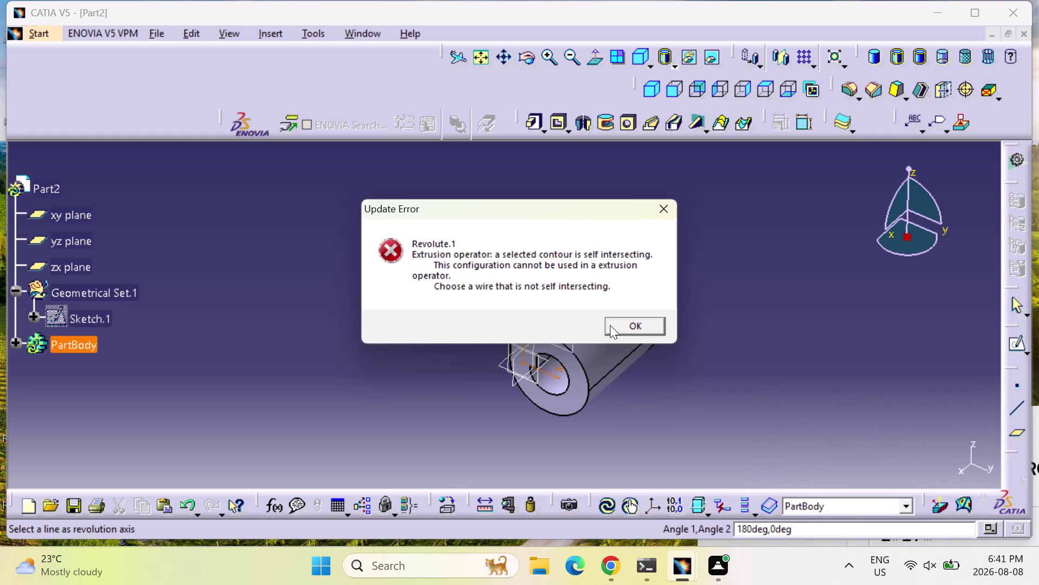
click(611, 324)
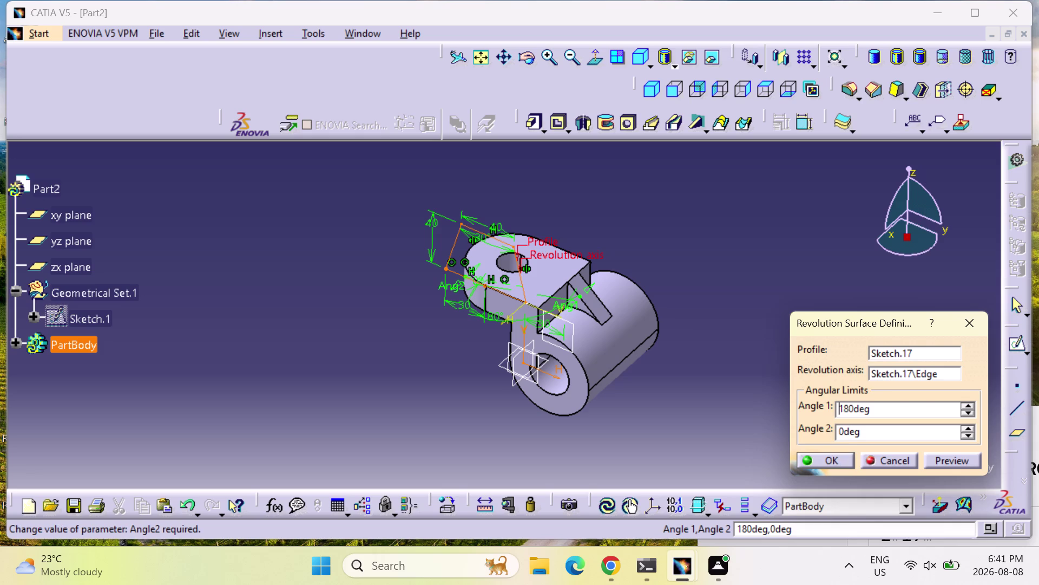
click(947, 459)
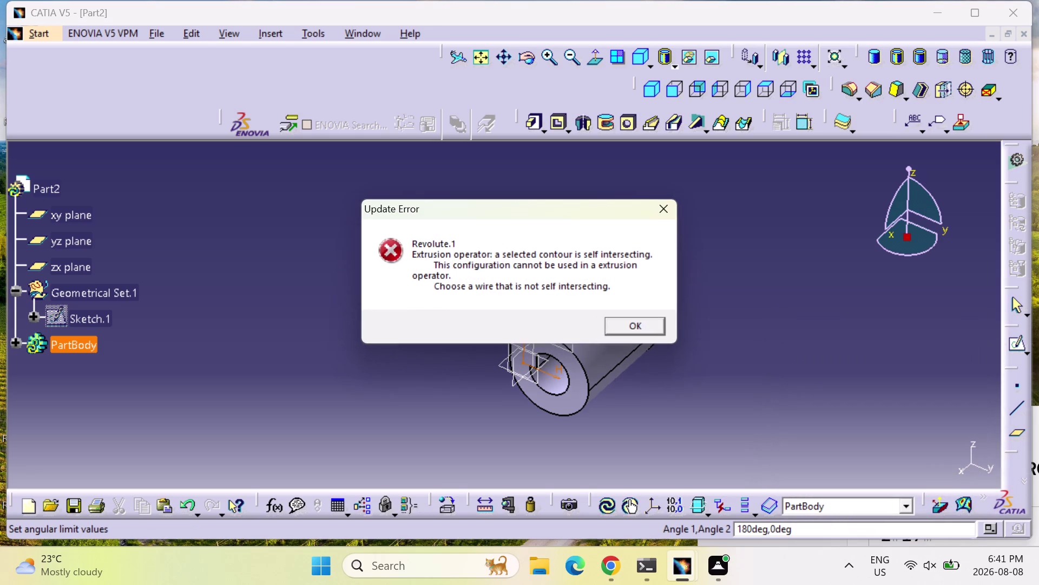
click(648, 326)
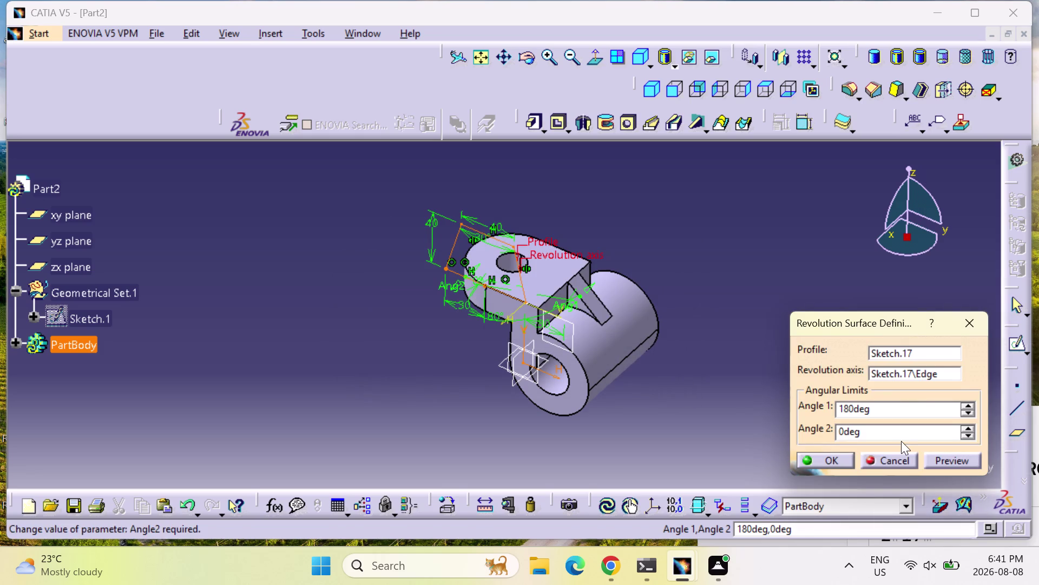
Change the second angle limit to 180° and preview again; it still self-intersects.
click(901, 441)
double_click(905, 430)
key(1)
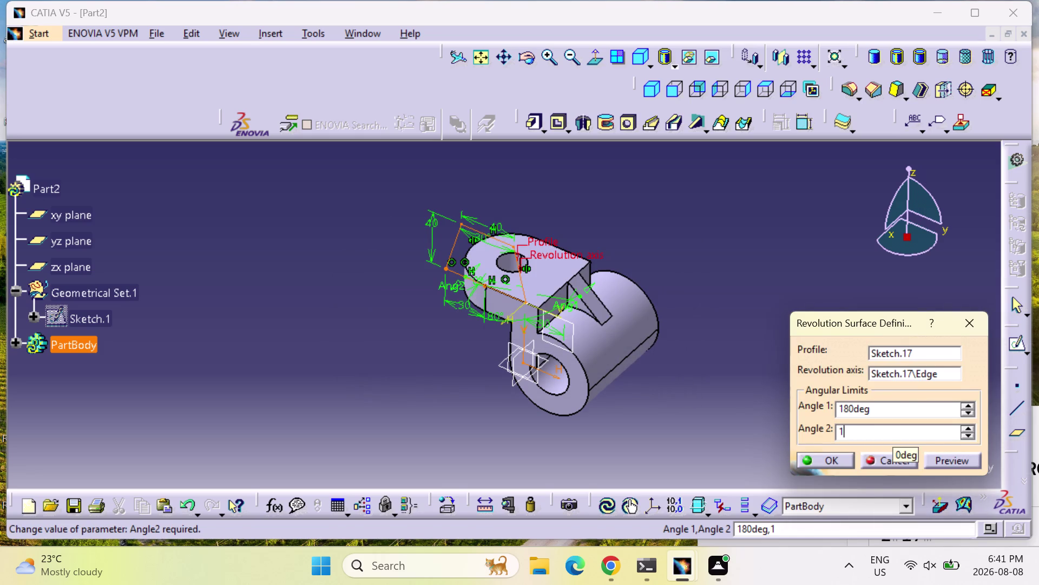
text(80)
click(948, 455)
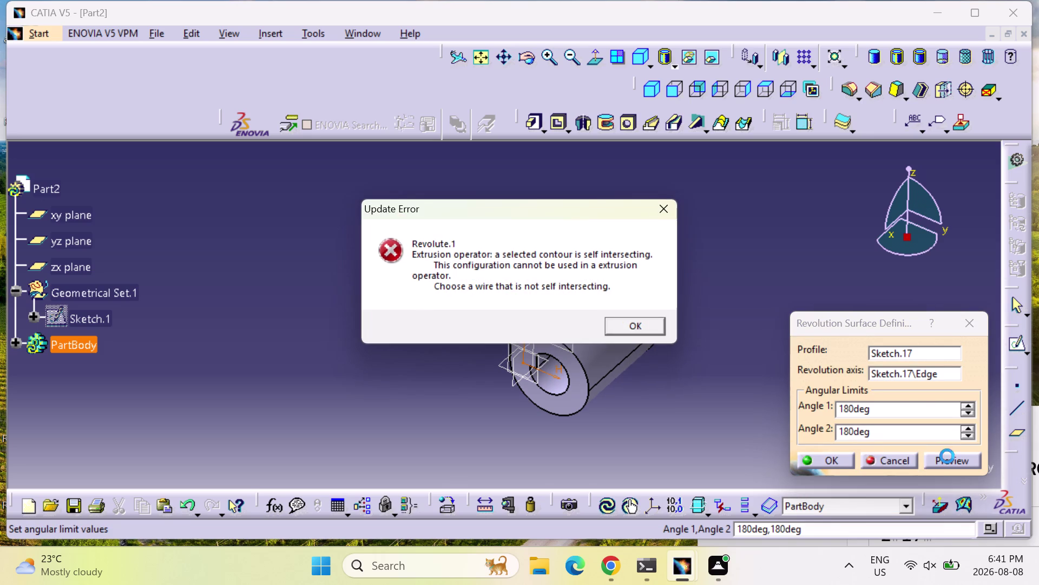
click(634, 329)
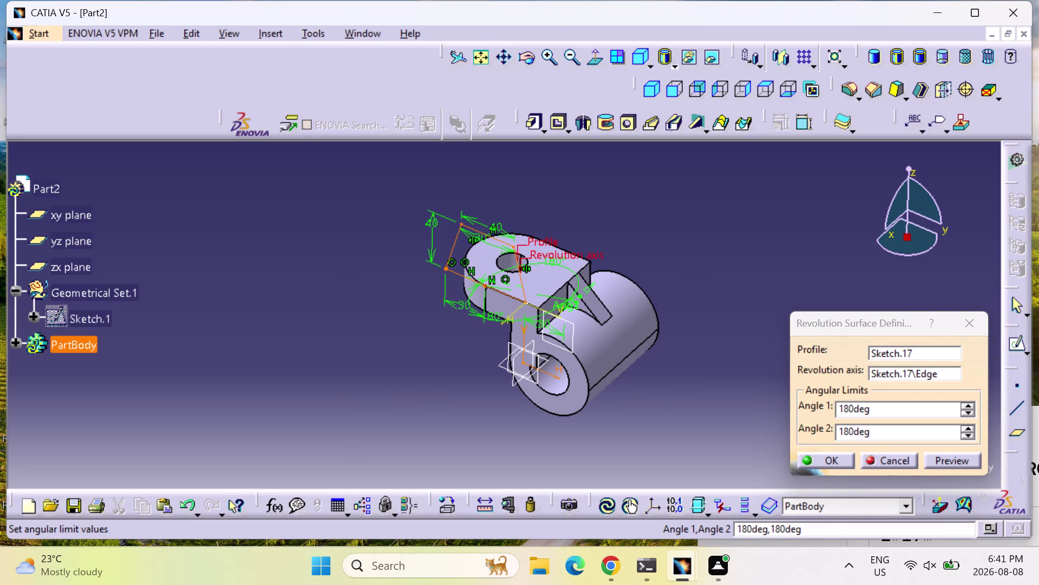
Abandon the revolution definition, escaping out of the angle value edit.
click(491, 238)
double_click(491, 237)
key(Escape)
key(Escape)
key(Escape)
key(Escape)
key(Escape)
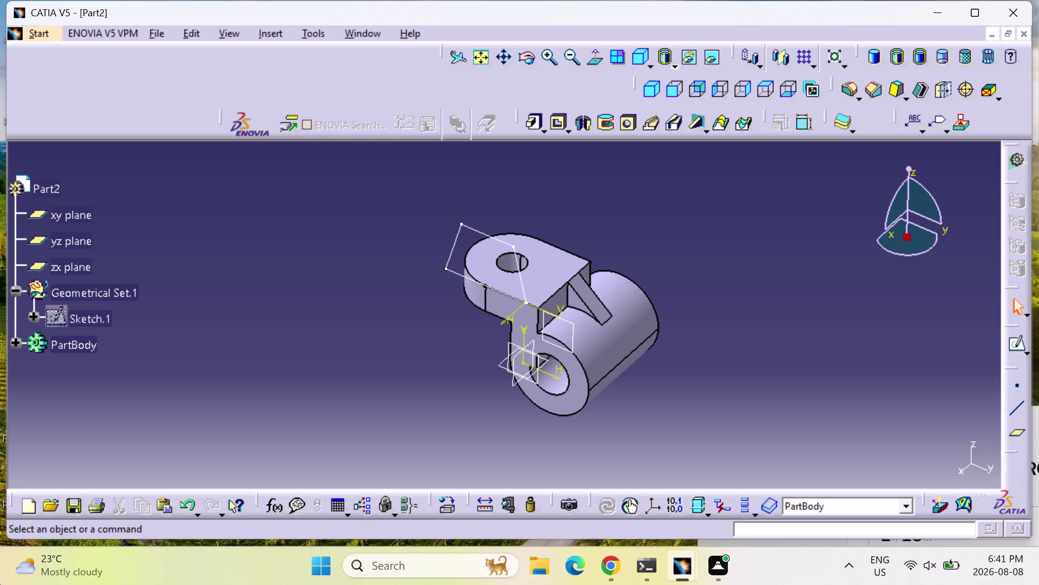
Delete the plane over the top lug, orbit to inspect the bracket, and select the xy plane.
click(480, 232)
key(Delete)
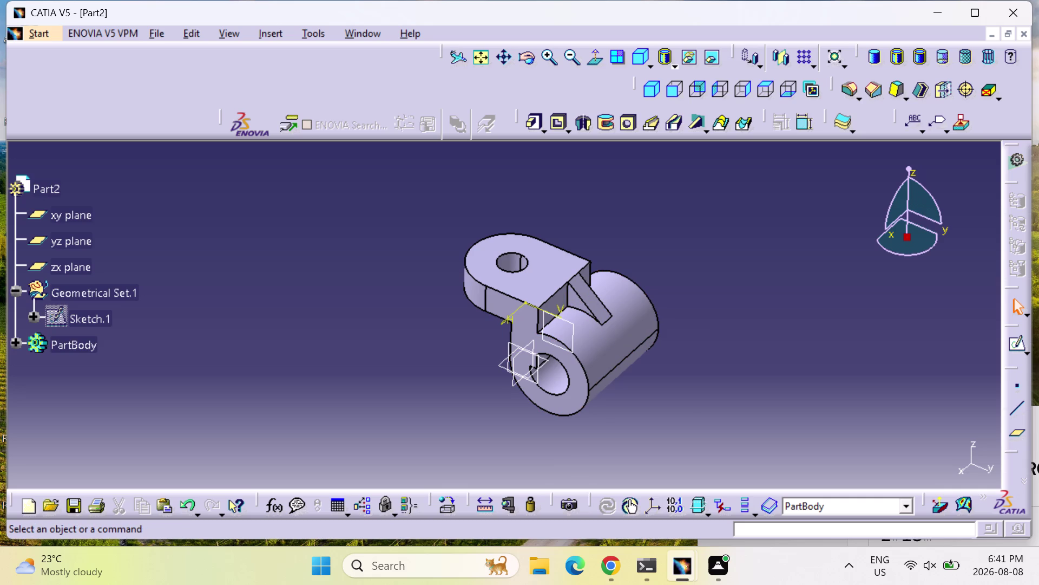
middle_drag(437, 297, 496, 278)
right_drag(437, 296, 496, 278)
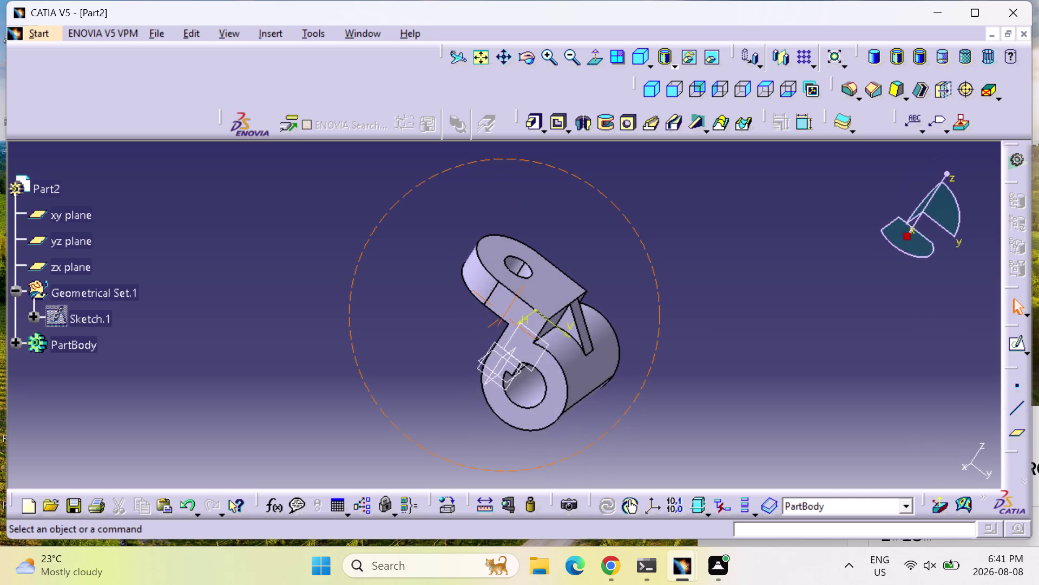
middle_drag(496, 278, 429, 261)
right_drag(496, 278, 429, 261)
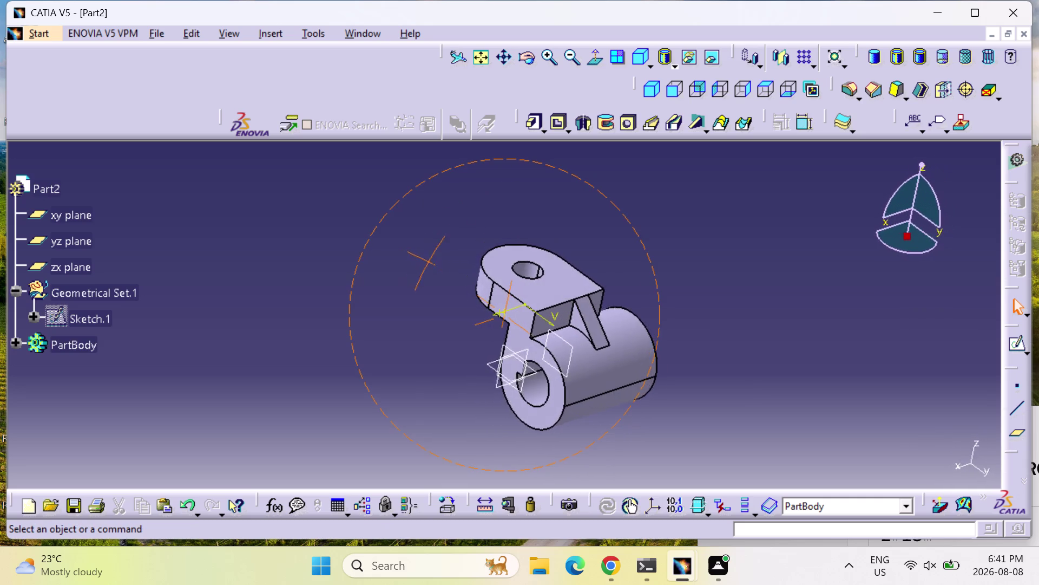
middle_drag(428, 261, 552, 290)
right_drag(429, 261, 553, 291)
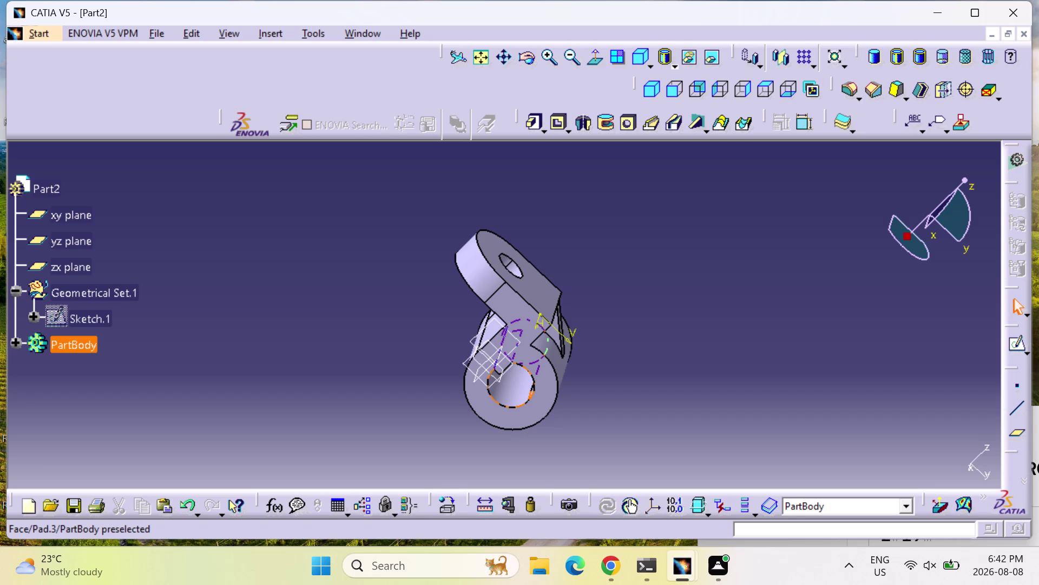
click(476, 359)
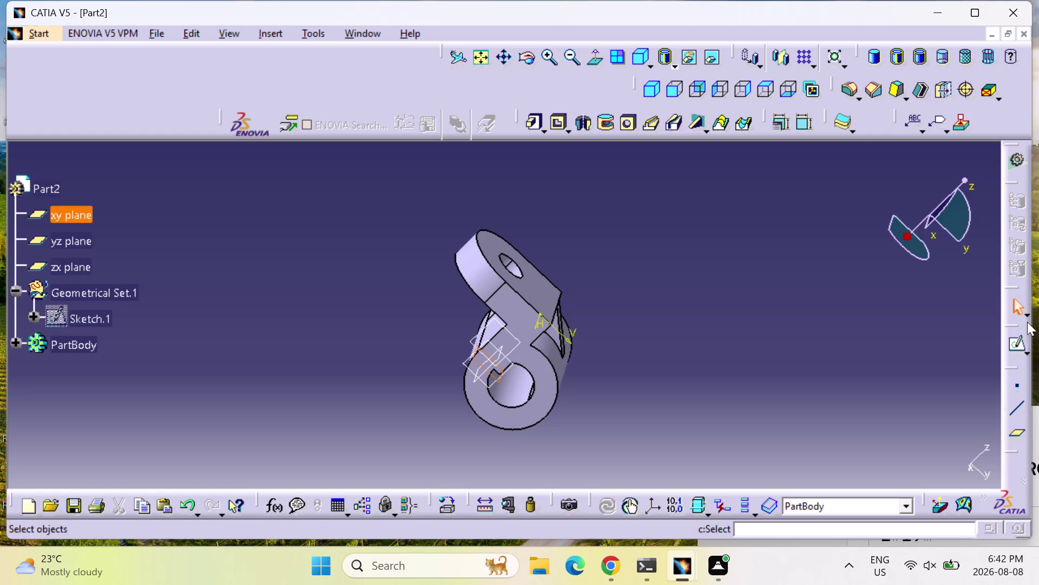
Create a plane offset 68 mm from the xy plane and orbit to check its height.
click(1019, 436)
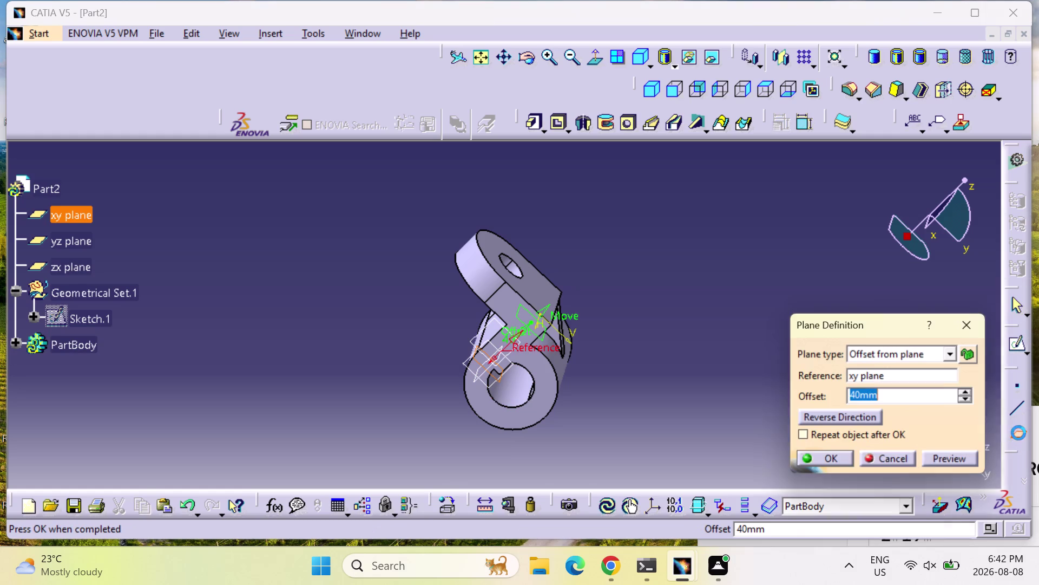
text(68)
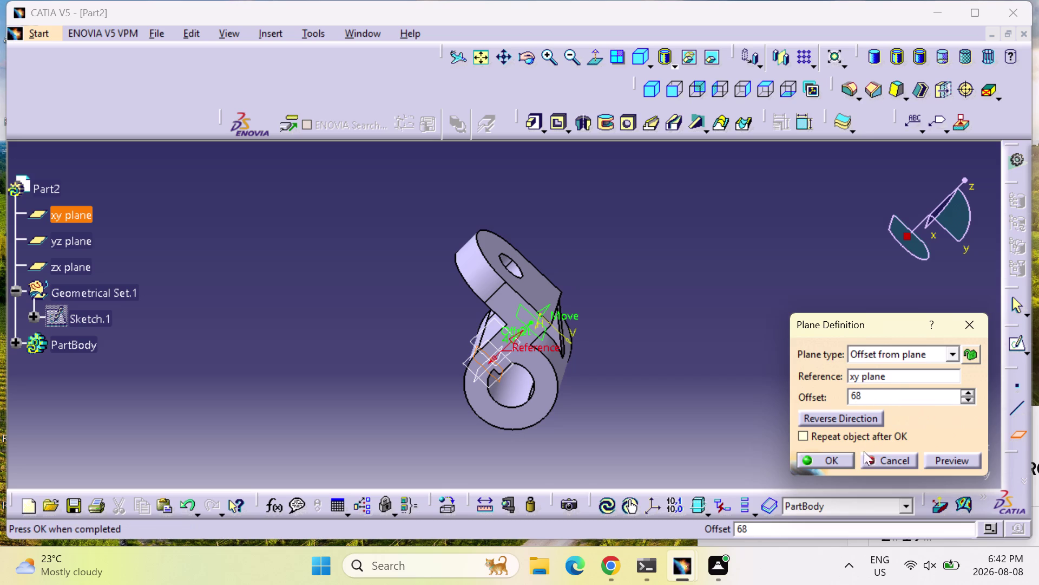
click(848, 457)
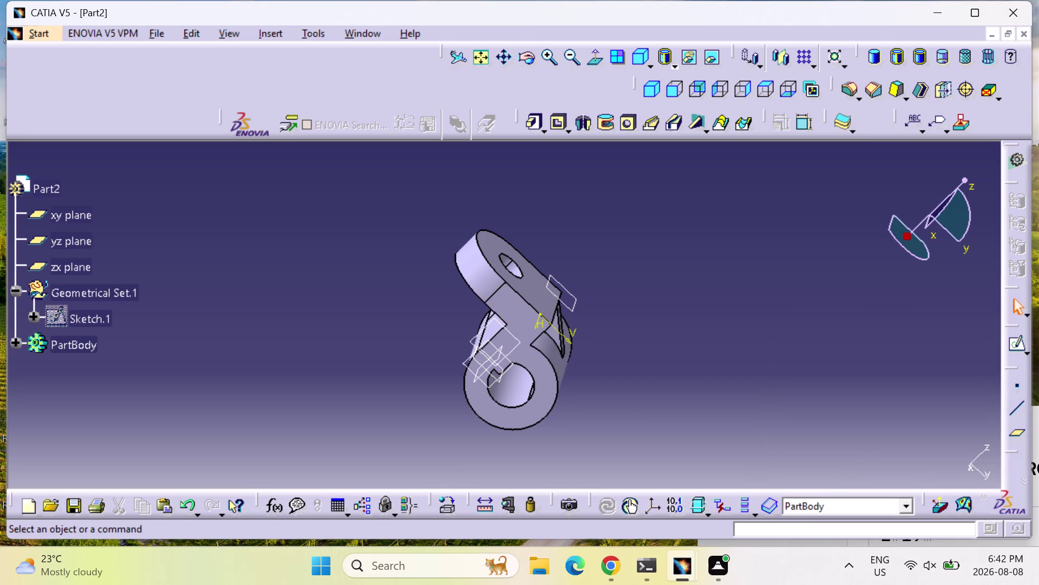
middle_drag(674, 364, 408, 227)
right_drag(671, 365, 408, 227)
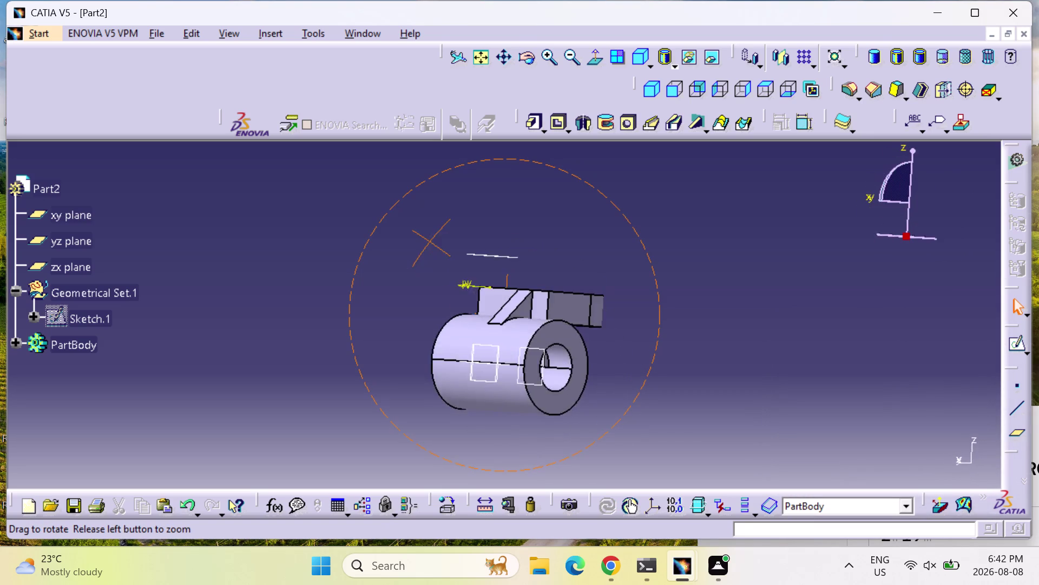
right_drag(408, 227, 477, 238)
middle_drag(408, 227, 476, 239)
middle_click(476, 239)
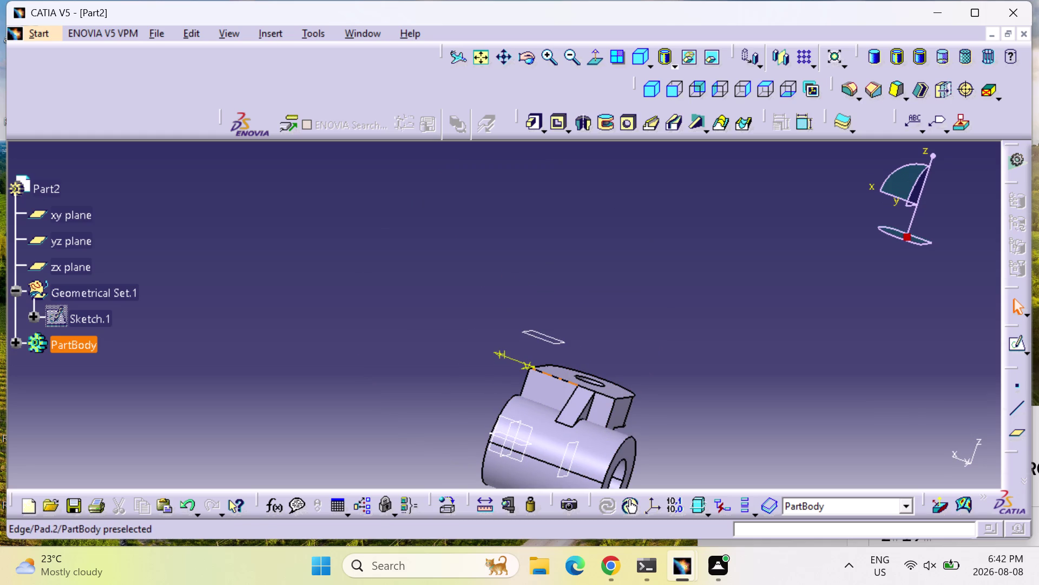
middle_drag(551, 397, 660, 351)
right_drag(551, 397, 660, 352)
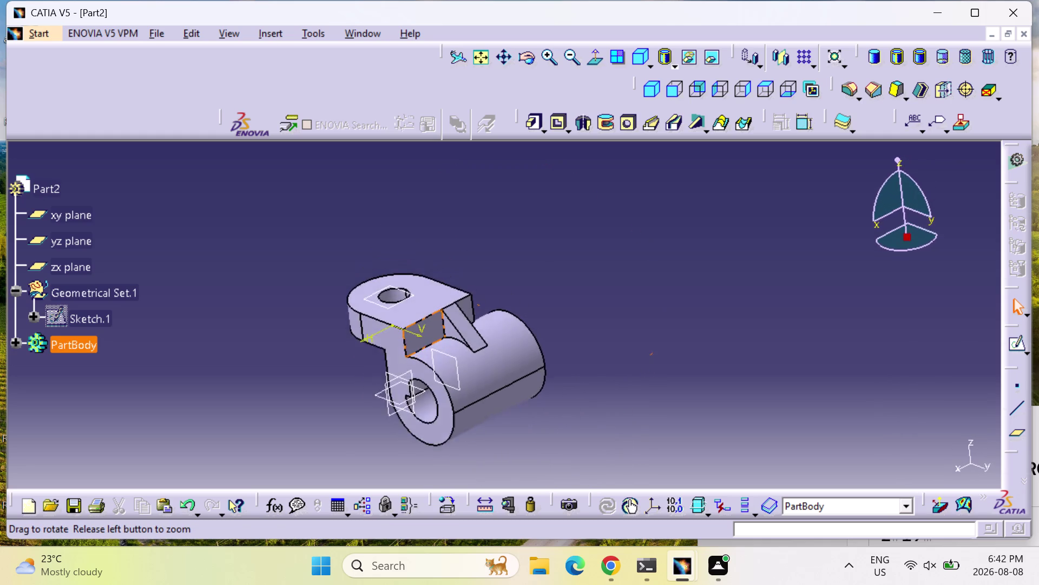
middle_drag(660, 352, 576, 382)
Undo the last two actions and fit the whole bracket back in view.
right_drag(660, 352, 576, 383)
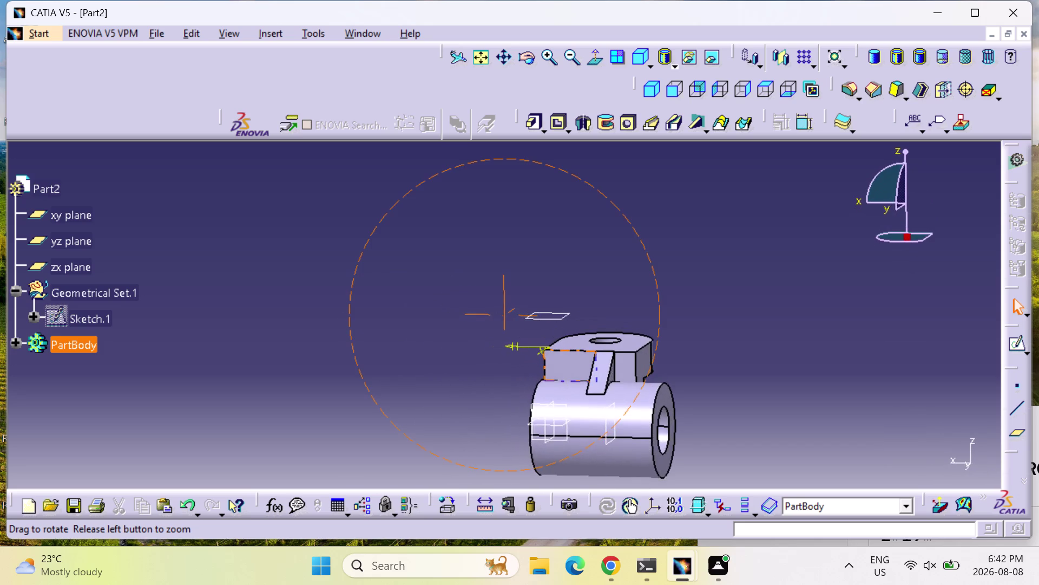
middle_drag(576, 383, 585, 359)
right_drag(576, 383, 585, 358)
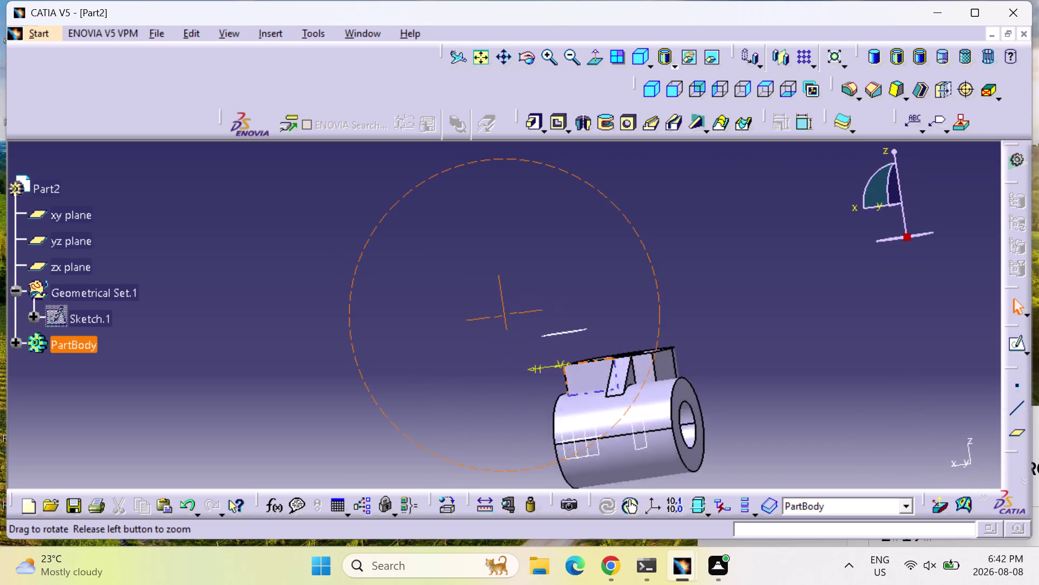
middle_drag(585, 358, 703, 385)
right_drag(585, 359, 737, 378)
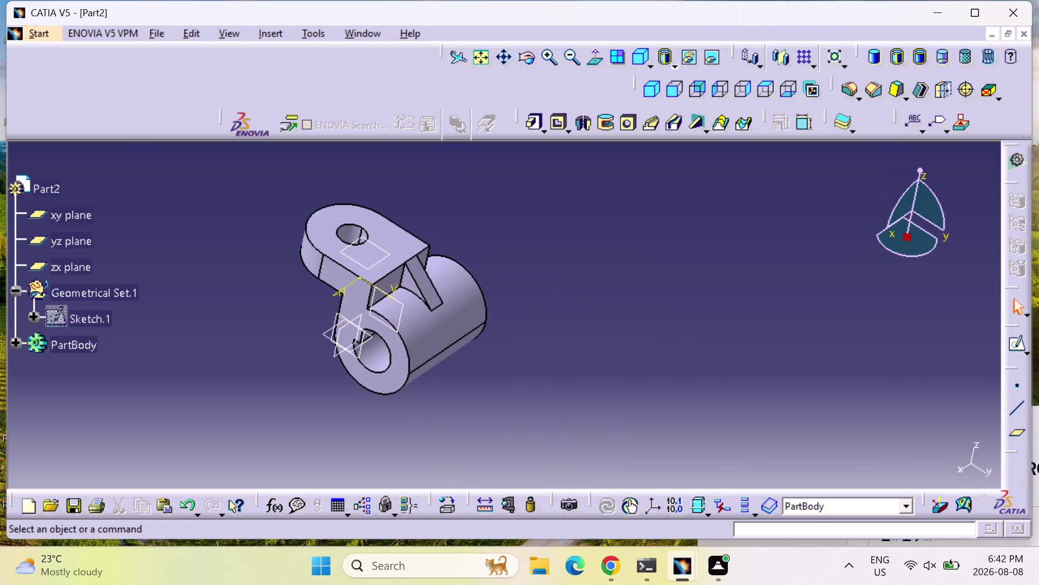
right_drag(737, 378, 741, 377)
middle_click(741, 377)
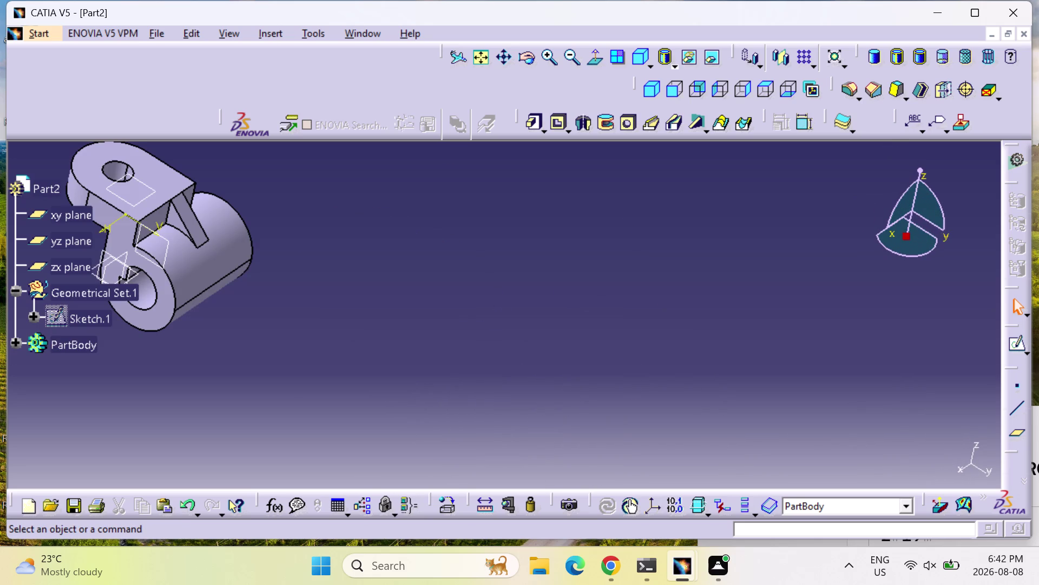
key(ctrl+z)
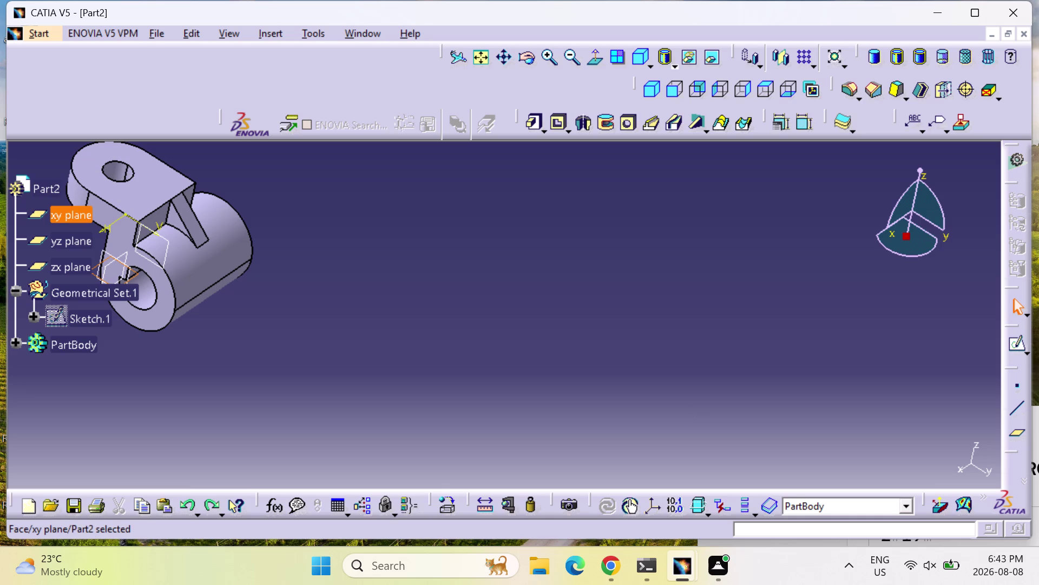
key(ctrl+z)
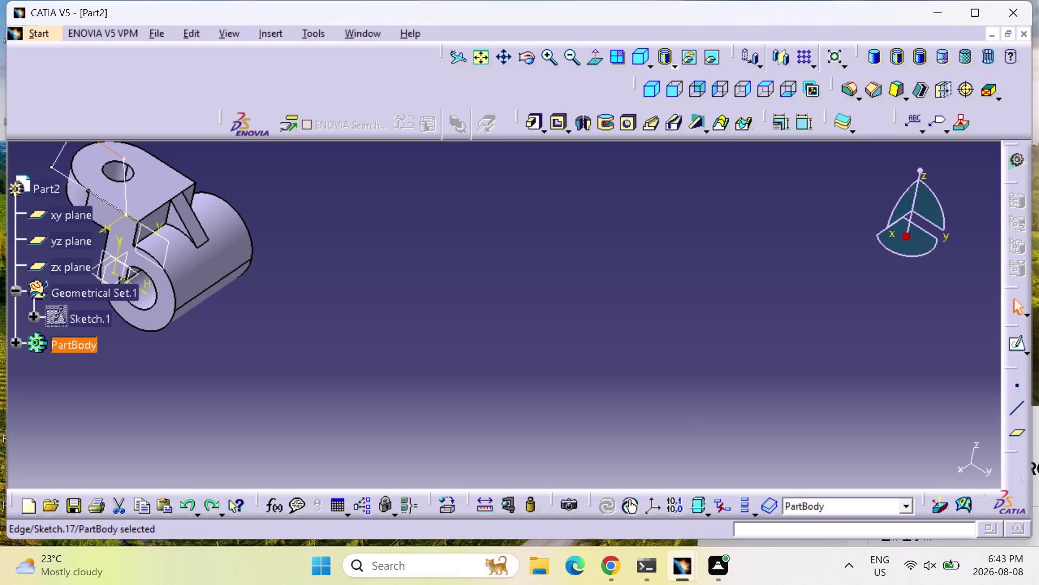
click(489, 57)
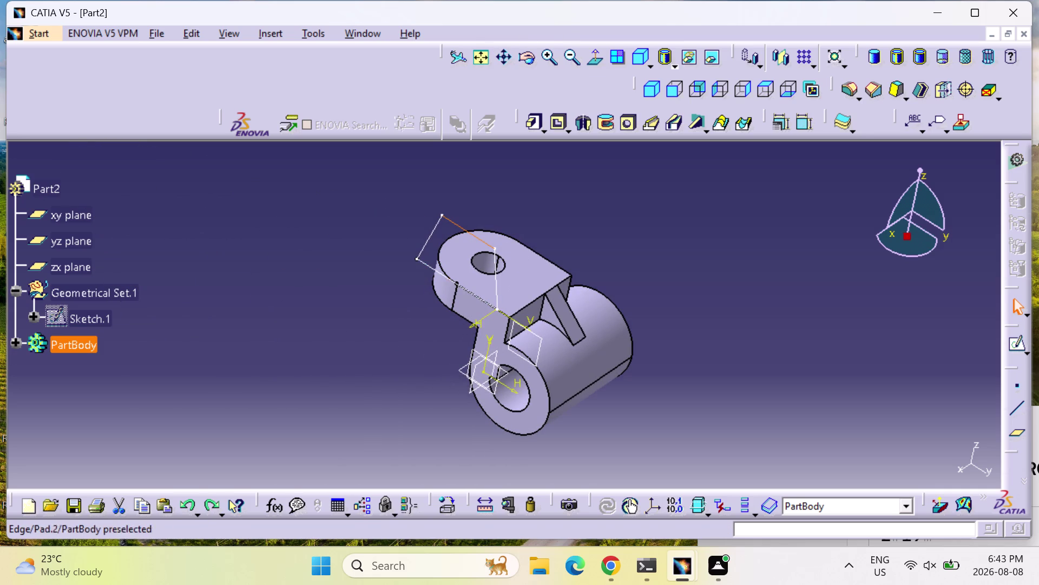
Delete the offset plane above the top lug, orbit to inspect, and open the pad's definition.
click(428, 262)
key(Delete)
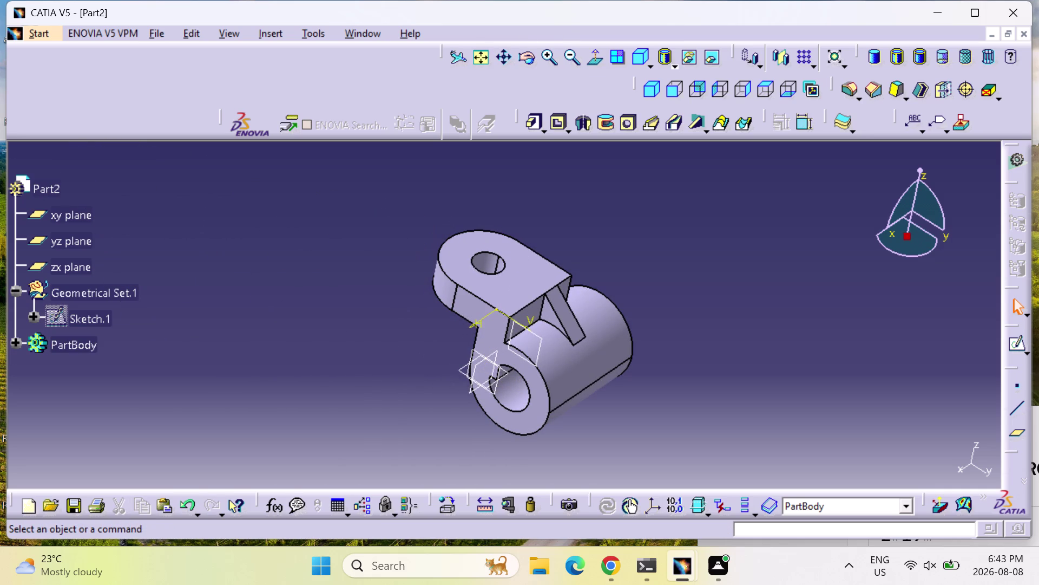
middle_drag(422, 309, 393, 294)
right_drag(426, 309, 393, 294)
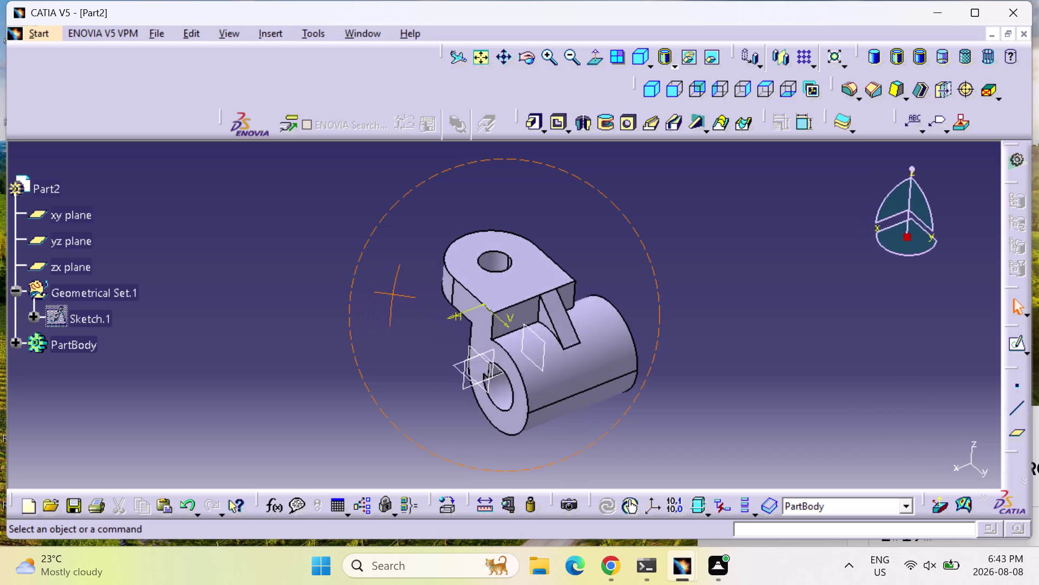
middle_drag(393, 294, 373, 287)
right_drag(393, 294, 373, 286)
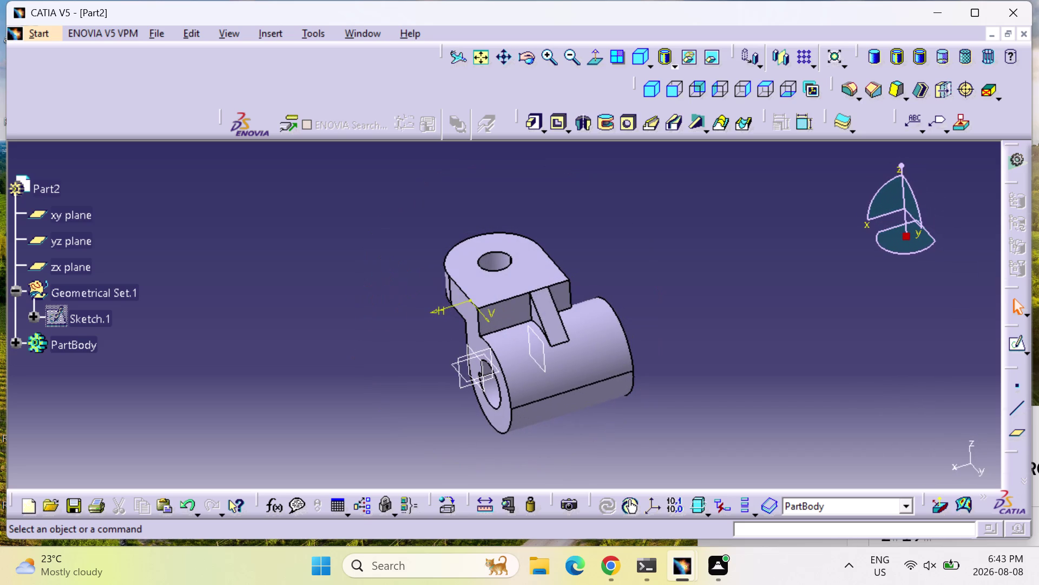
middle_drag(407, 357, 412, 286)
right_drag(408, 357, 412, 285)
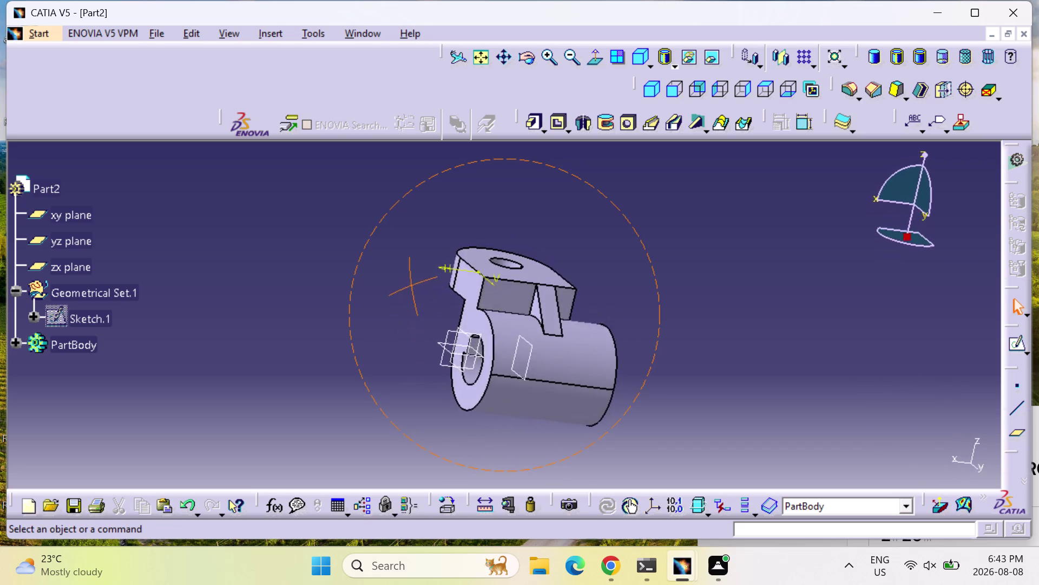
middle_drag(412, 285, 327, 281)
right_drag(412, 286, 327, 282)
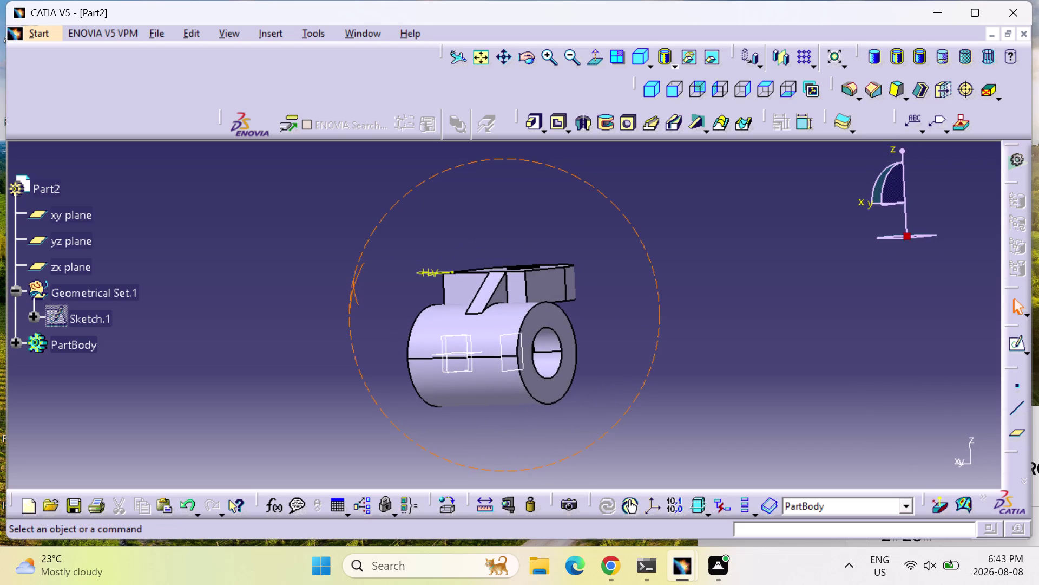
right_drag(327, 282, 695, 414)
middle_drag(327, 282, 695, 414)
right_drag(695, 414, 701, 422)
middle_drag(744, 332, 636, 358)
right_drag(708, 338, 636, 358)
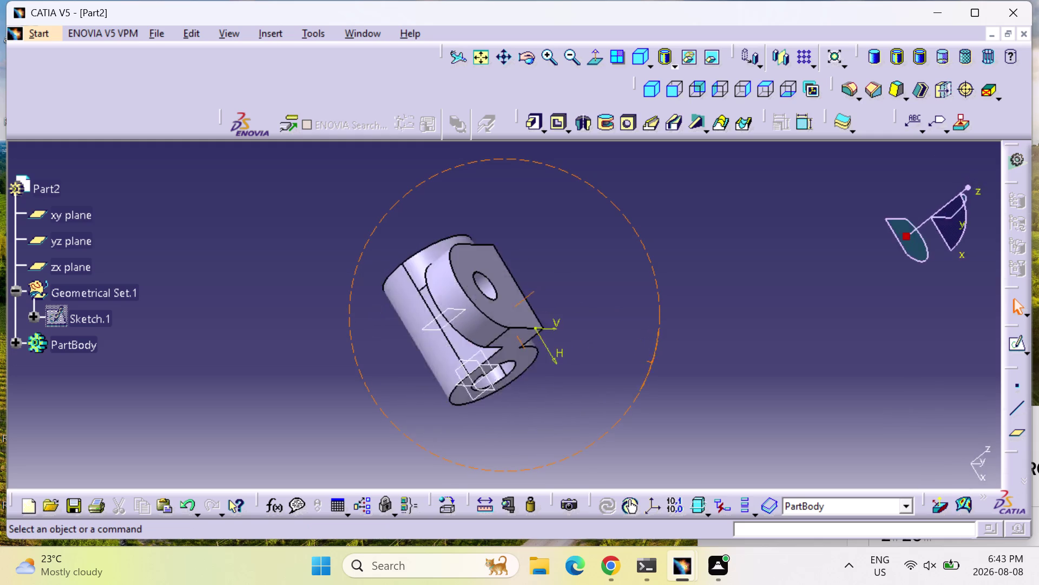
middle_drag(636, 358, 425, 345)
right_drag(636, 358, 425, 346)
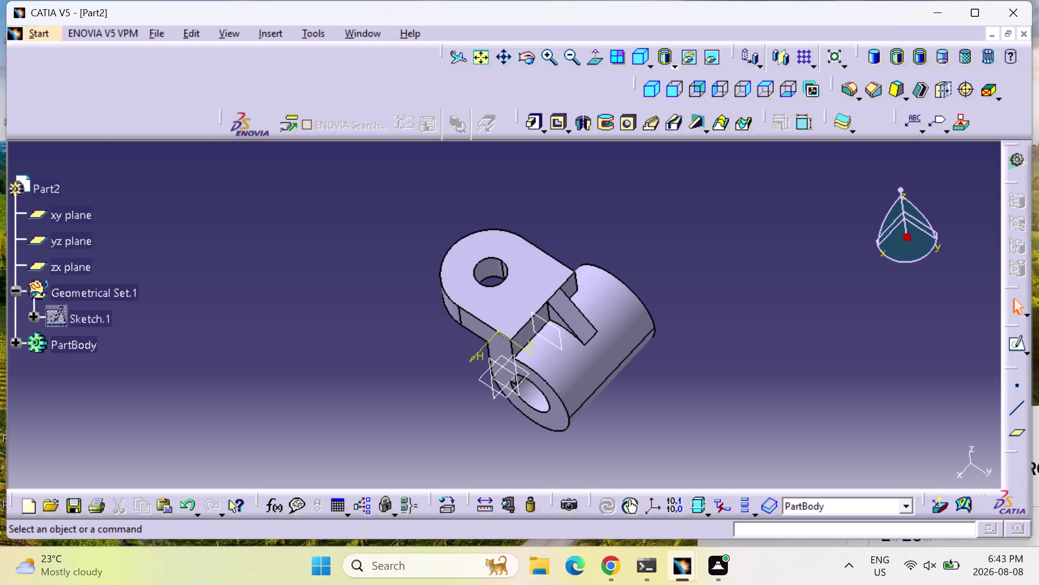
double_click(537, 278)
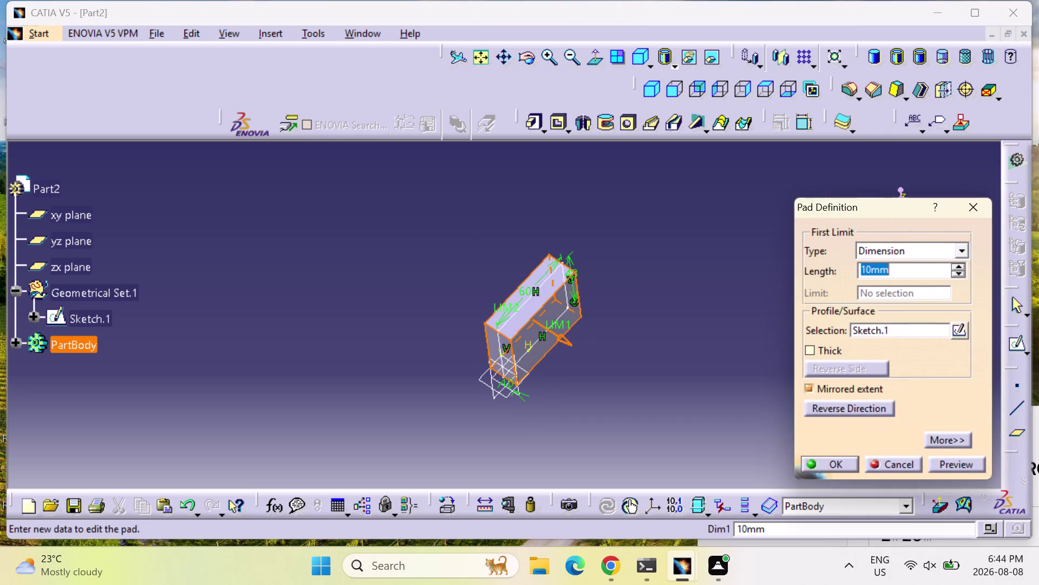
Cancel the pad definition and start a new sketch on the top lug face.
click(968, 212)
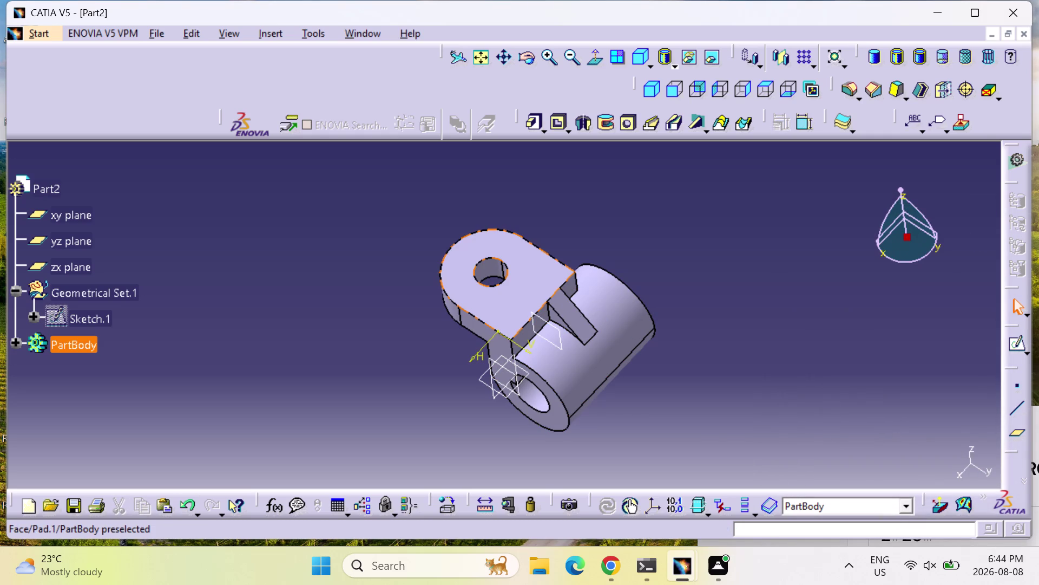
click(539, 279)
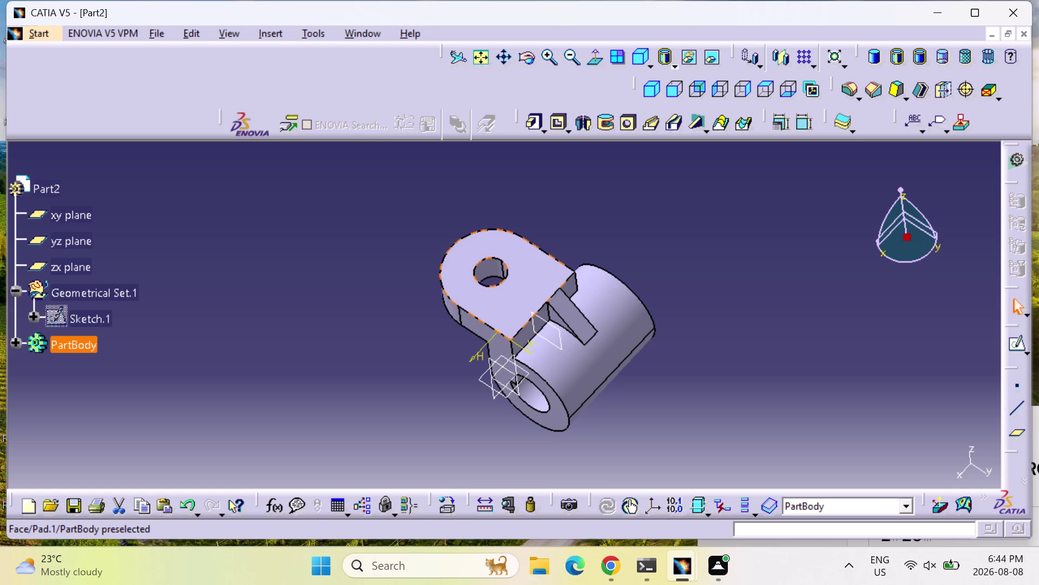
click(1020, 346)
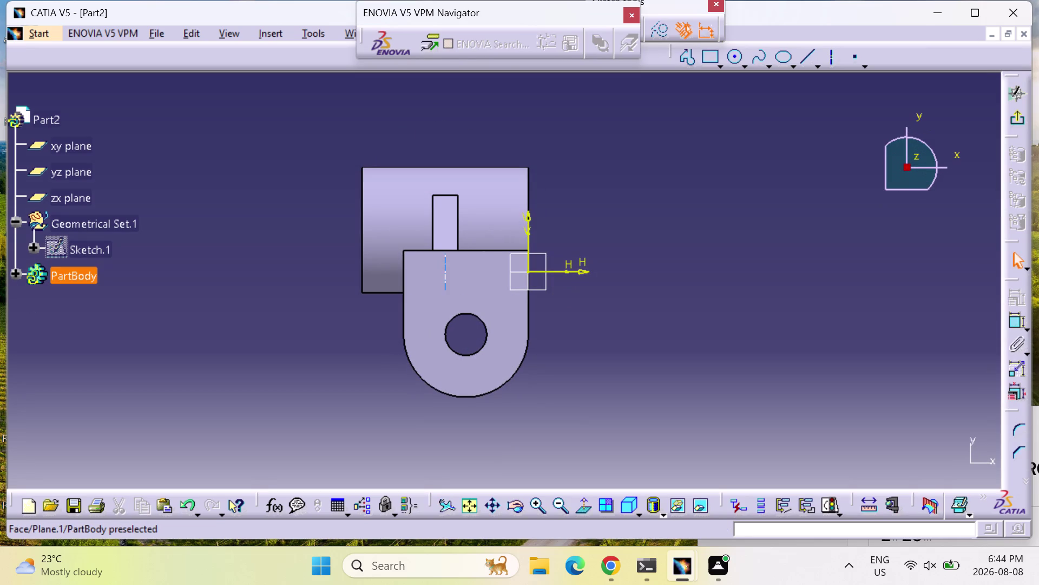
Delete the selected elements near the lug hole from the sketch.
click(445, 266)
key(Delete)
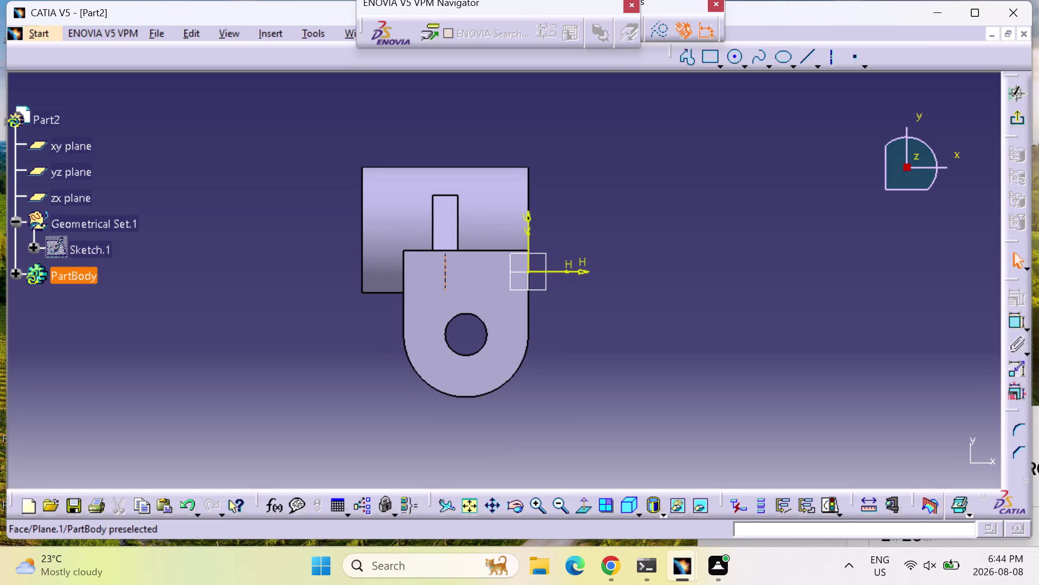
key(Delete)
key(Delete)
key(Delete)
key(Delete)
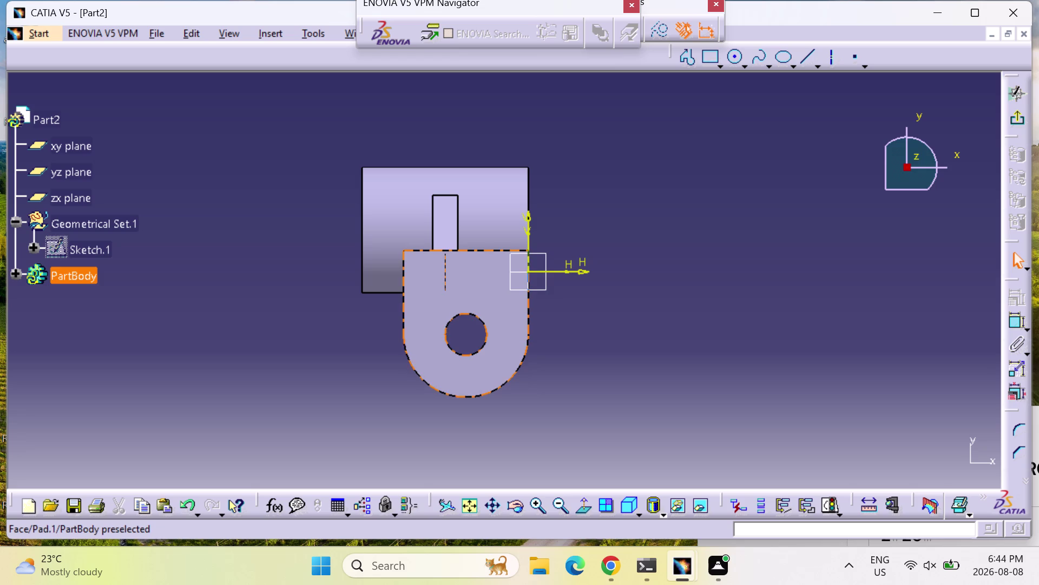
click(444, 273)
key(Delete)
key(Delete)
key(Delete)
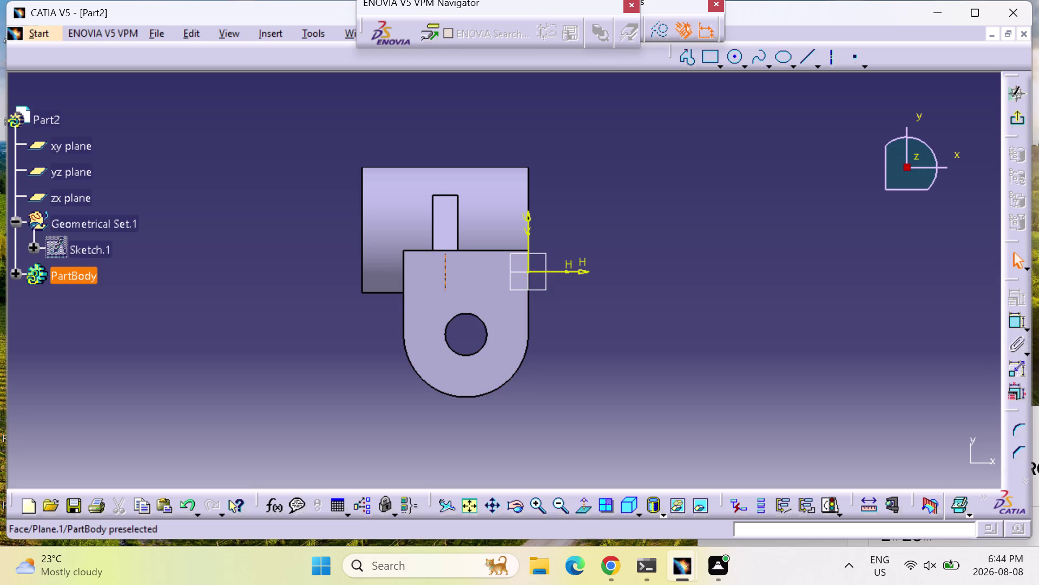
click(444, 277)
key(Delete)
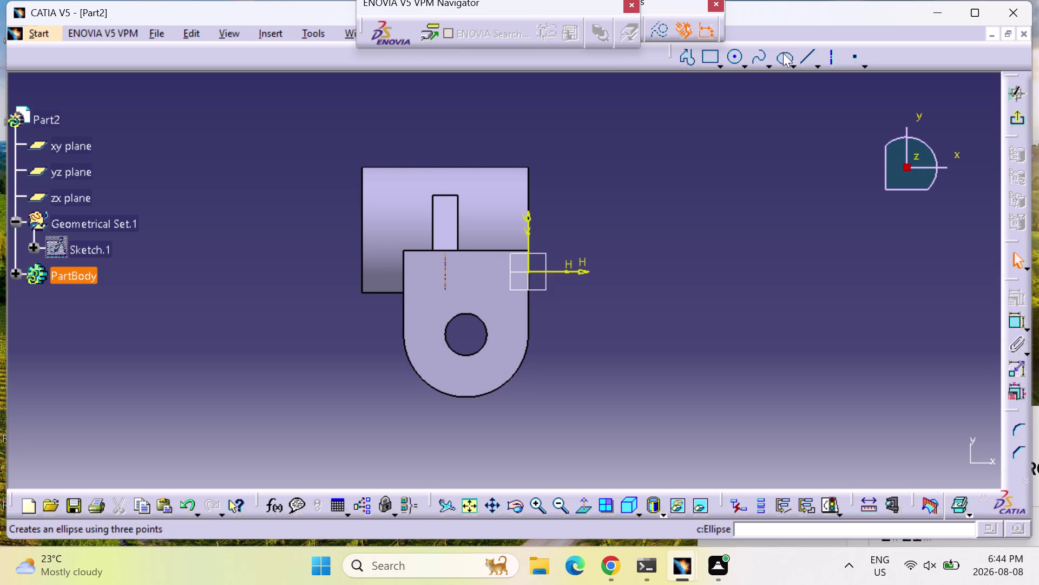
Draw an outer circle centered on the lug hole.
click(738, 56)
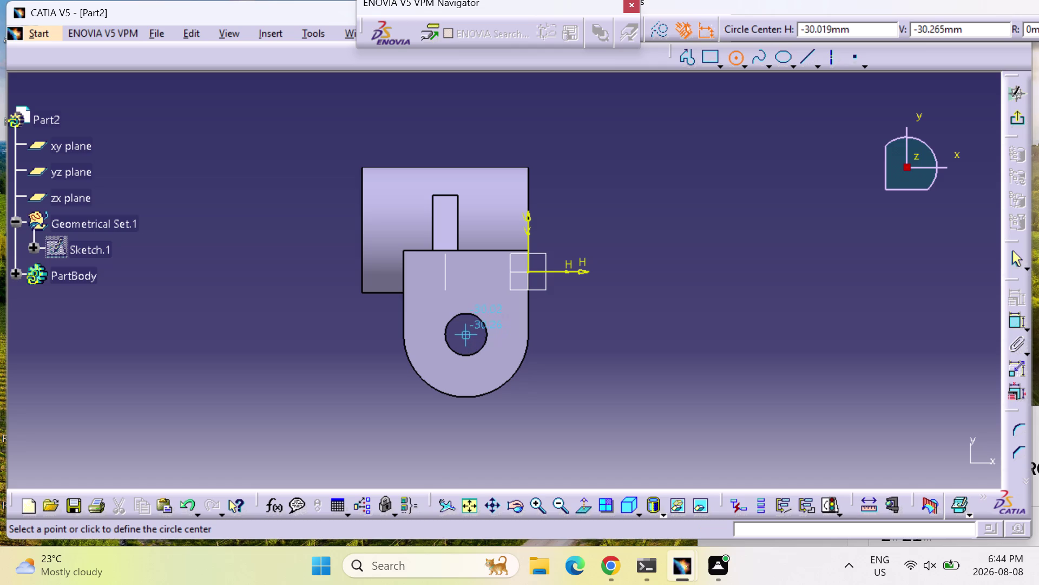
scroll(up, 3)
scroll(down, 3)
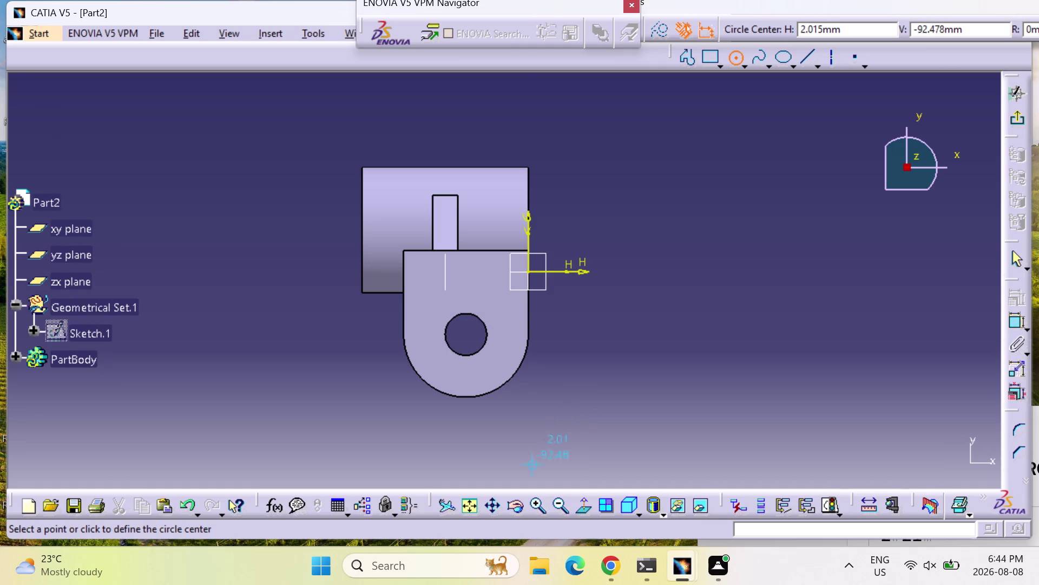
triple_click(537, 501)
double_click(539, 503)
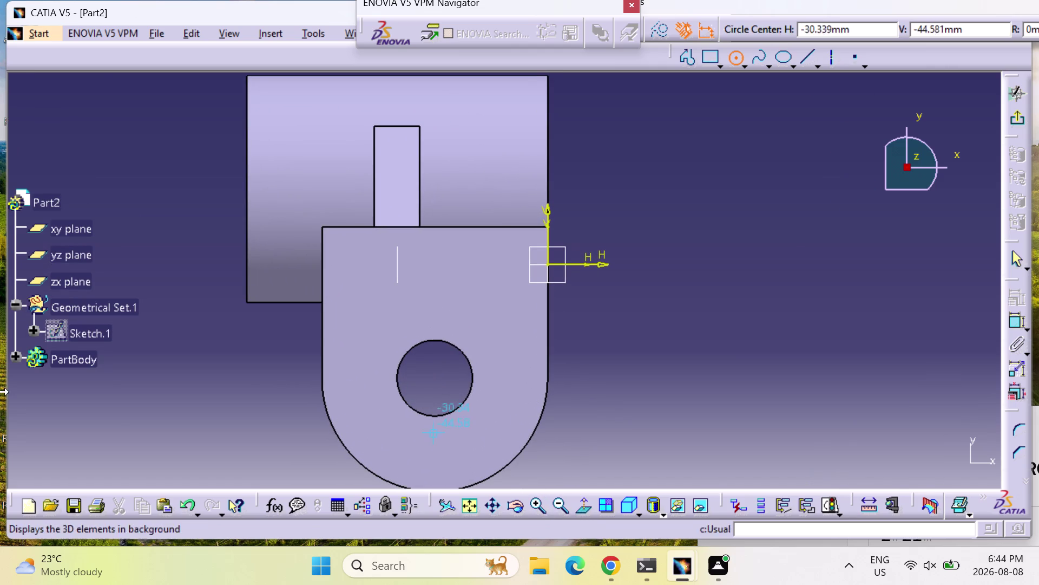
click(729, 56)
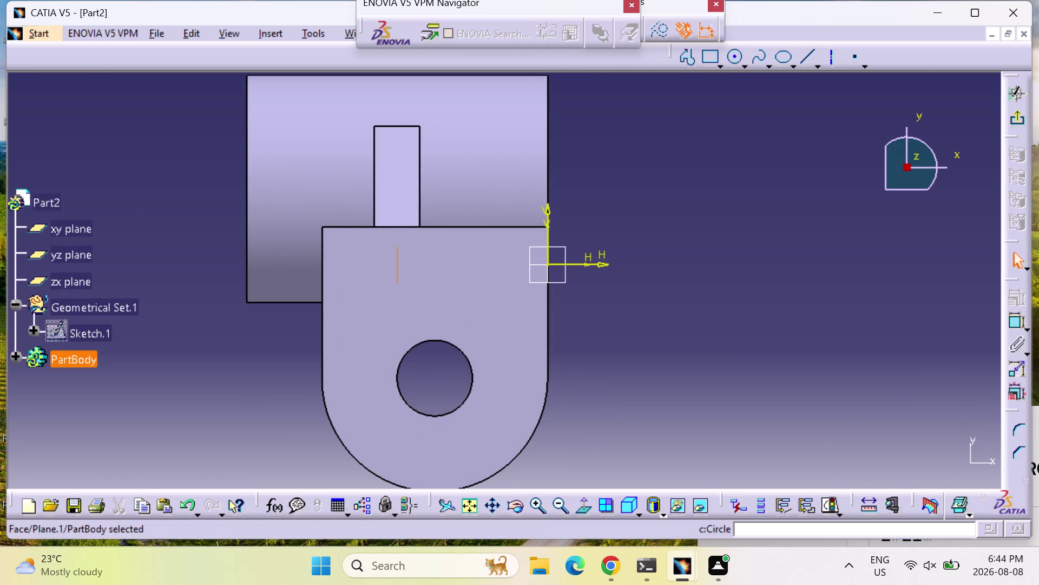
click(734, 59)
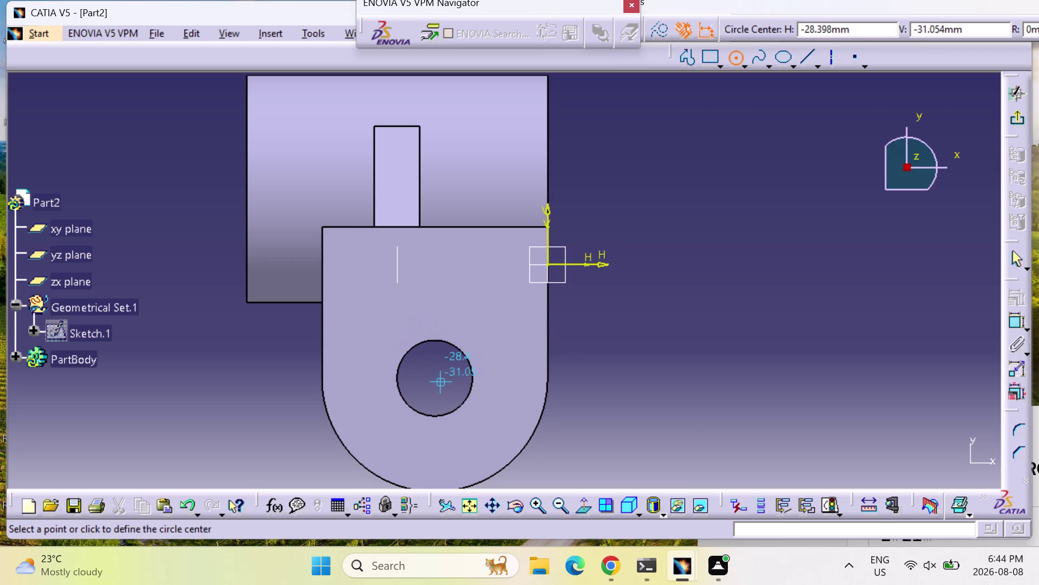
click(435, 379)
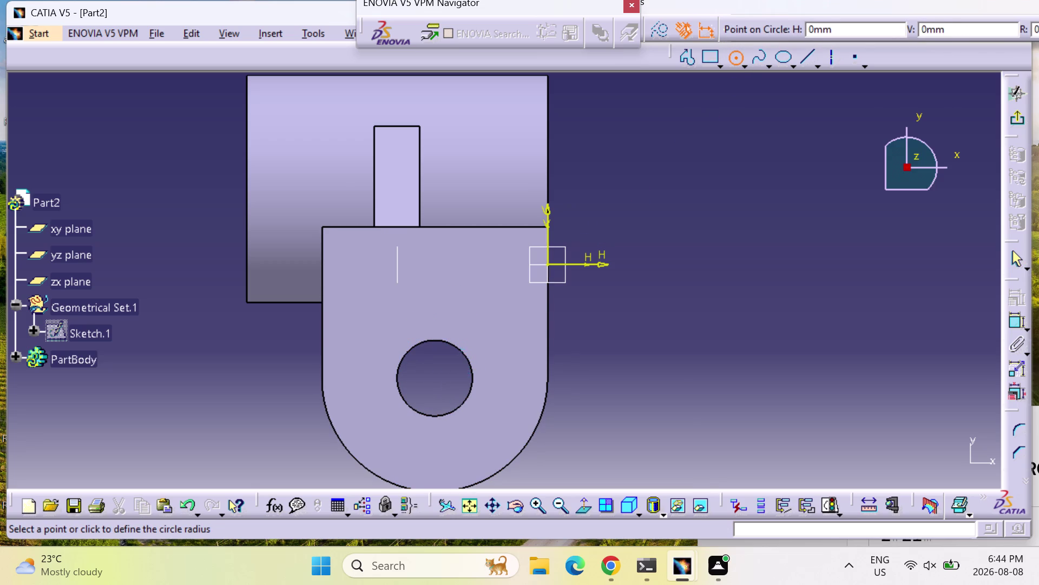
click(452, 309)
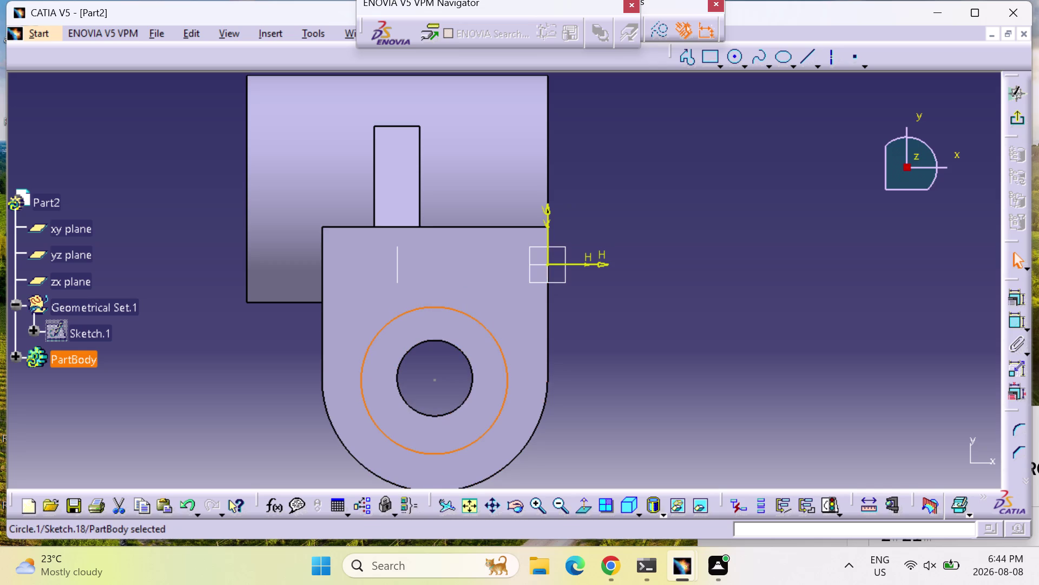
Draw a smaller inner circle on the same center, just outside the hole.
click(740, 57)
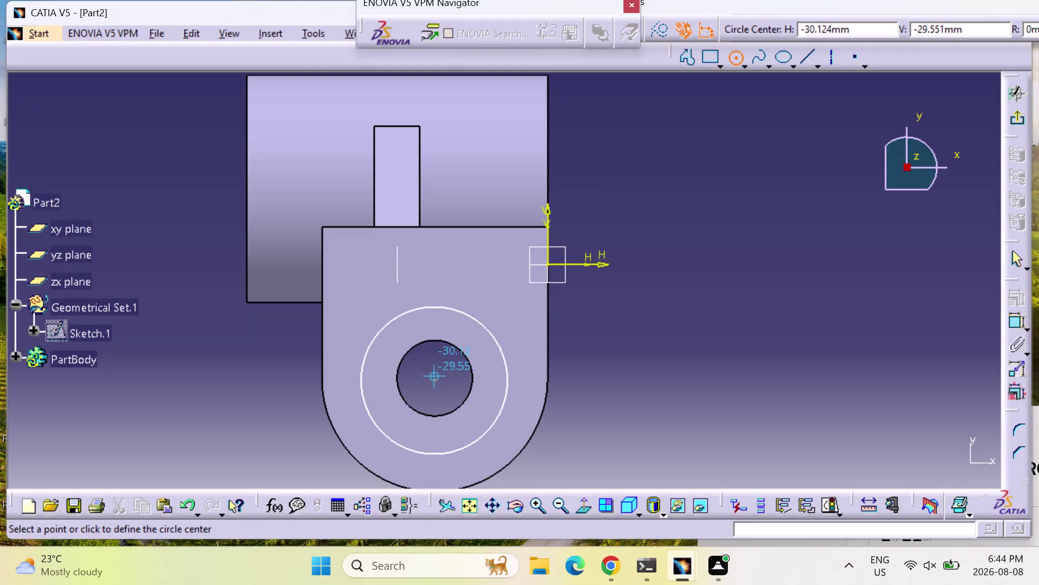
click(433, 377)
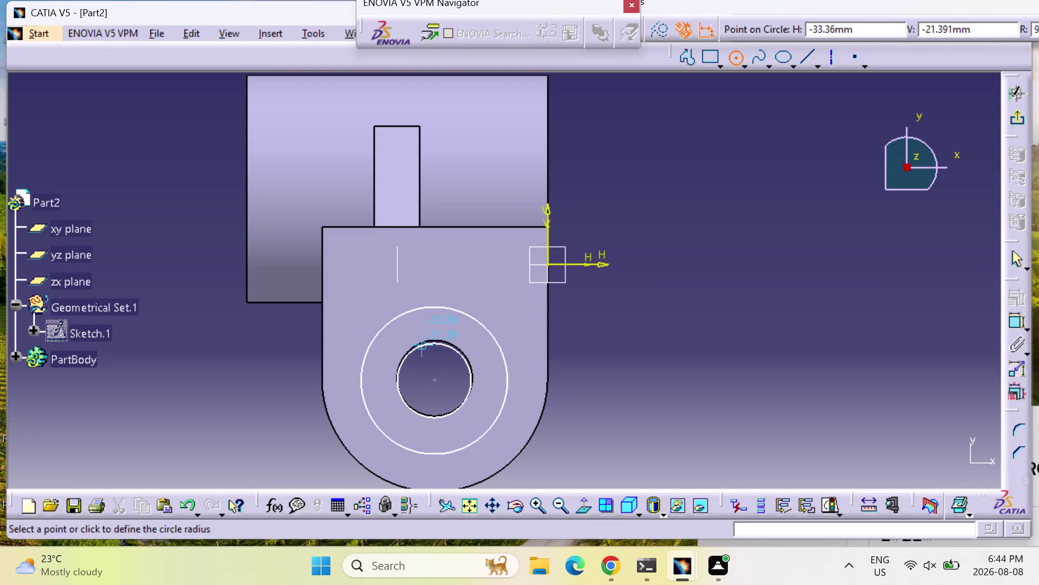
click(419, 337)
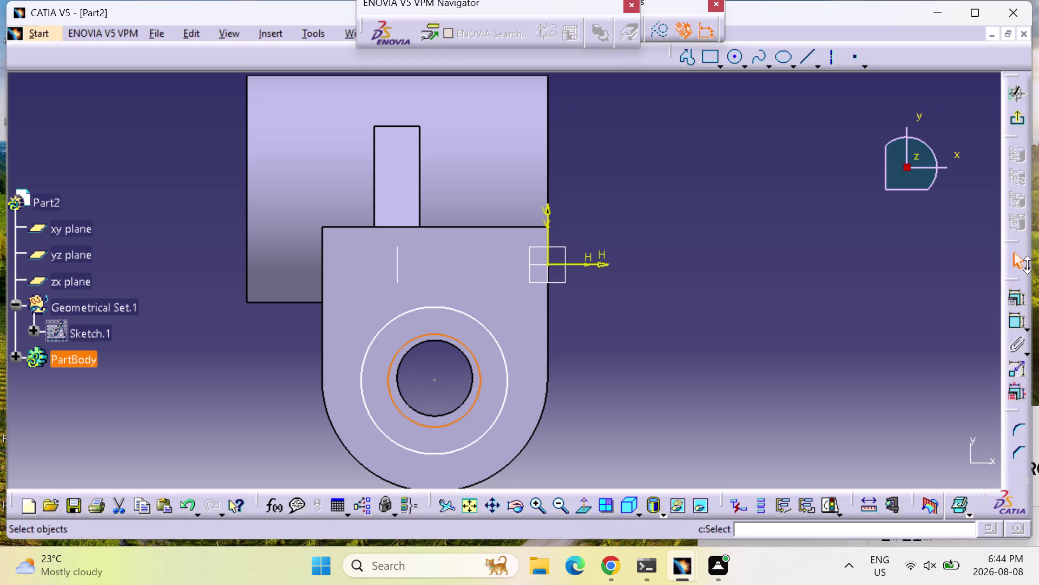
click(1015, 318)
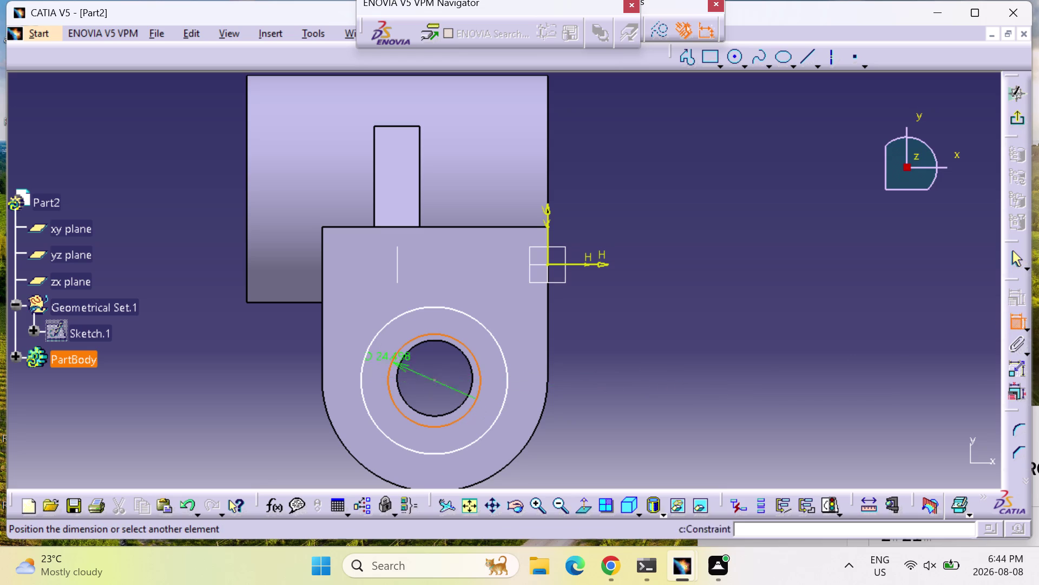
Dimension the inner circle at 20 mm diameter.
click(604, 347)
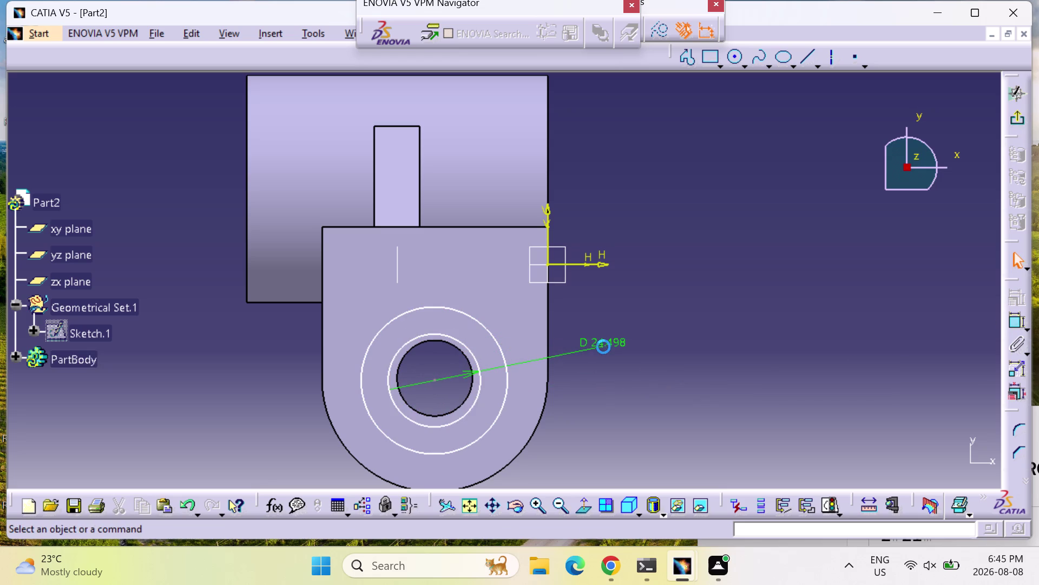
double_click(606, 337)
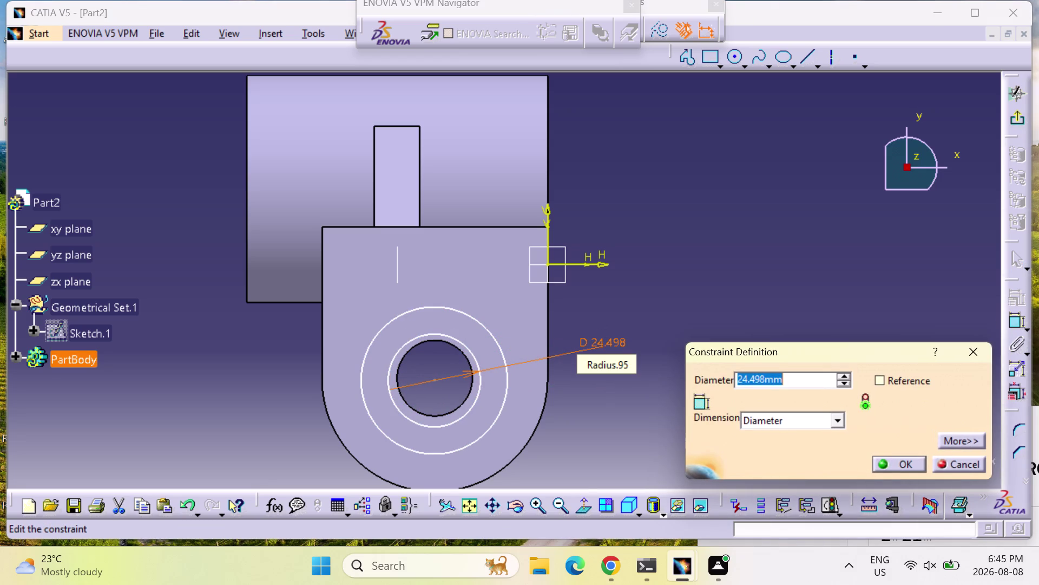
text(2)
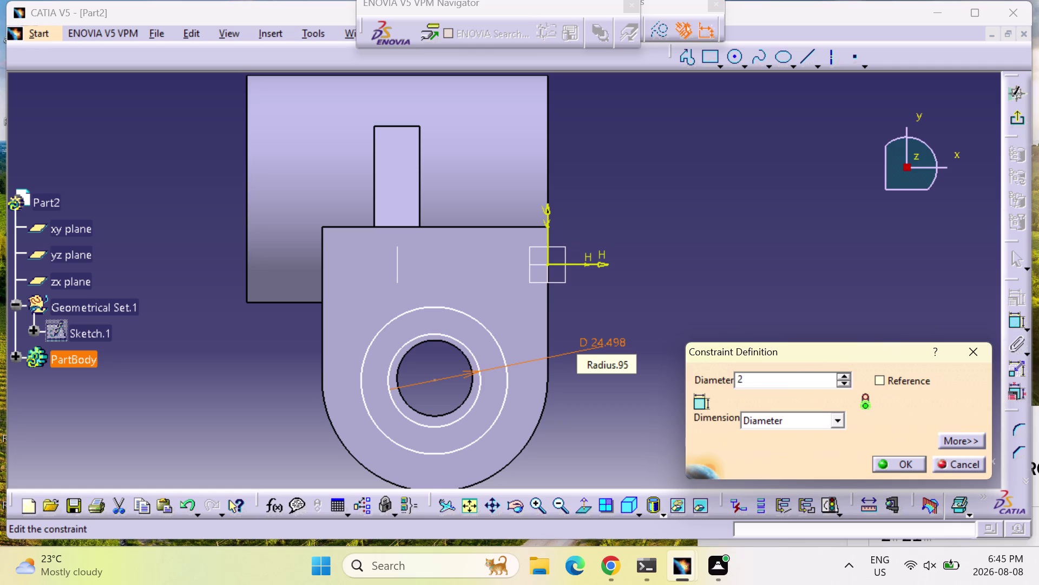
text(0)
key(Return)
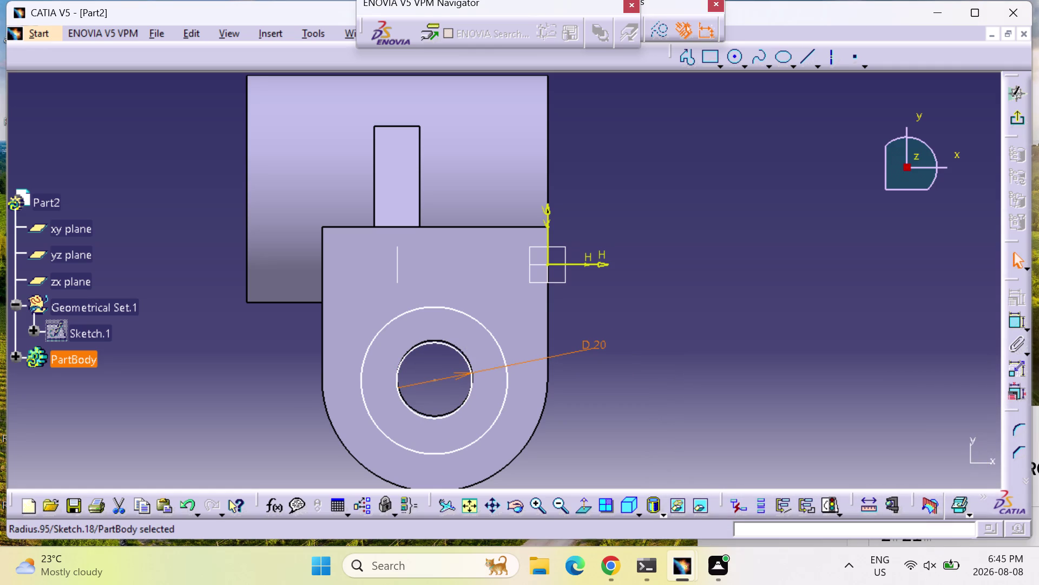
Dimension the outer circle, entering 30 mm.
click(1015, 318)
click(497, 345)
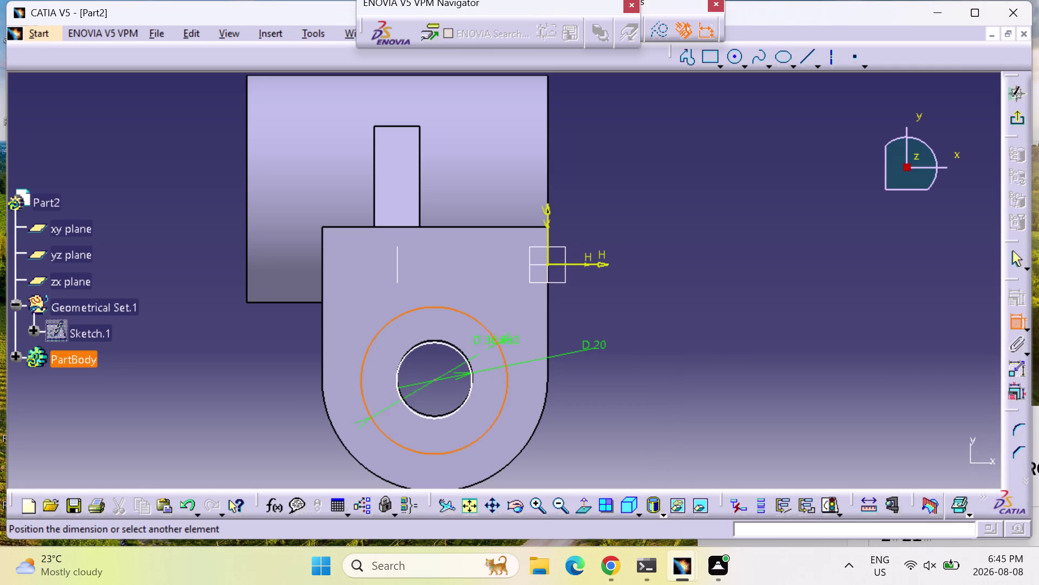
click(694, 315)
double_click(698, 308)
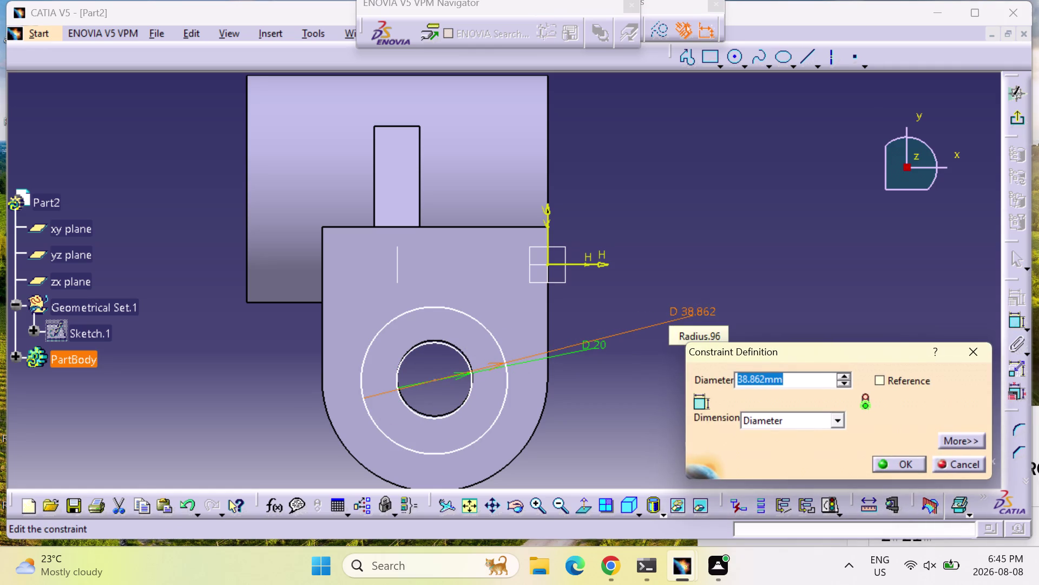
text(30)
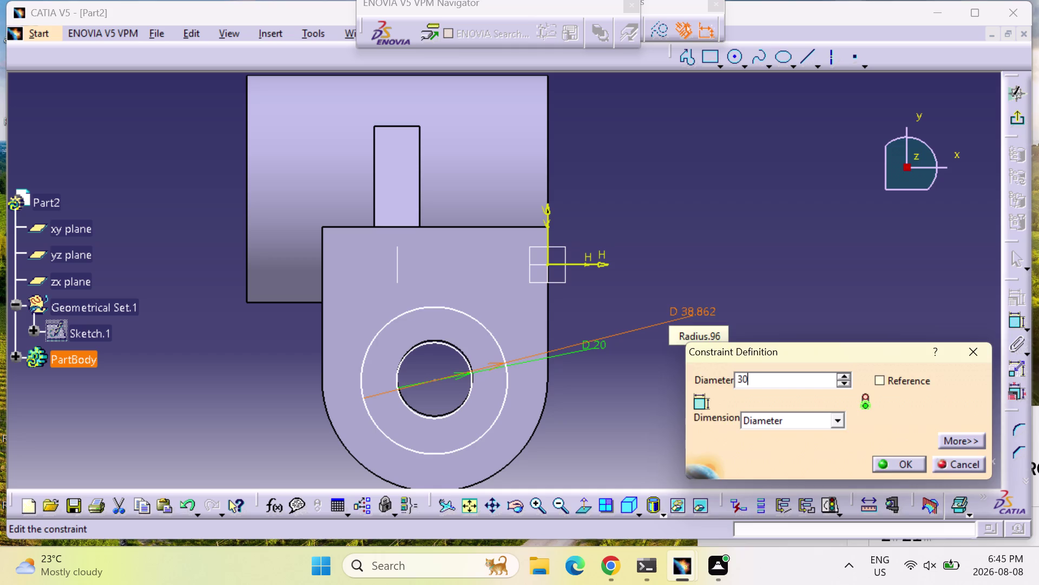
key(Return)
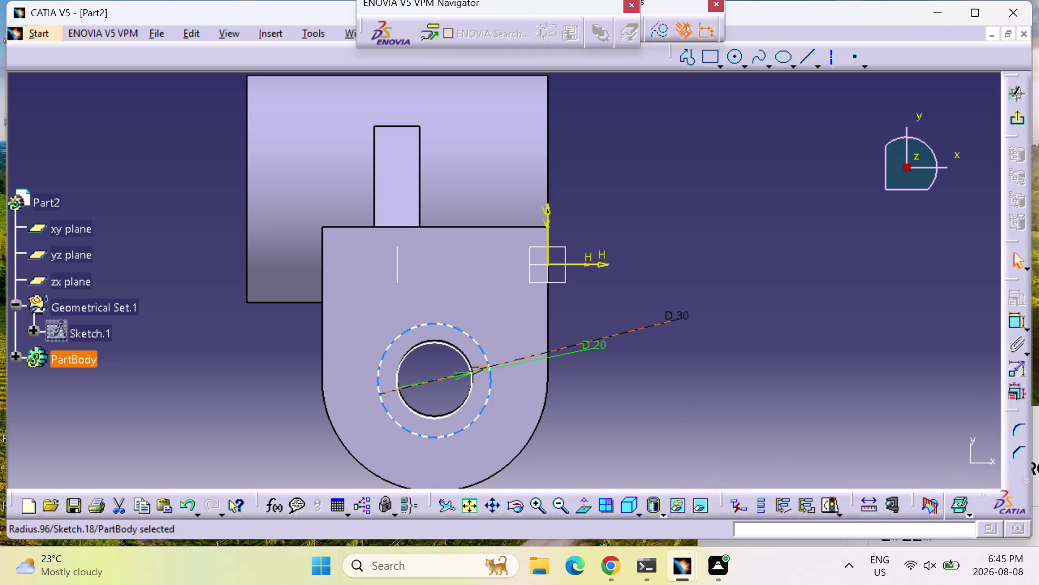
Switch the outer circle's dimension to a 30 mm radius and exit the sketch.
double_click(674, 315)
click(787, 420)
click(781, 436)
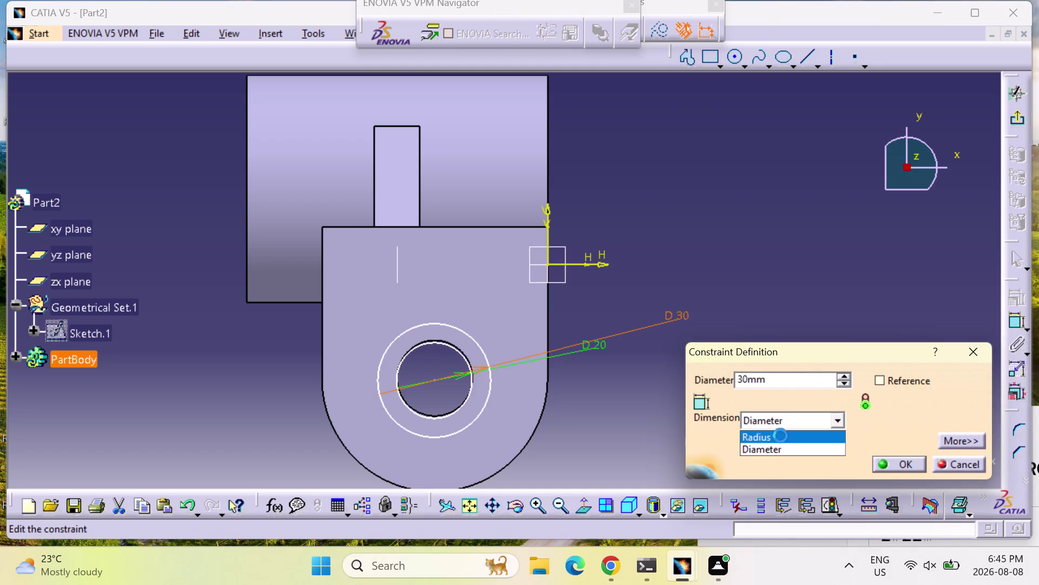
double_click(795, 379)
text(3)
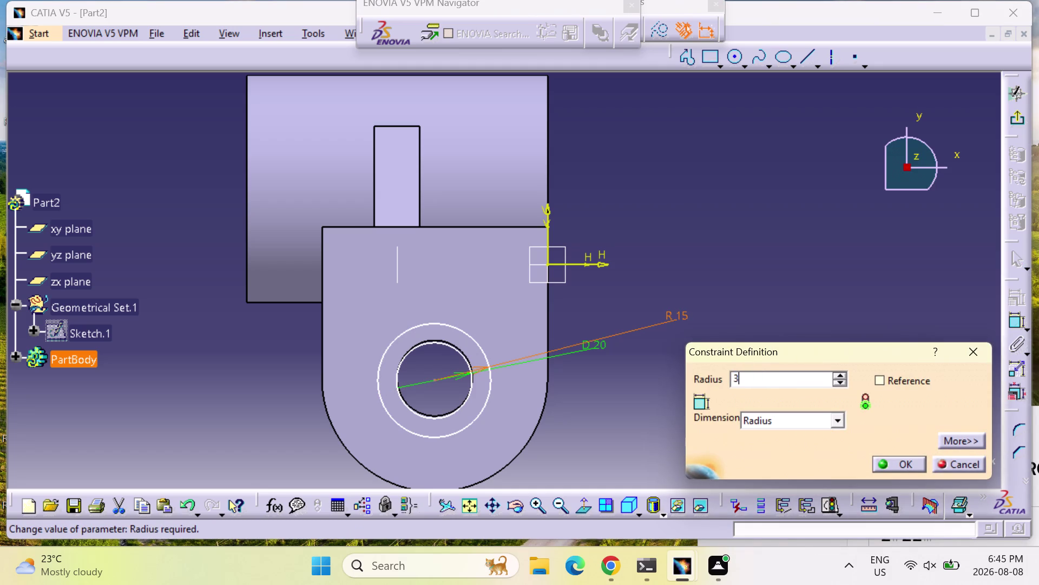
text(0)
click(902, 466)
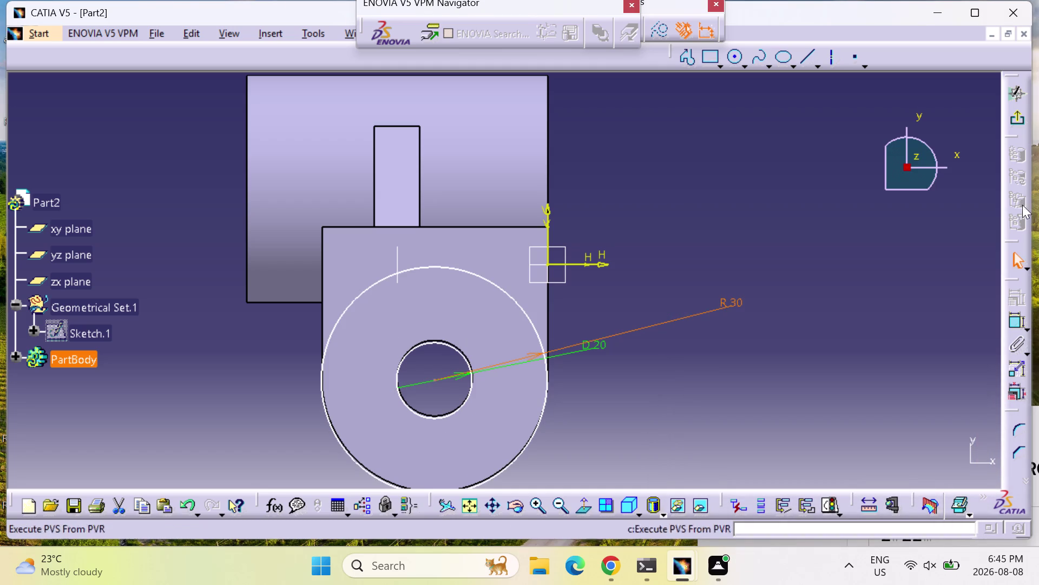
click(1019, 122)
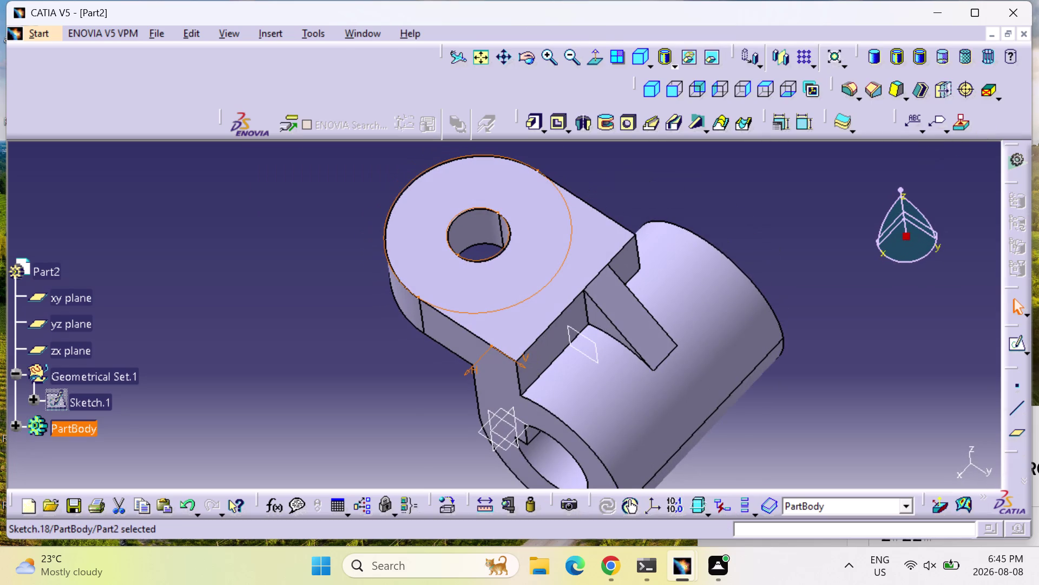